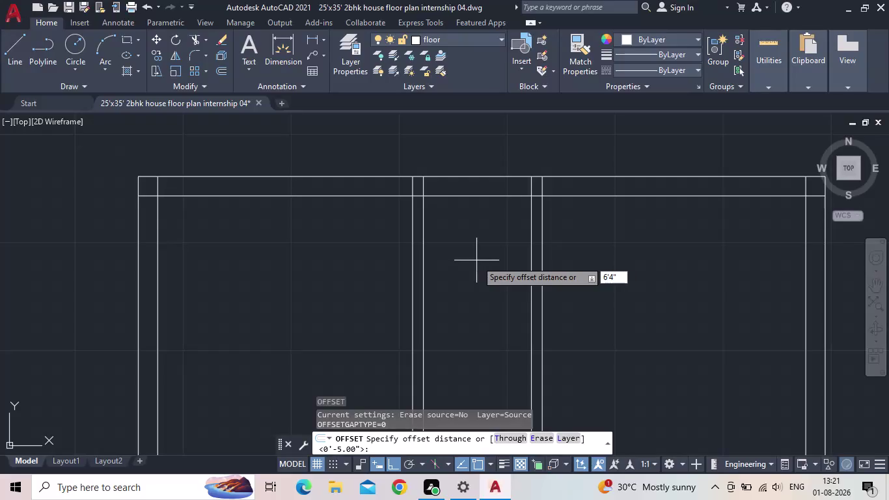
Offset the top wall's inner line 6'4" downward to create the new wall's first face.
key(Return)
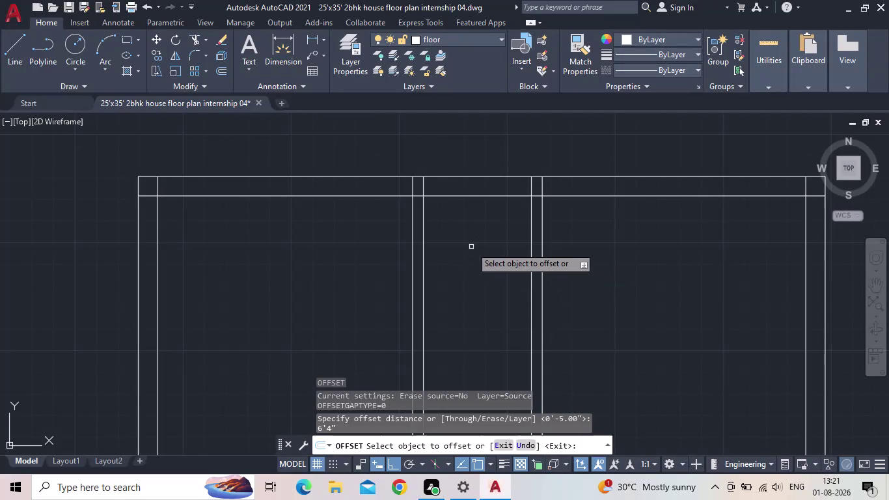
click(475, 196)
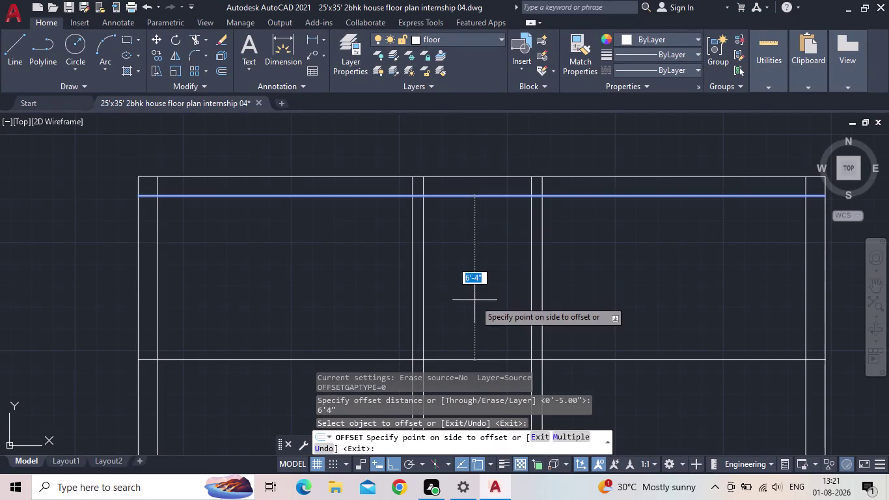
click(474, 300)
key(Escape)
middle_drag(472, 293, 470, 179)
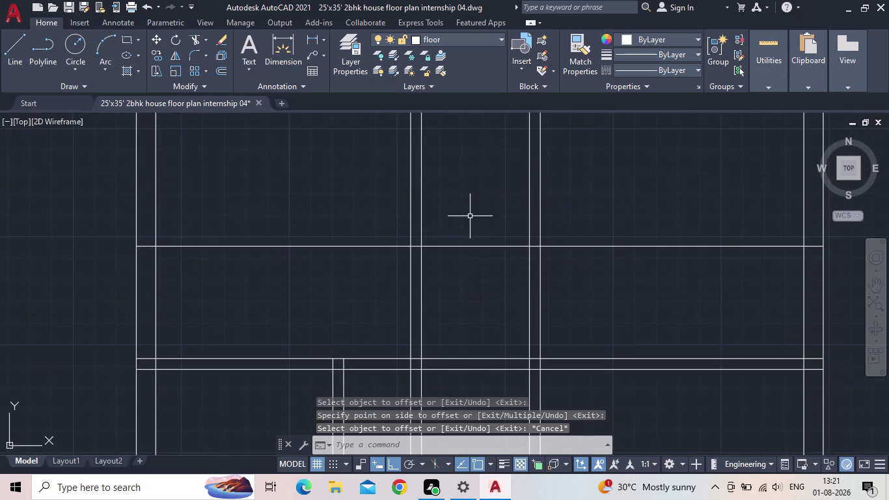
Offset the new line 5" below itself to give the wall its thickness.
key(o)
key(Return)
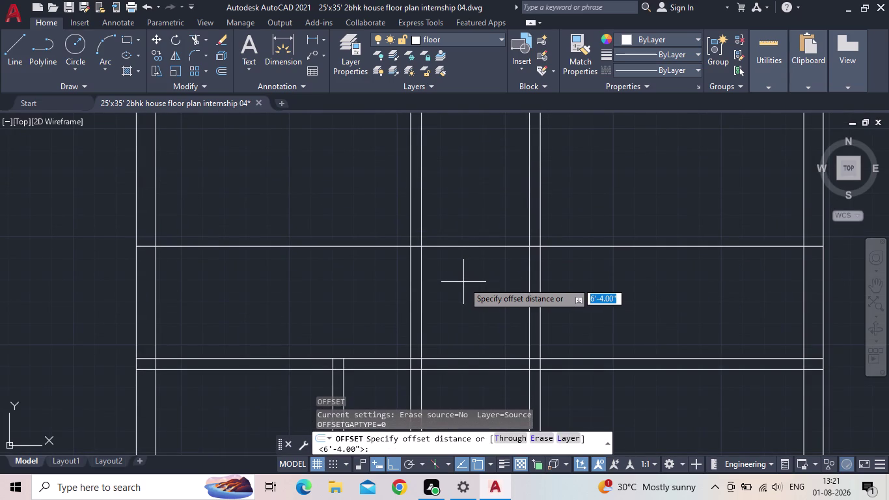
text(5')
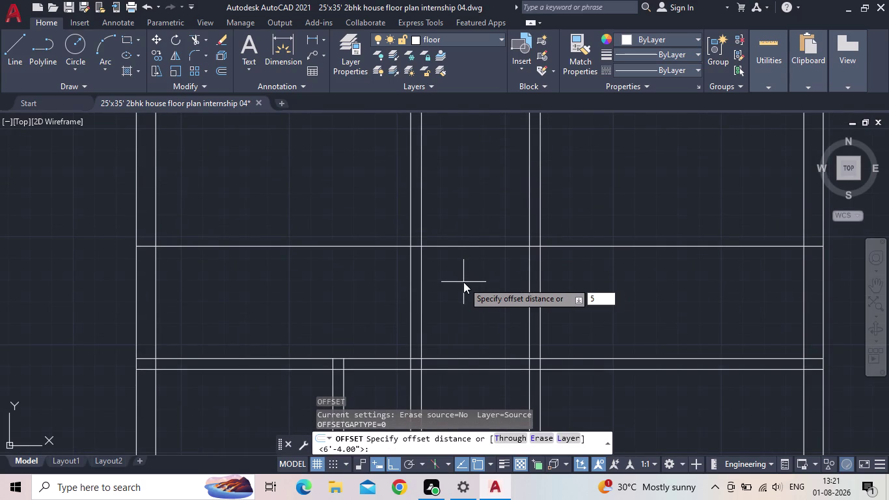
key(BackSpace)
key(shift+quotedbl)
key(Return)
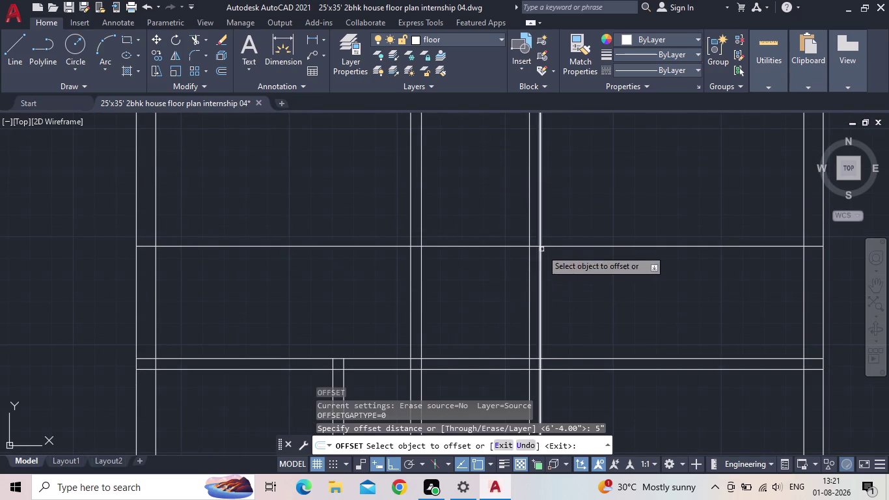
click(486, 245)
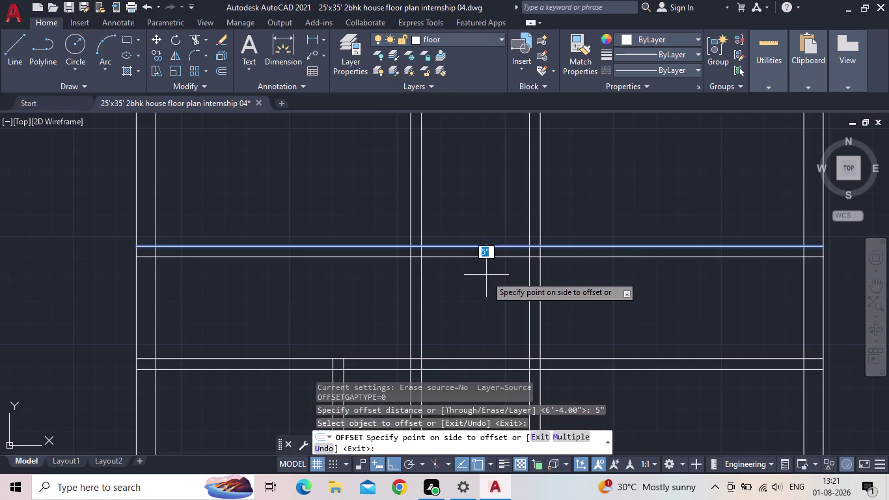
click(486, 275)
key(Escape)
scroll(down, 3)
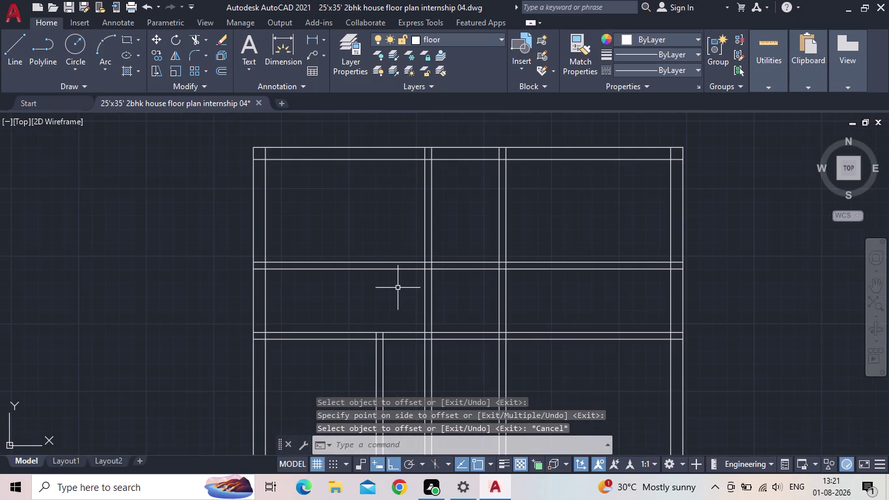
Trim the overlapping wall lines at the new wall's lower and upper right junctions.
text(tr)
key(space)
drag(397, 288, 389, 285)
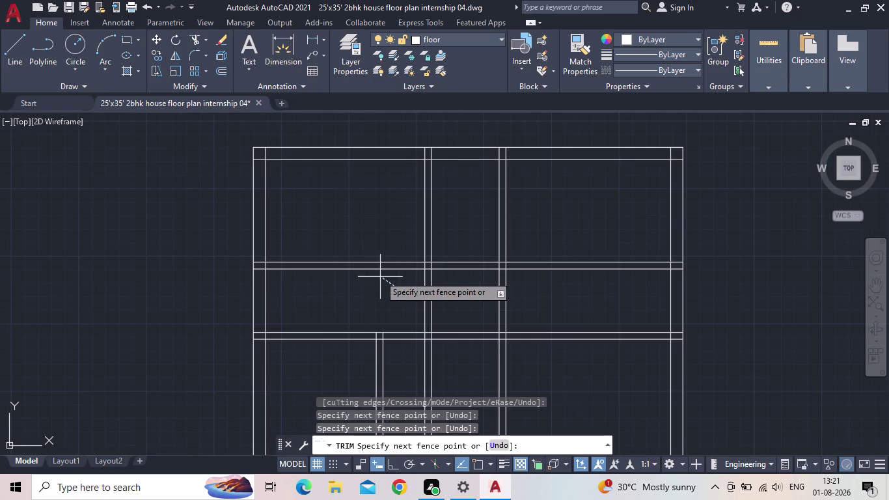
click(357, 256)
middle_drag(366, 268, 372, 202)
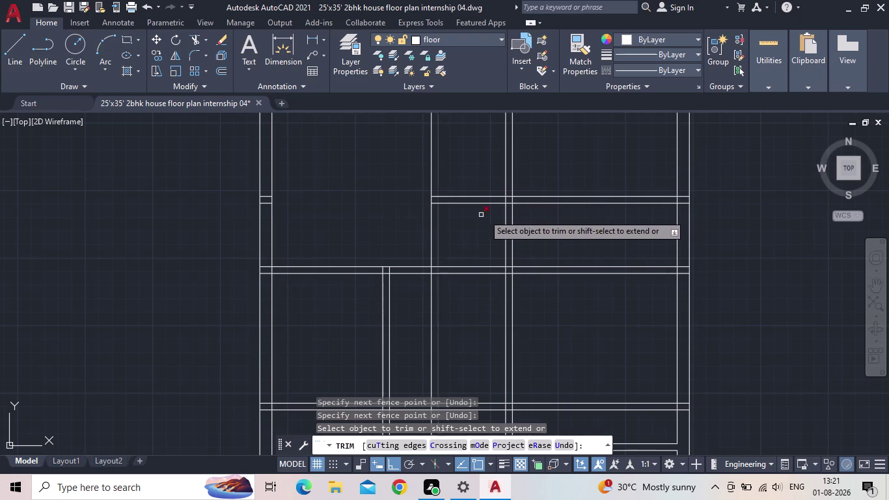
drag(629, 217, 623, 216)
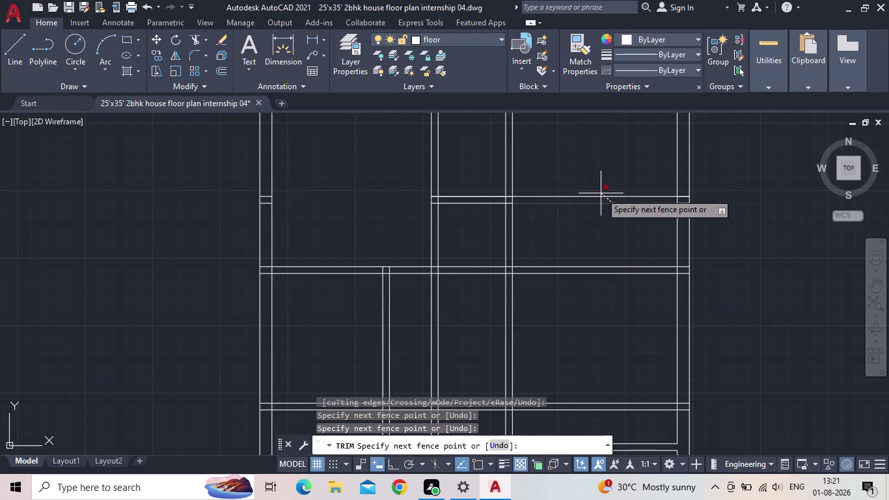
click(597, 186)
scroll(up, 3)
click(699, 207)
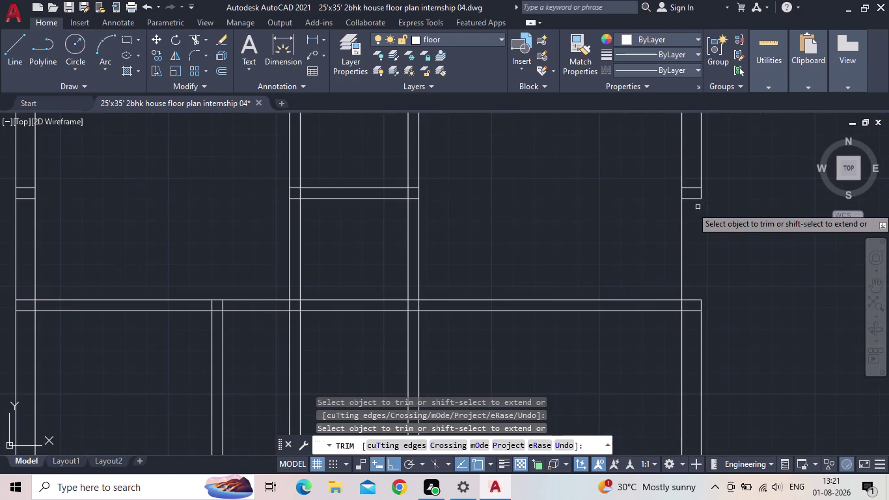
click(146, 3)
middle_drag(625, 293, 625, 262)
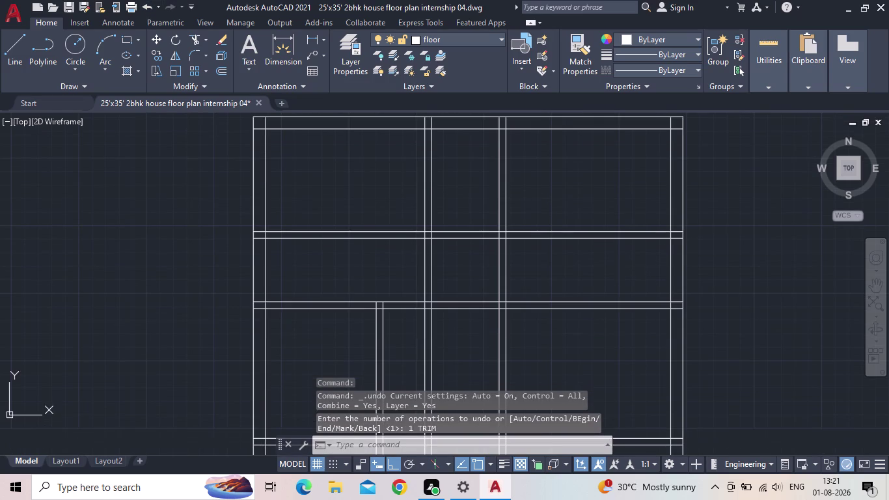
Trim the crossing wall lines at the new wall's left junction.
text(tr)
key(space)
drag(345, 263, 341, 253)
click(319, 212)
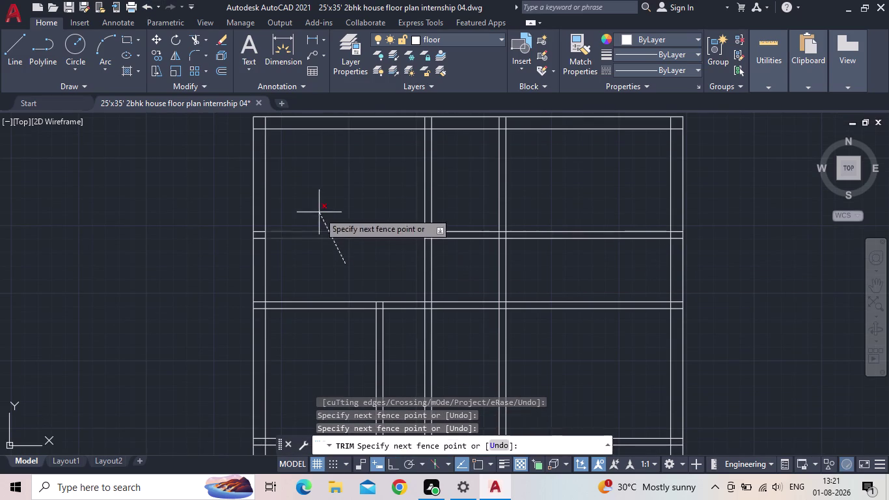
click(593, 249)
click(581, 227)
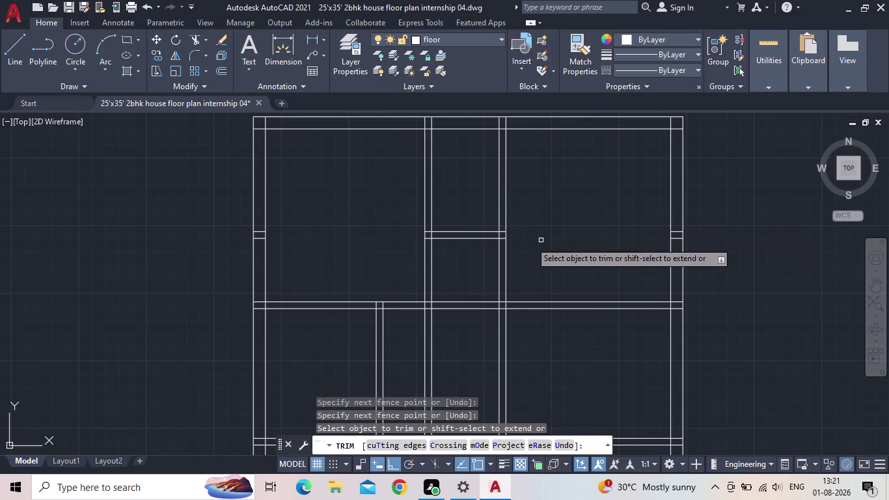
scroll(up, 3)
middle_drag(480, 254, 534, 227)
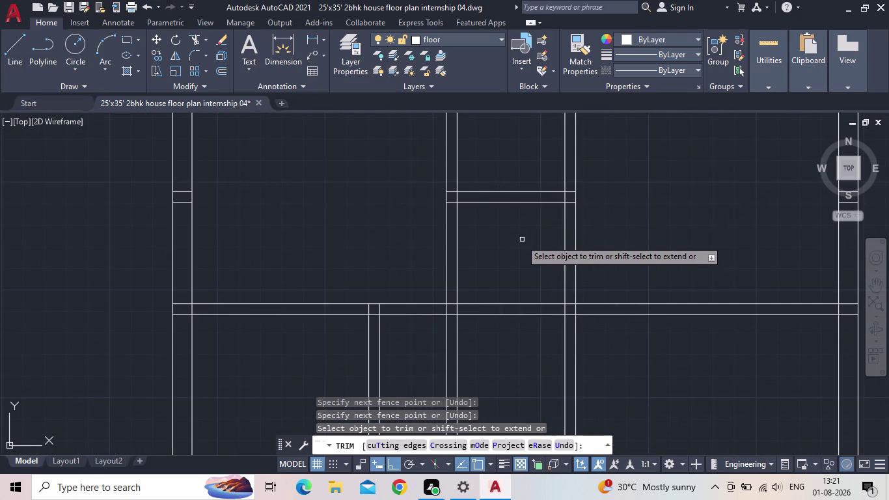
middle_drag(520, 238, 484, 188)
scroll(down, 3)
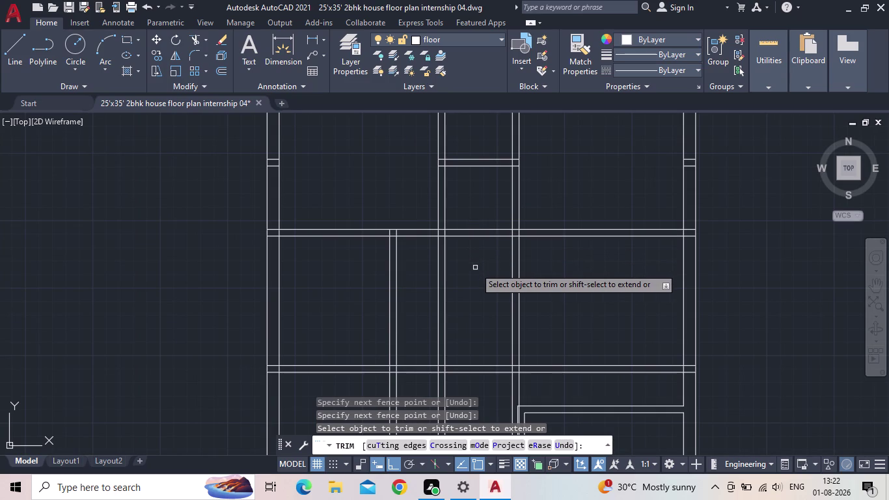
middle_drag(472, 266, 473, 235)
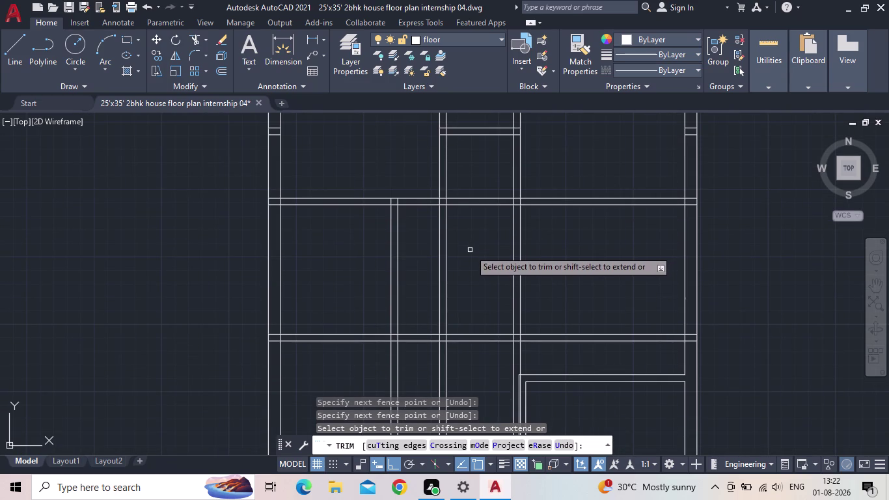
scroll(down, 3)
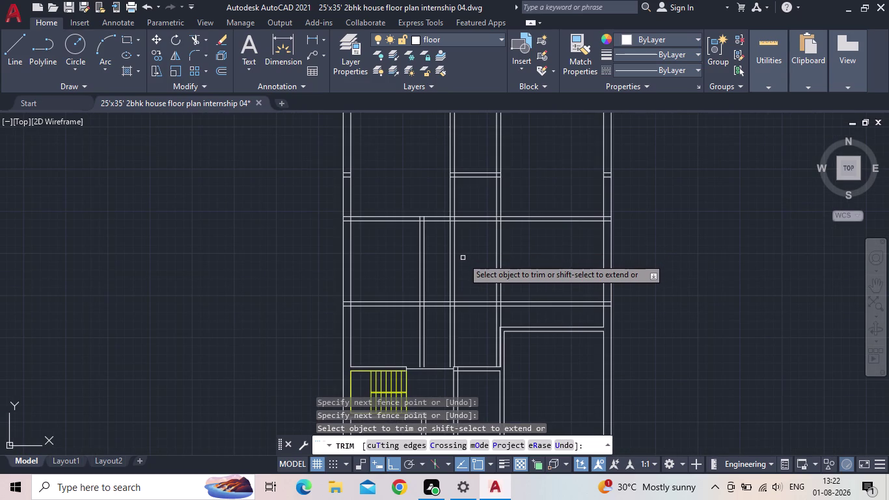
Trim the overlapping wall segments at the middle room junction.
click(467, 260)
click(442, 263)
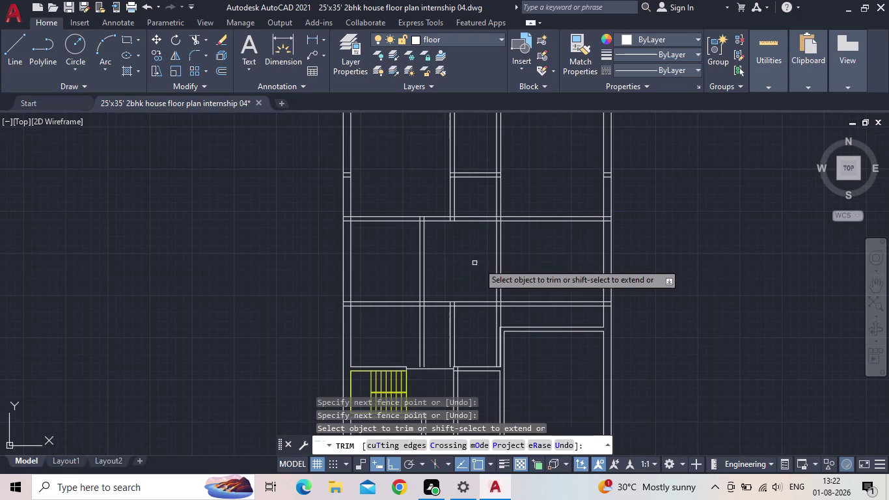
drag(523, 264, 512, 266)
click(492, 268)
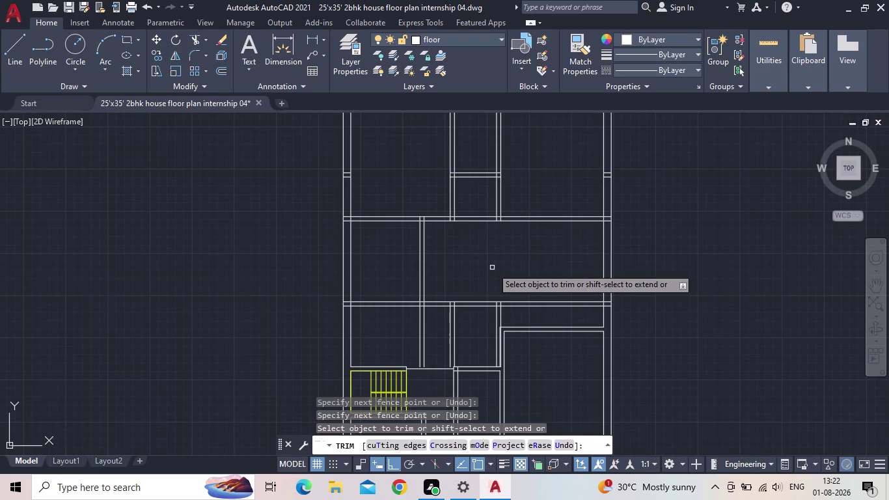
key(Escape)
Erase the four stray leftover vertical wall lines.
scroll(up, 3)
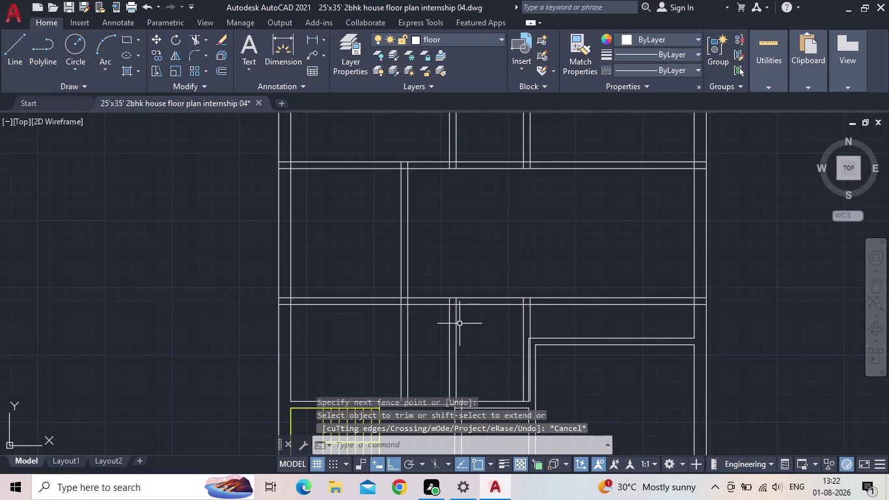
drag(475, 326, 464, 329)
click(440, 331)
click(540, 321)
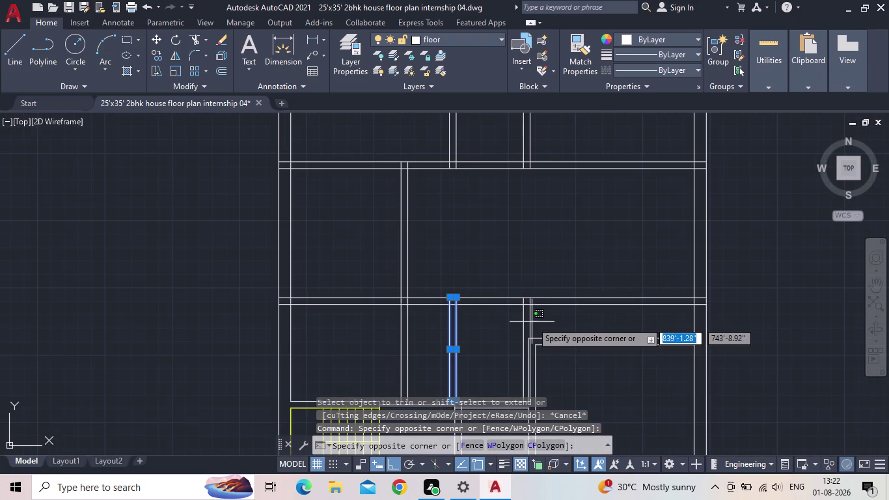
click(509, 322)
key(Delete)
scroll(down, 3)
middle_drag(501, 325, 500, 310)
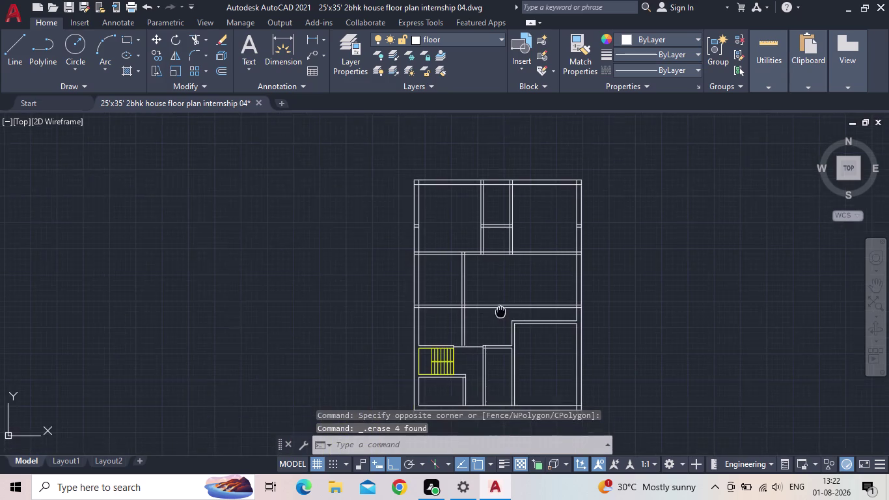
Save the floor plan from the Quick Access Toolbar.
middle_drag(501, 310, 511, 259)
middle_drag(492, 207, 500, 231)
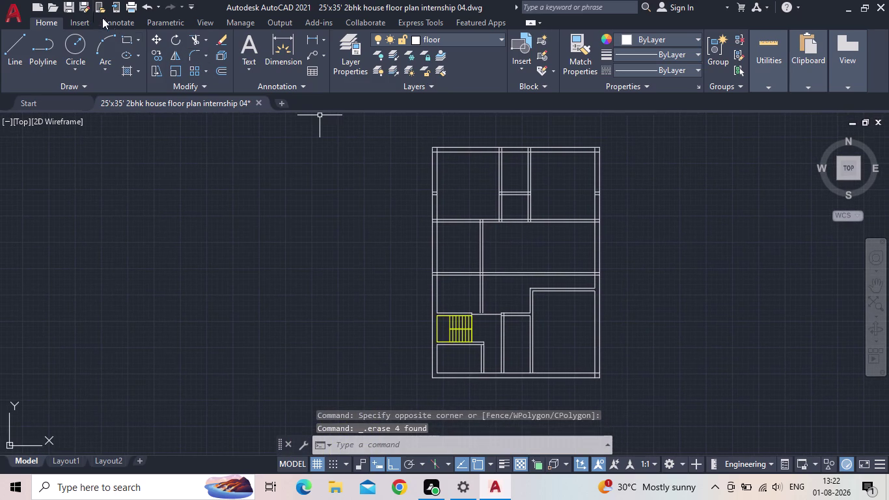
click(67, 8)
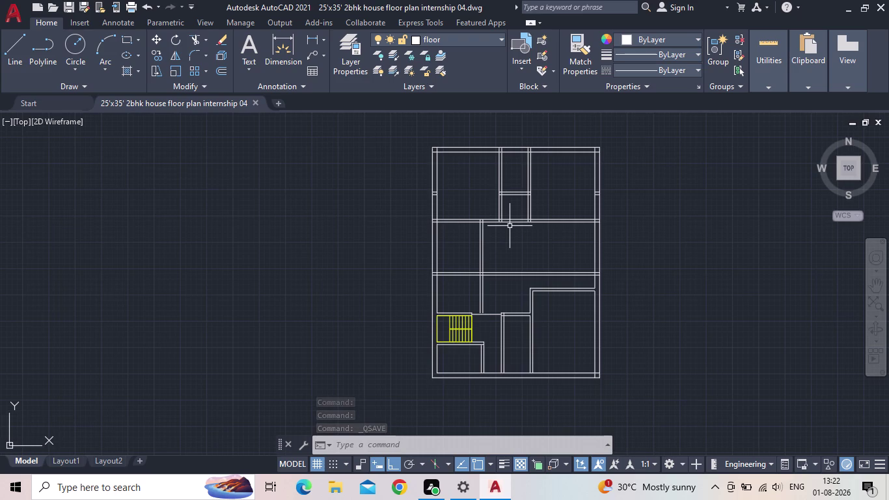
scroll(up, 3)
Begin another round of wall trimming with TR.
middle_drag(522, 234, 512, 276)
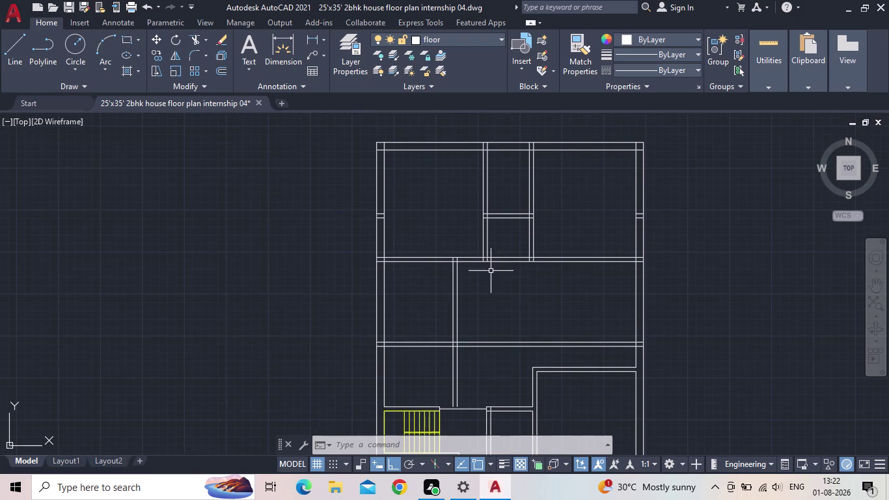
key(t)
key(r)
key(space)
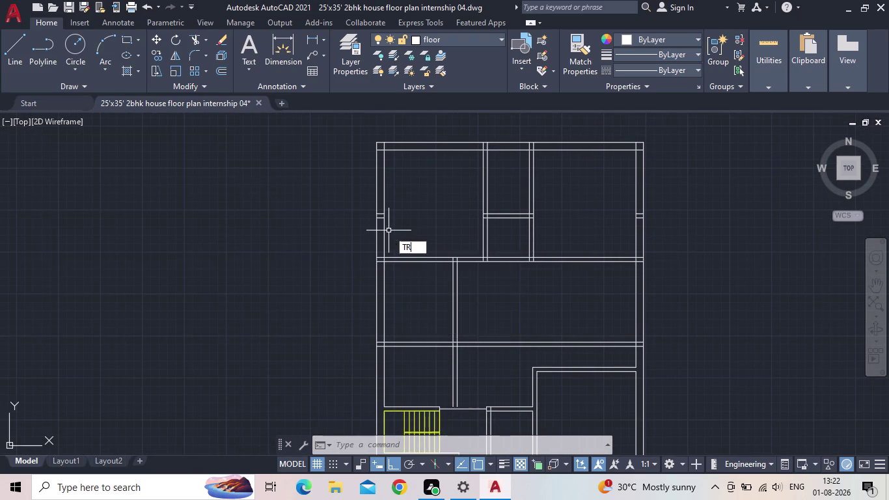
Trim the overlapping wall segments at the left partition junctions.
scroll(up, 3)
click(381, 233)
click(383, 207)
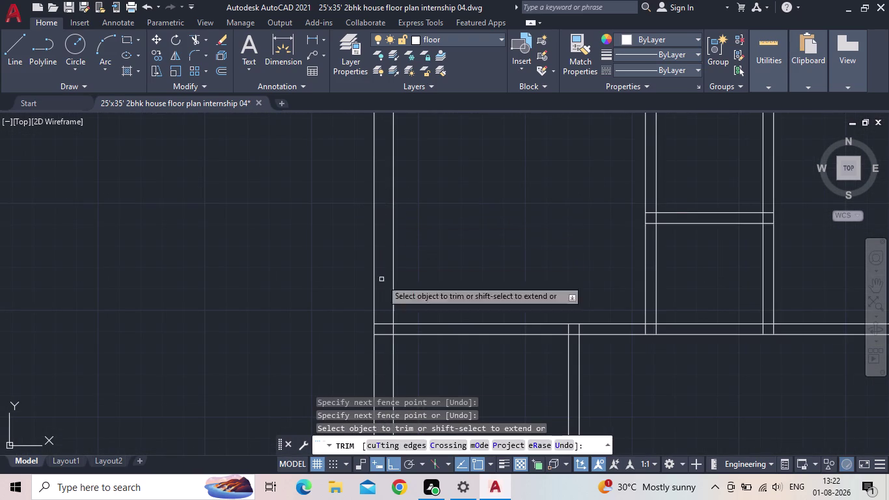
click(384, 337)
click(386, 318)
scroll(up, 3)
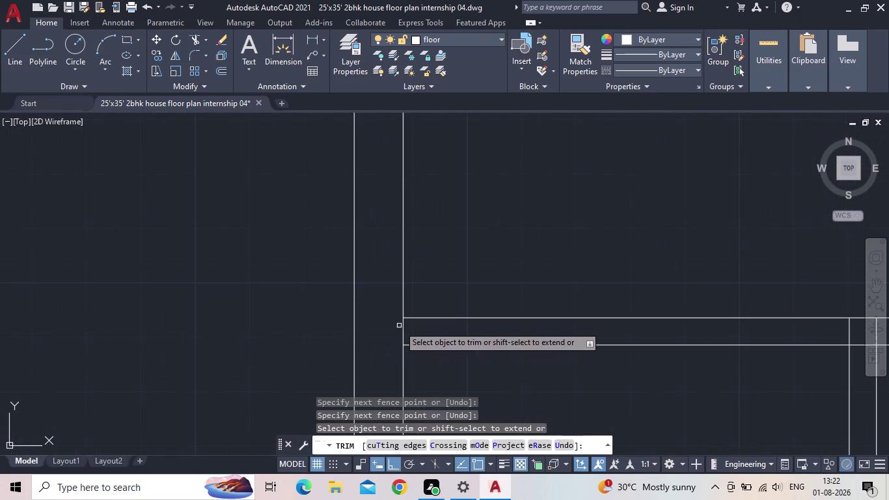
drag(416, 331, 410, 330)
click(399, 331)
scroll(down, 3)
scroll(down, 3)
scroll(down, 3)
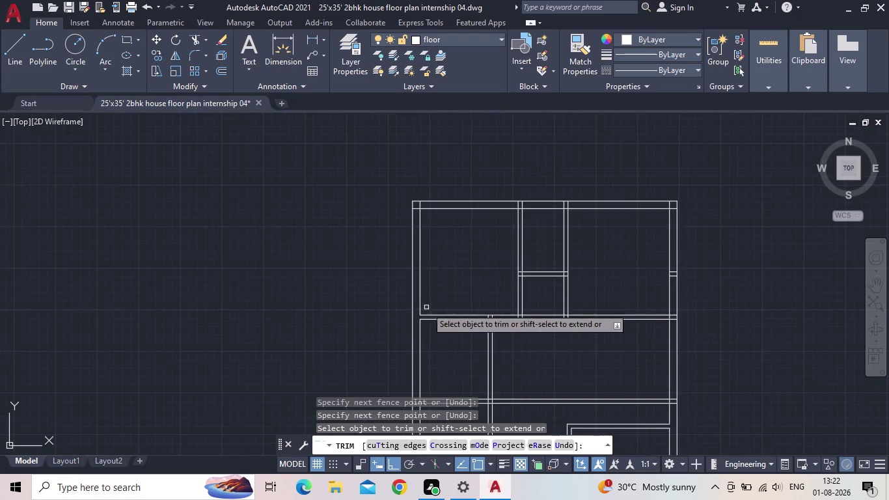
scroll(up, 3)
scroll(down, 3)
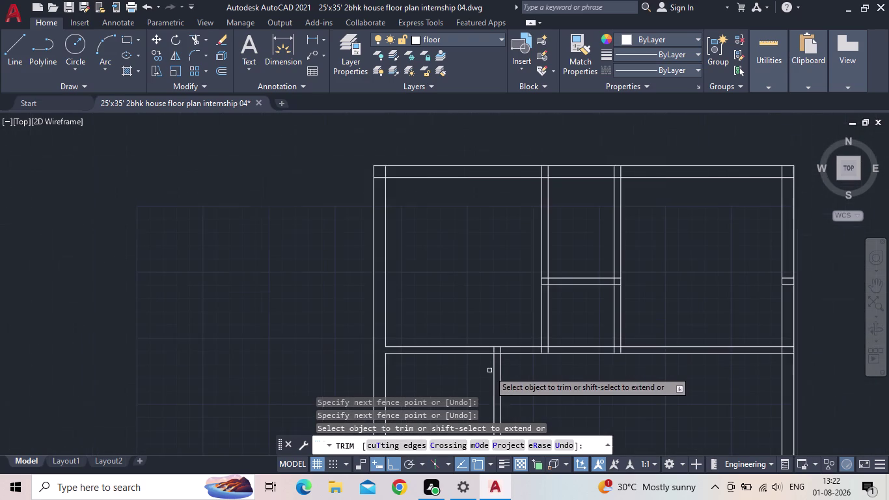
scroll(up, 3)
Fence-trim the crossing wall lines at the next two partition junctions.
click(533, 335)
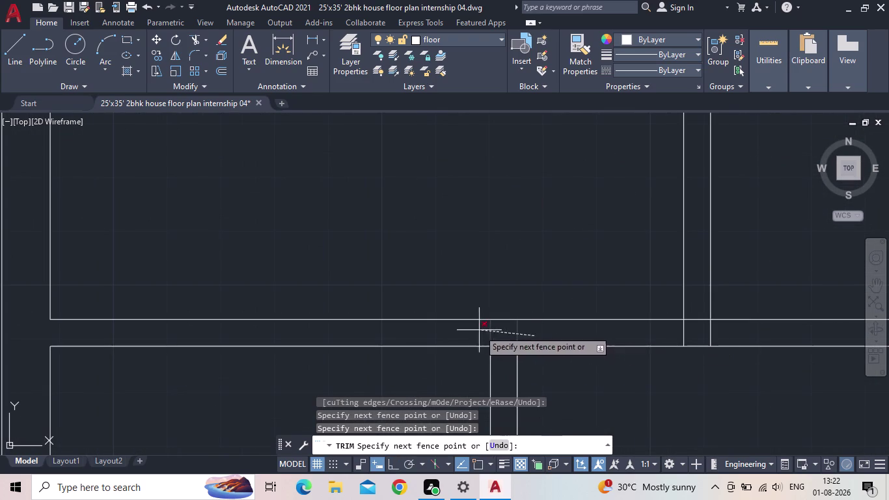
click(476, 330)
scroll(down, 3)
middle_drag(582, 364, 536, 370)
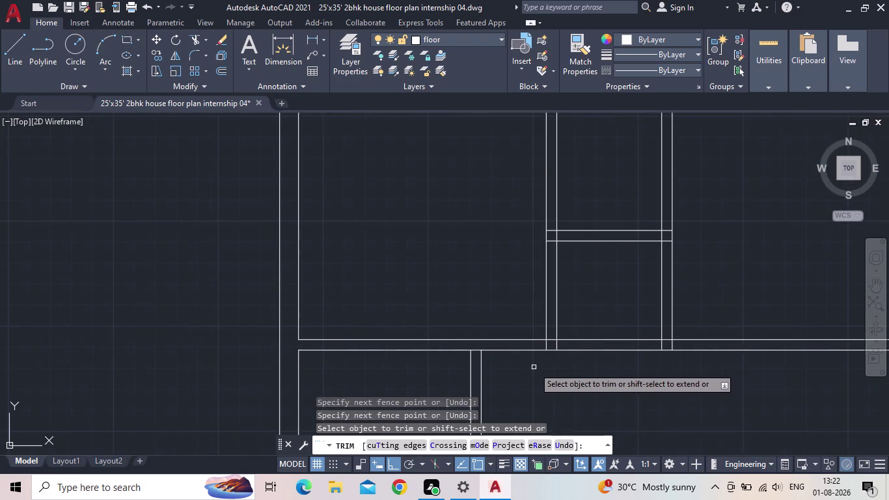
scroll(down, 3)
middle_drag(550, 374, 546, 346)
scroll(up, 3)
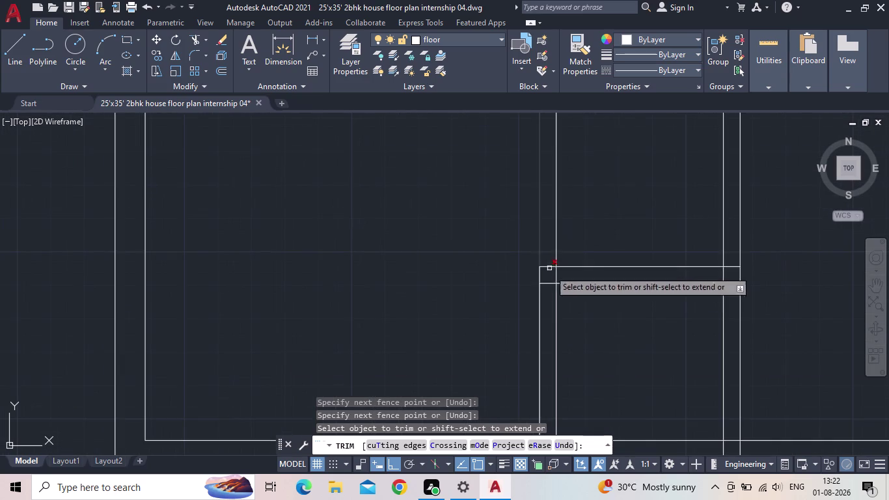
scroll(up, 3)
click(551, 286)
click(549, 245)
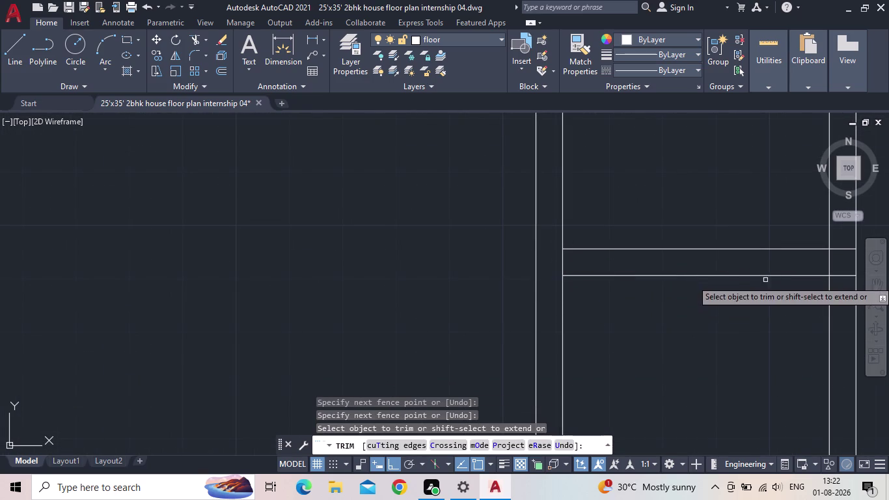
Fence-trim the crossing wall lines at the right-side partition junctions.
middle_drag(739, 279, 536, 313)
click(641, 326)
click(644, 277)
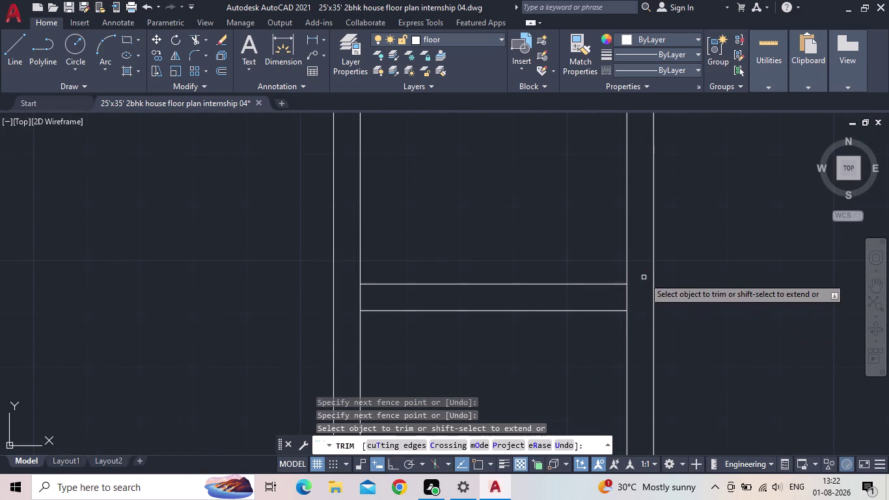
scroll(down, 3)
middle_drag(596, 347, 612, 297)
scroll(up, 3)
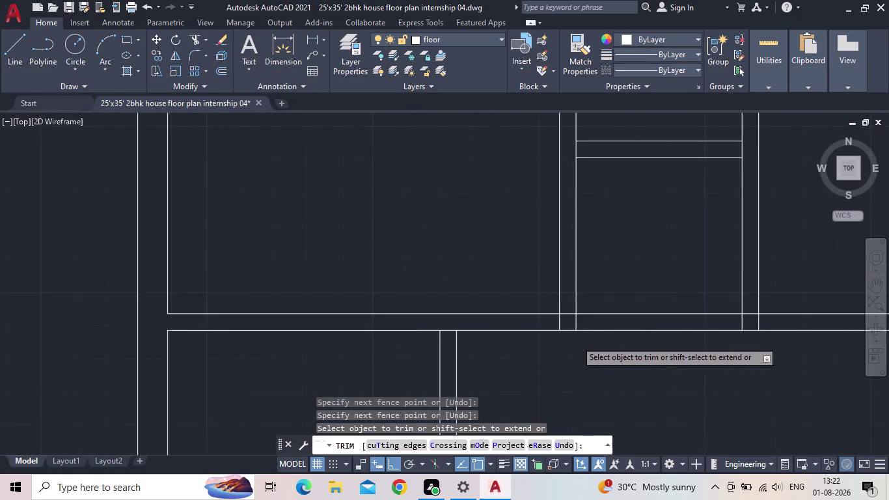
click(592, 317)
click(535, 313)
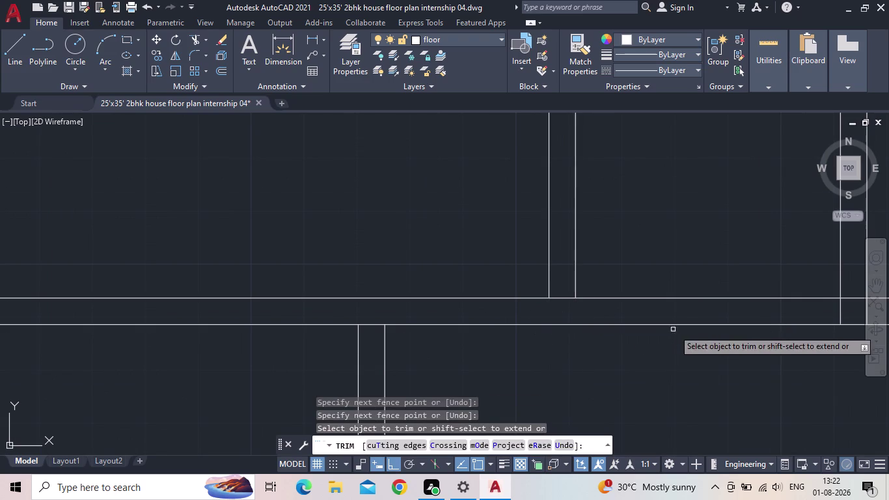
middle_drag(698, 327, 501, 328)
click(687, 314)
click(623, 313)
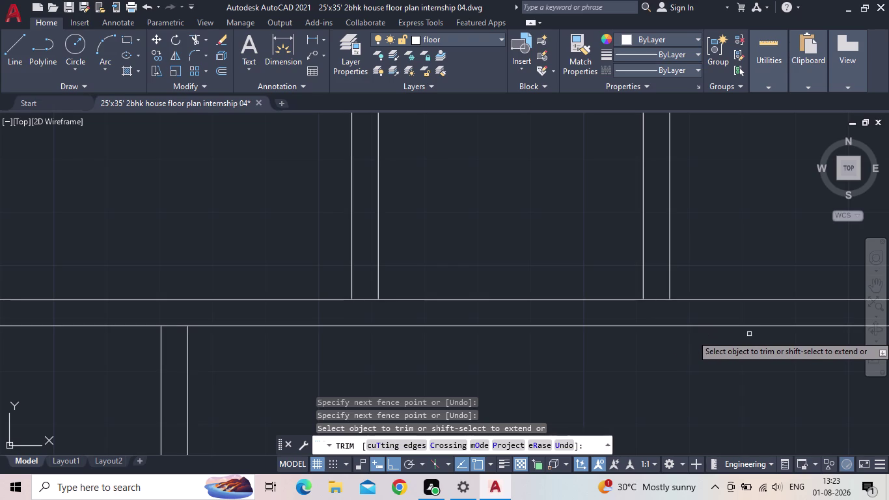
Fence-trim the crossing lines and leftover segments at the top-right outer corner.
scroll(down, 3)
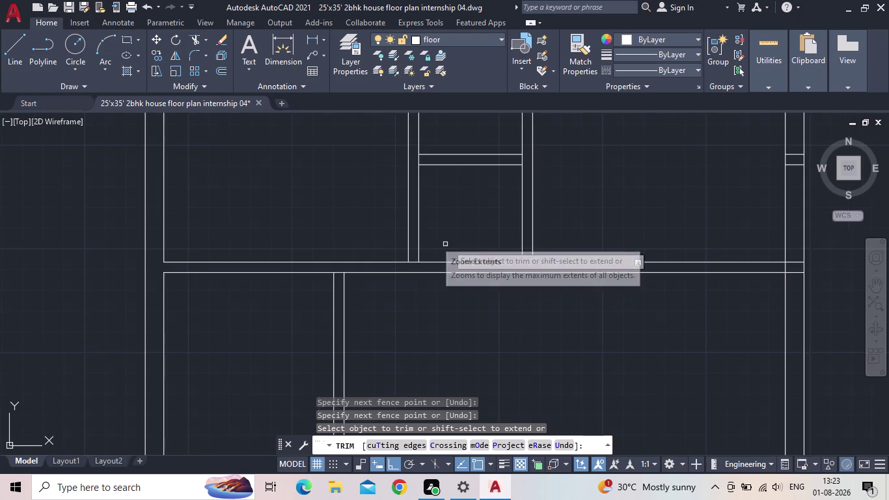
middle_drag(456, 241, 319, 224)
scroll(down, 3)
middle_drag(671, 189, 665, 335)
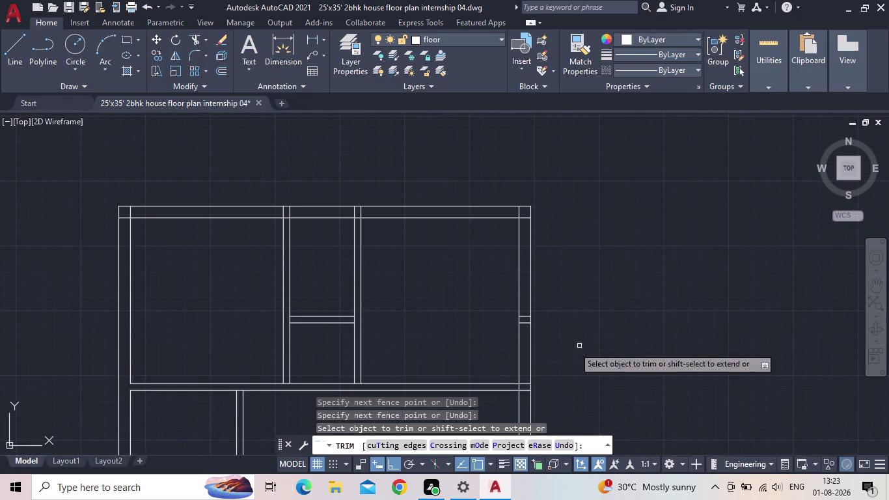
scroll(up, 3)
drag(571, 287, 571, 281)
click(565, 244)
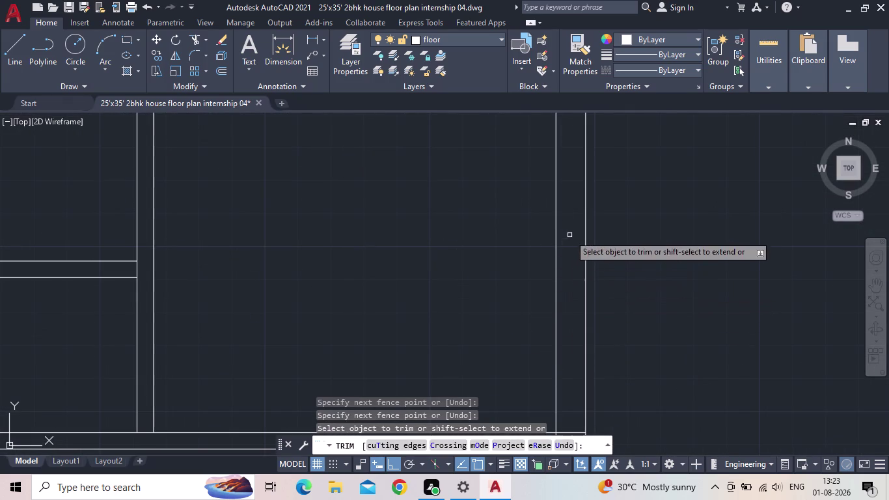
middle_drag(570, 236, 557, 423)
click(557, 194)
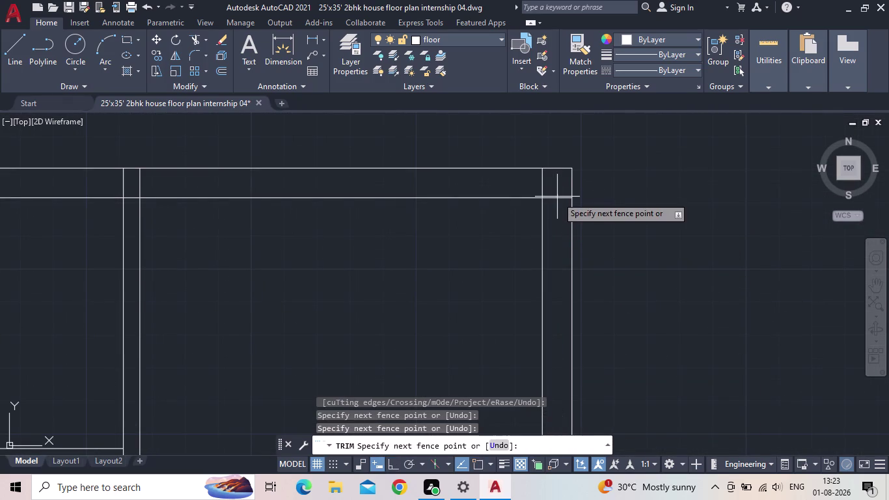
click(557, 201)
drag(546, 186, 537, 185)
click(522, 185)
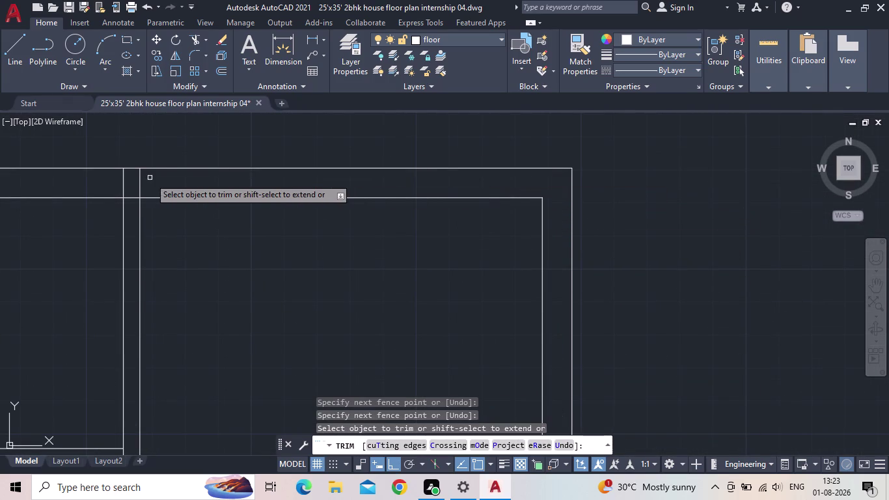
click(149, 180)
click(115, 182)
Trim the stray wall line segments on the left side of the plan.
scroll(down, 3)
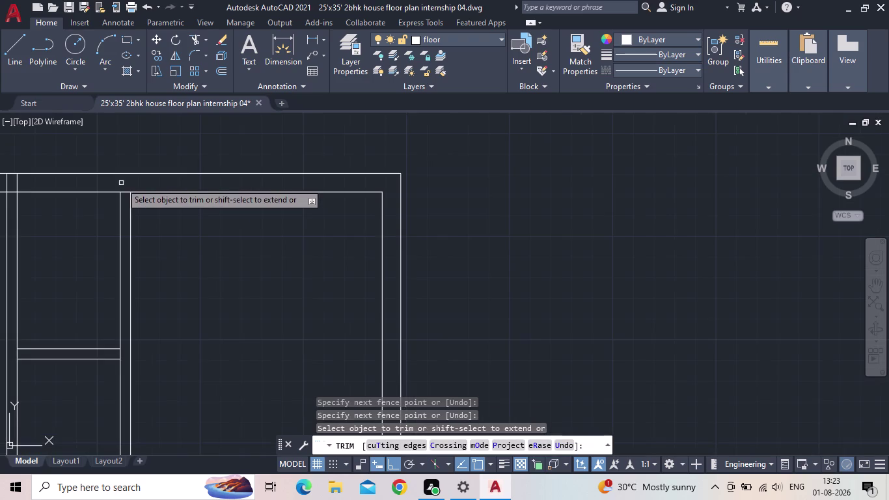
middle_drag(76, 219, 264, 256)
scroll(up, 3)
drag(213, 222, 207, 223)
click(180, 220)
scroll(down, 3)
scroll(down, 3)
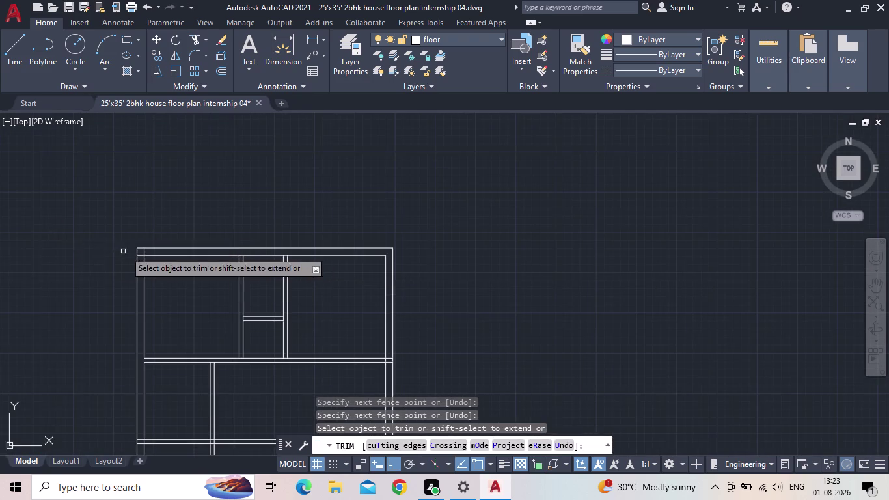
scroll(up, 3)
click(170, 248)
click(137, 248)
drag(119, 272, 121, 283)
click(124, 295)
Trim the crossing wall segments at the junction near the staircase.
scroll(down, 3)
middle_drag(224, 350, 388, 177)
scroll(down, 3)
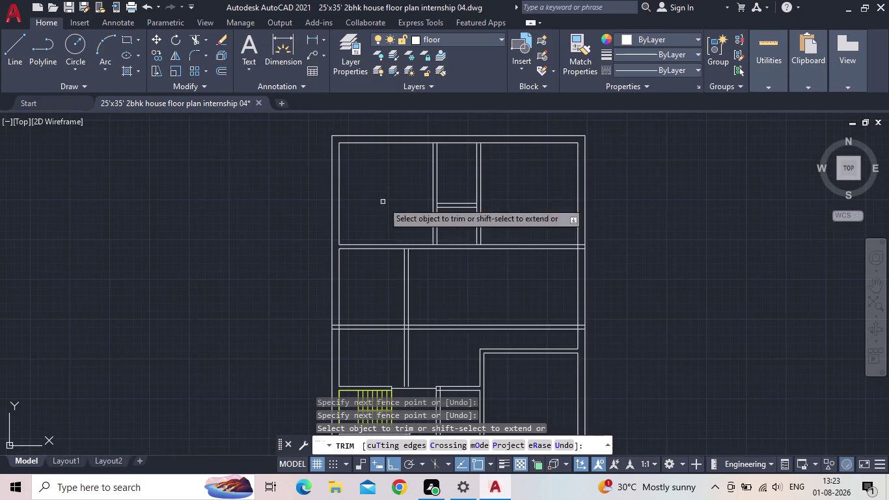
middle_drag(384, 344, 497, 265)
scroll(up, 3)
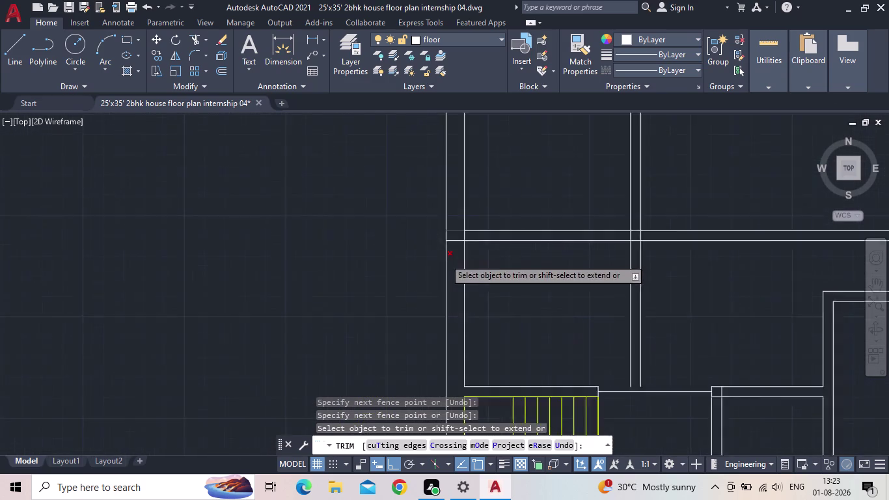
click(460, 237)
click(463, 205)
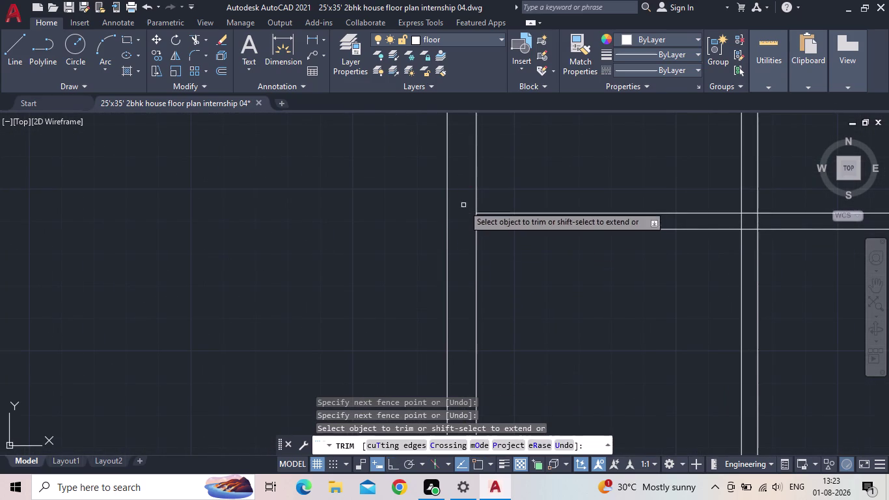
scroll(up, 3)
drag(492, 220, 486, 222)
click(472, 220)
scroll(down, 3)
scroll(down, 3)
Fence-trim the crossing lines of the middle partition walls.
middle_drag(546, 257, 313, 273)
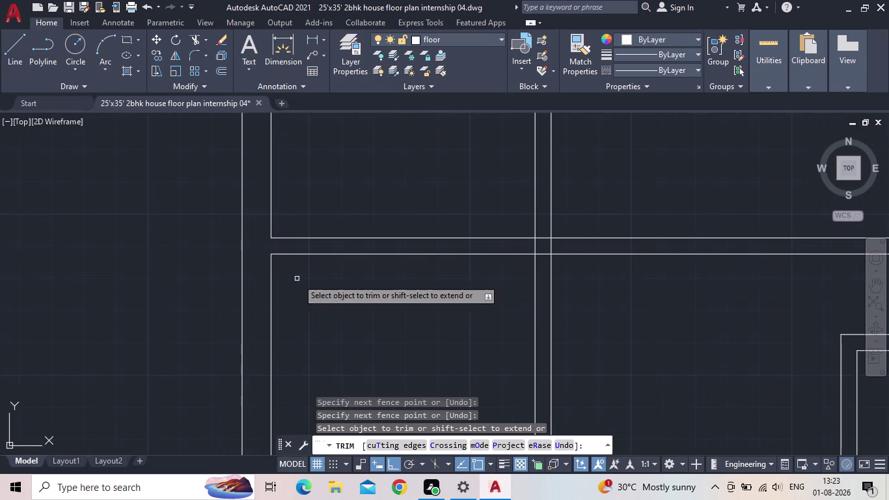
scroll(down, 3)
middle_drag(521, 292, 533, 276)
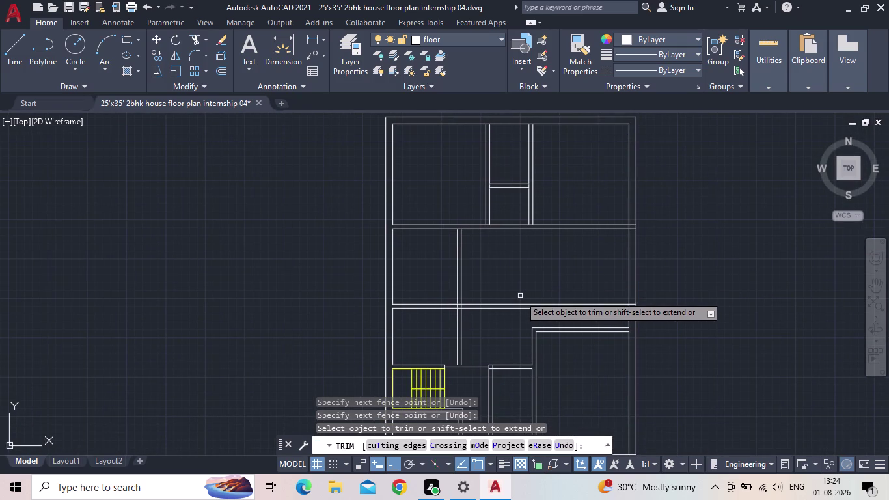
middle_drag(498, 326, 559, 276)
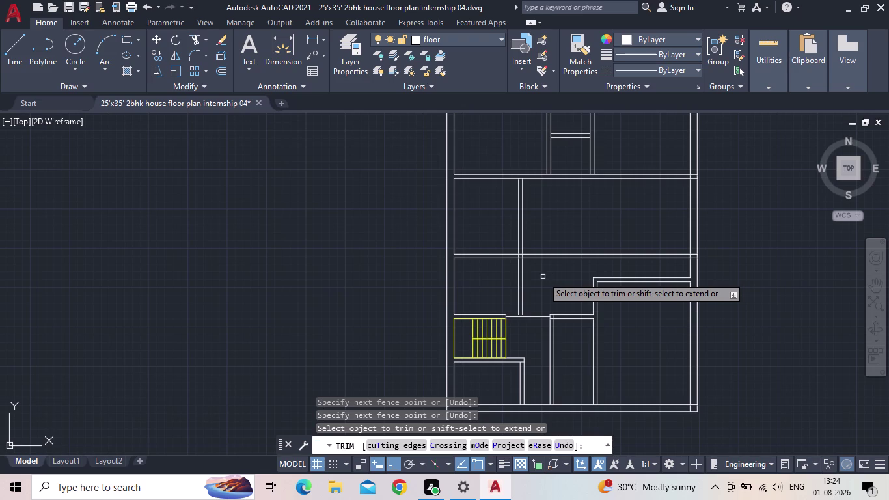
scroll(up, 3)
middle_drag(541, 277, 380, 281)
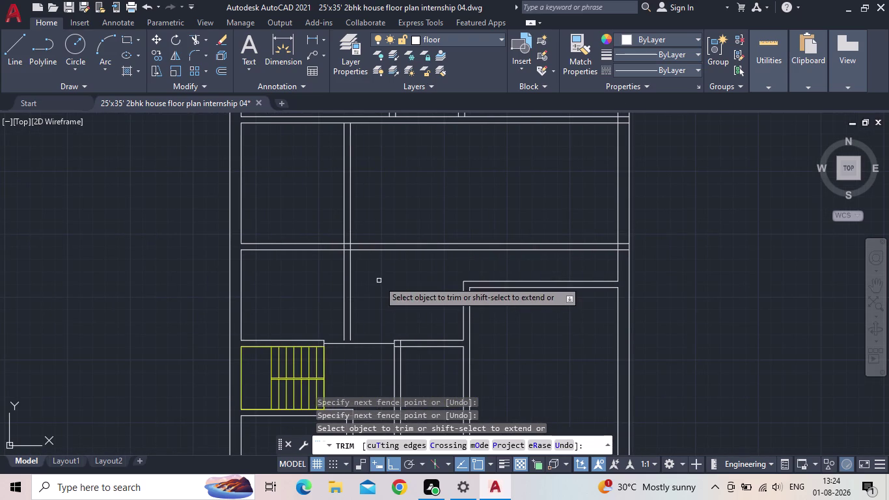
click(443, 264)
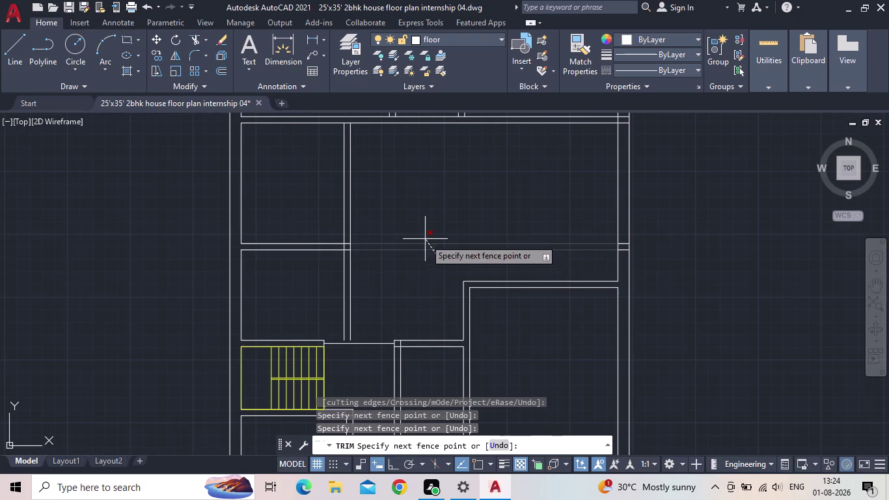
click(422, 233)
scroll(up, 3)
drag(588, 244, 589, 238)
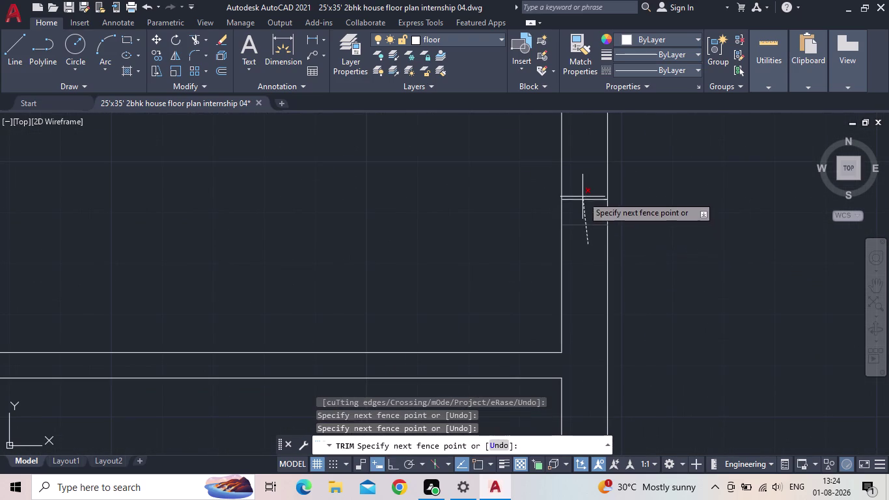
click(583, 195)
scroll(down, 3)
scroll(down, 3)
middle_drag(365, 230, 531, 265)
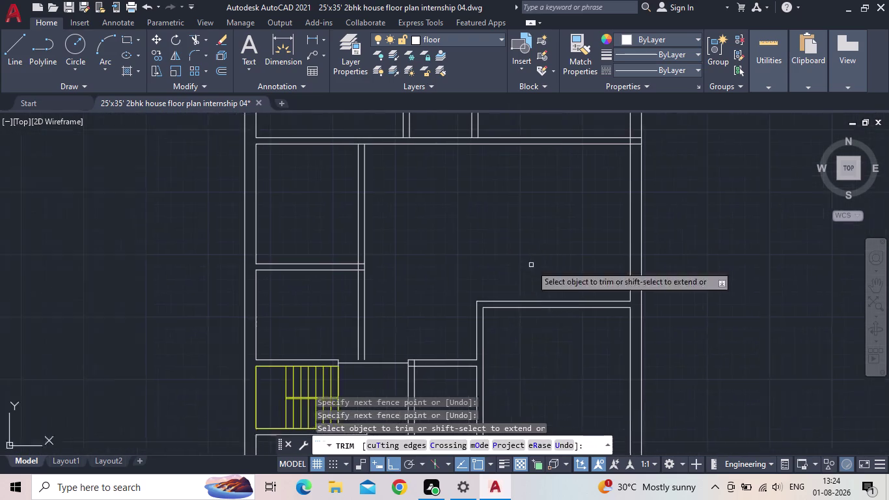
scroll(down, 3)
middle_drag(518, 257, 521, 293)
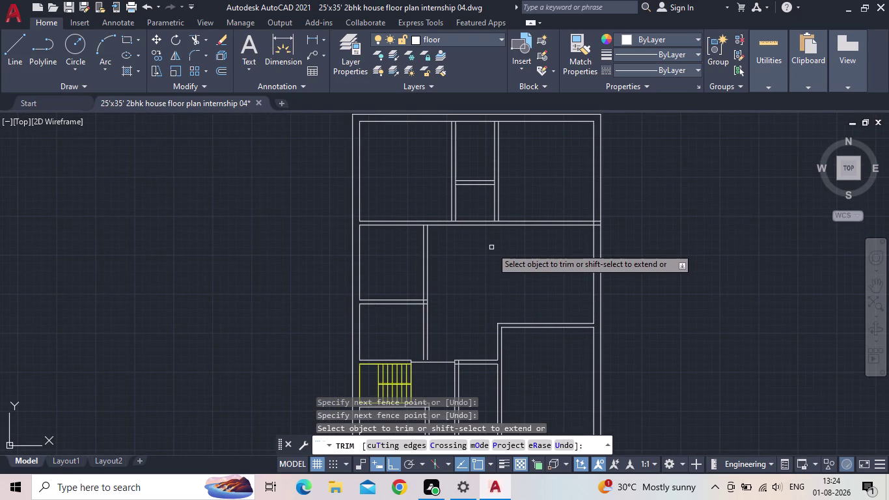
Cancel the trim command.
text(ex)
key(space)
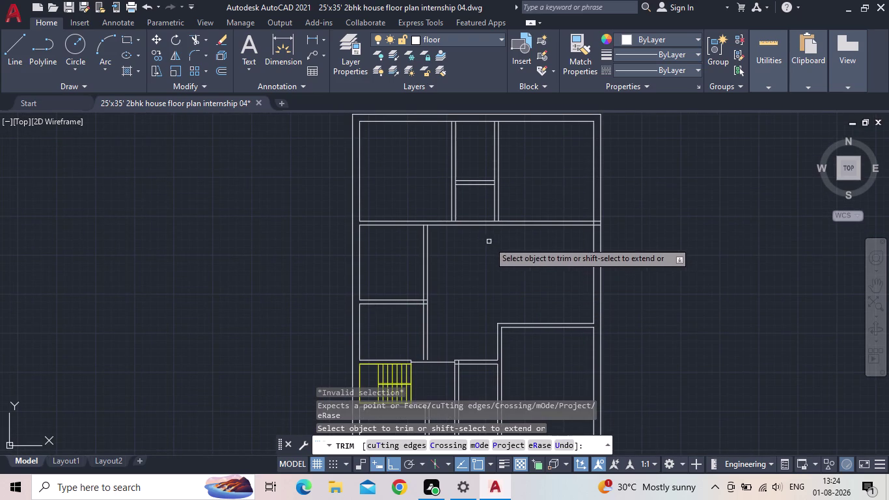
key(Escape)
key(Escape)
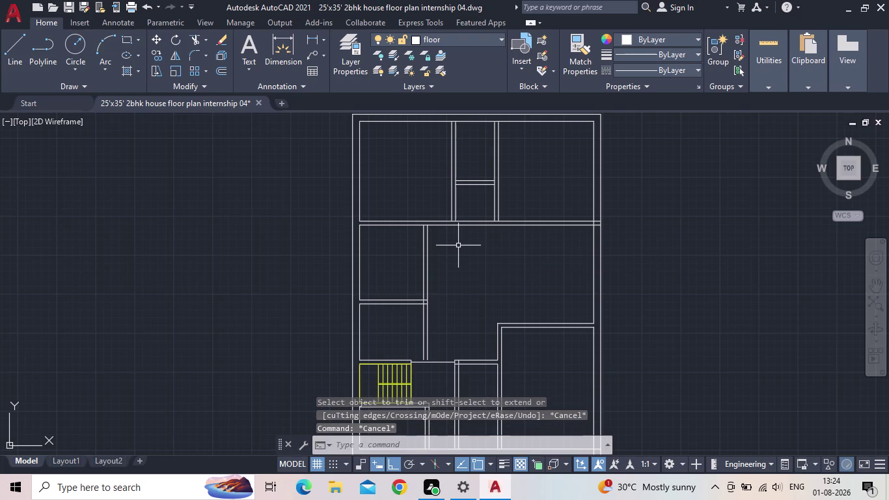
Extend the two partition lines to meet the wall using EX.
key(e)
key(x)
key(space)
scroll(up, 3)
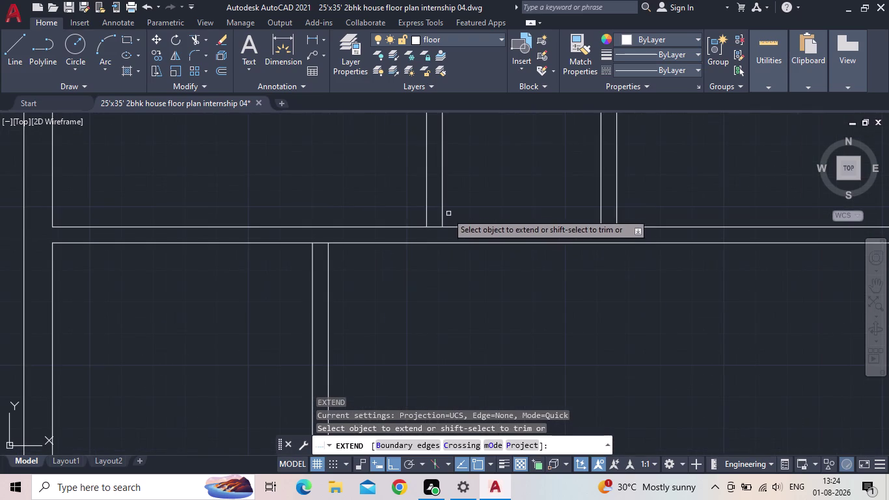
click(428, 216)
click(441, 214)
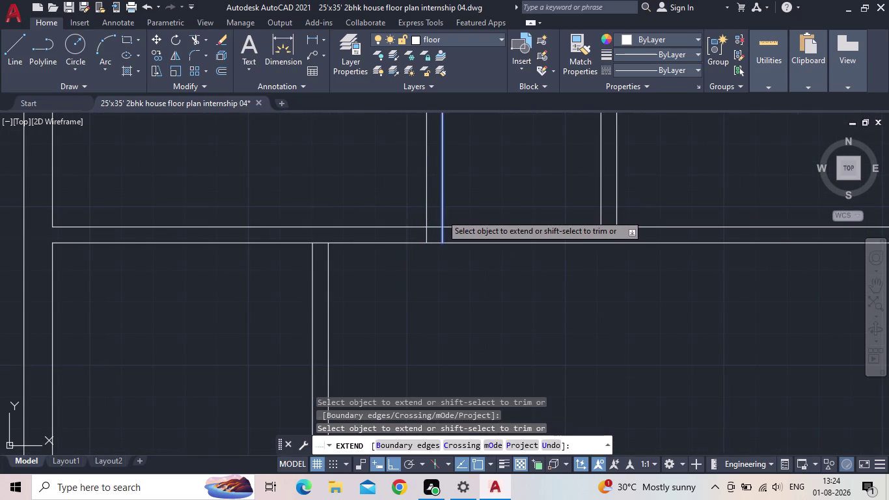
click(599, 209)
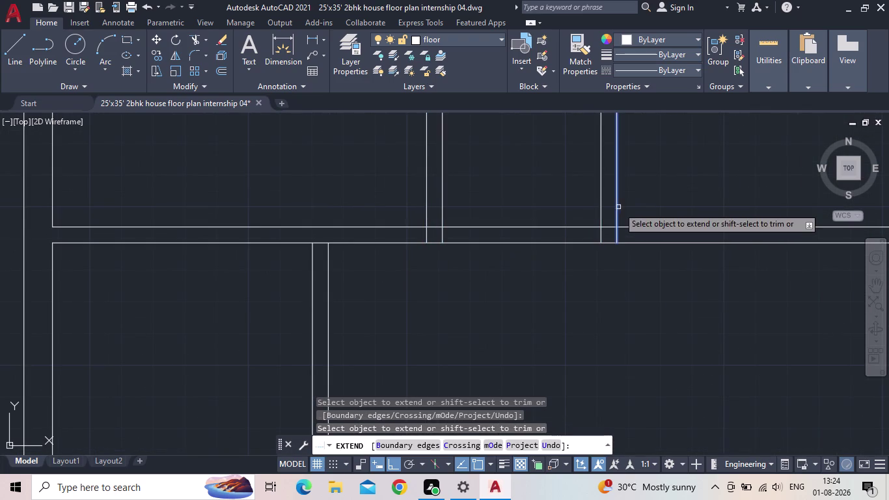
Save the drawing.
click(618, 207)
key(Escape)
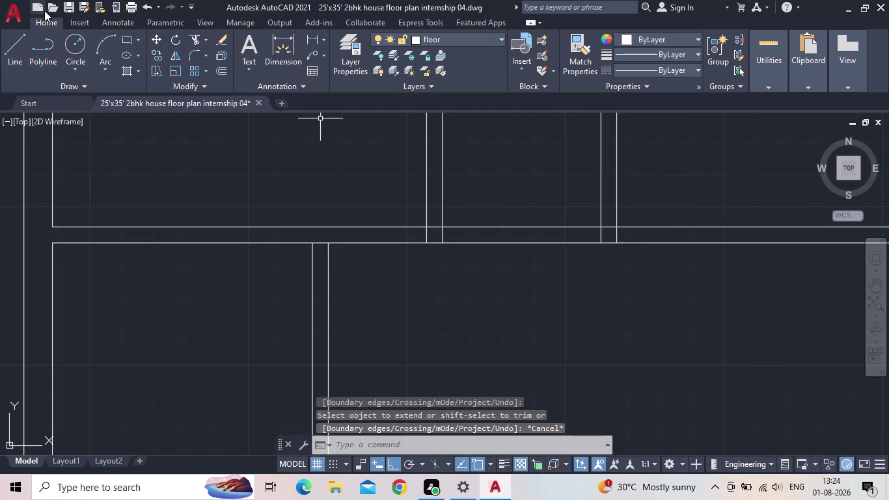
click(67, 4)
scroll(down, 3)
scroll(down, 3)
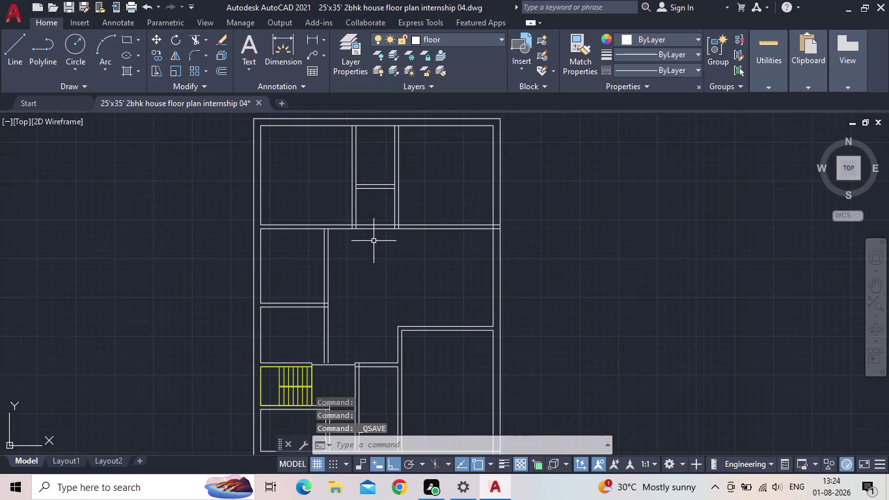
middle_drag(374, 242, 377, 251)
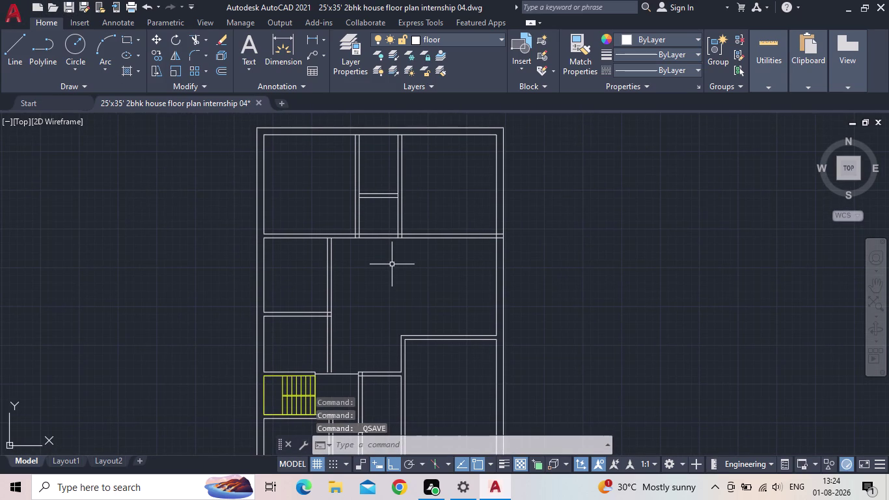
Fence-trim the wall below the small top-centre room to open it into the hall.
text(tr)
key(space)
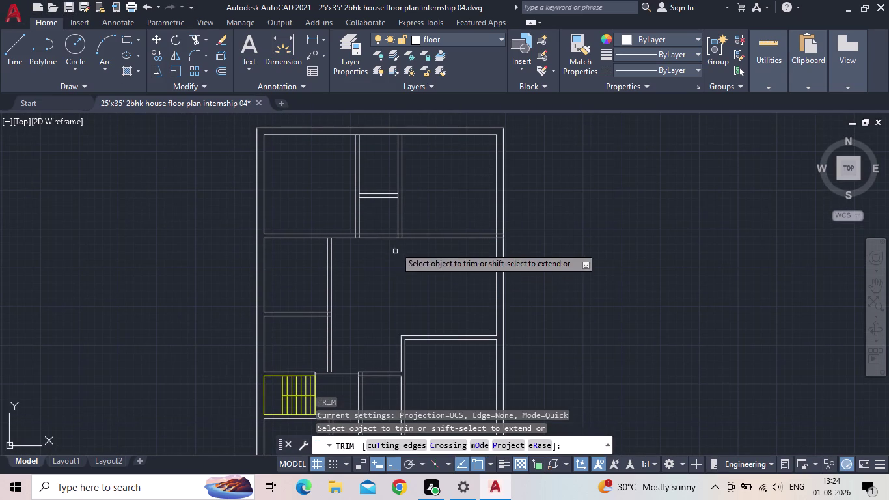
click(381, 249)
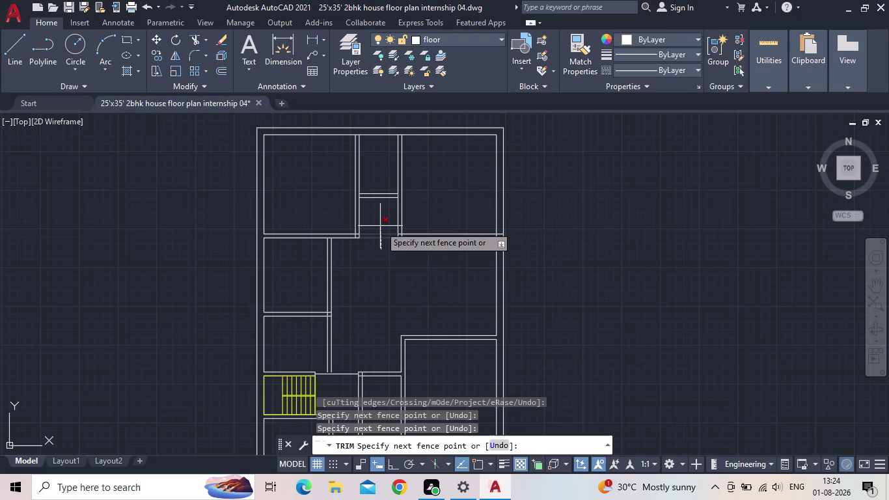
click(380, 225)
scroll(down, 3)
scroll(up, 3)
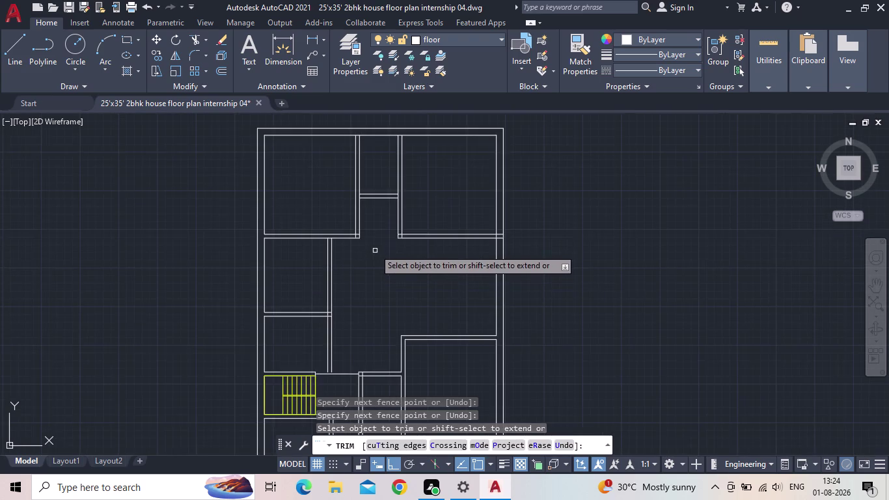
scroll(up, 3)
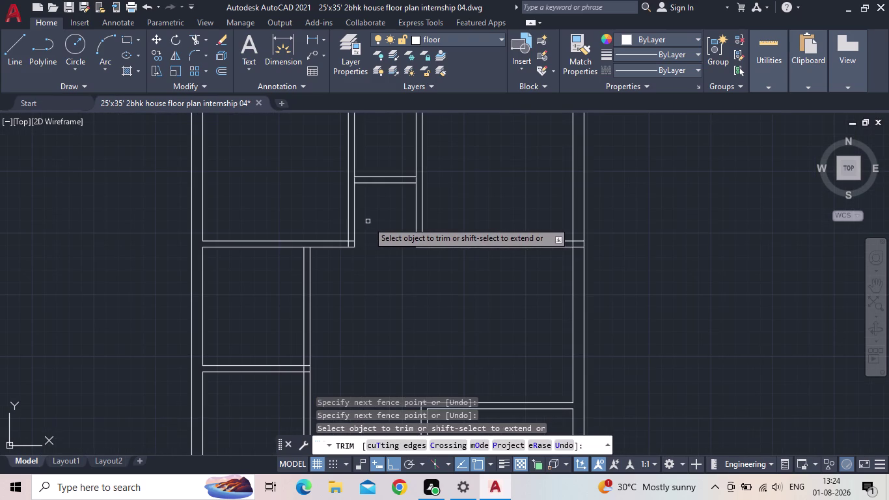
middle_drag(385, 253, 382, 286)
scroll(down, 3)
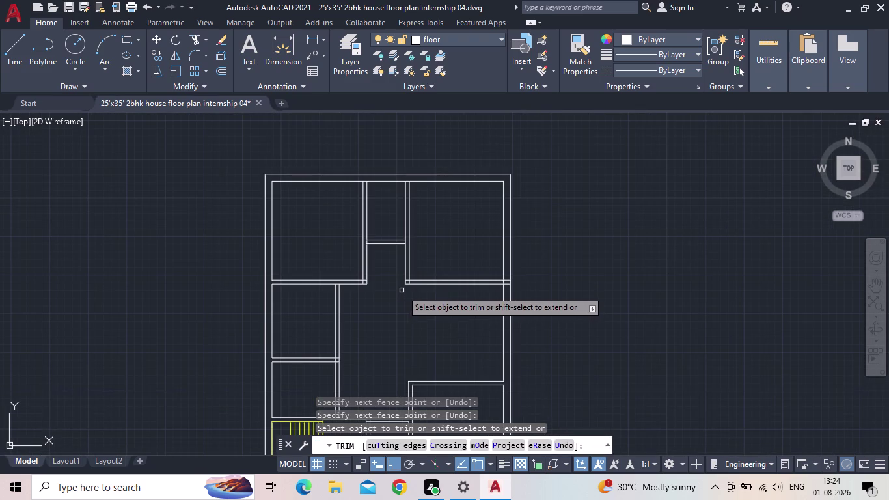
middle_drag(399, 295, 385, 289)
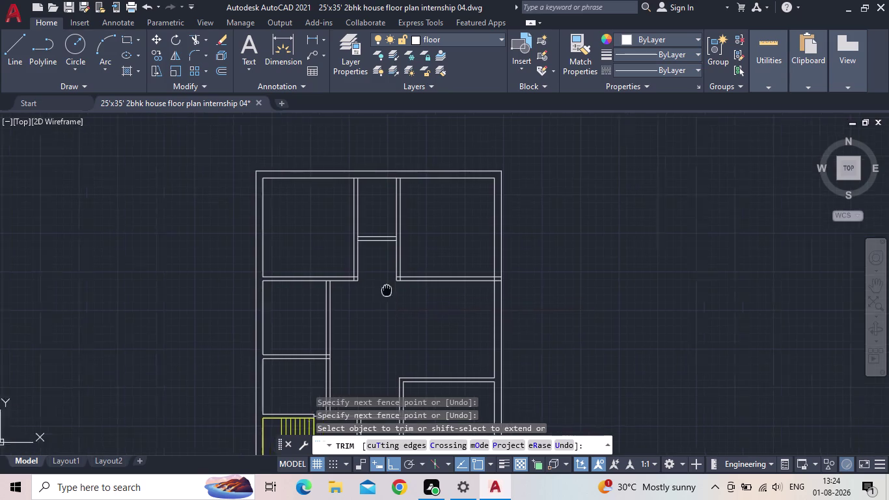
middle_drag(384, 289, 360, 238)
scroll(down, 3)
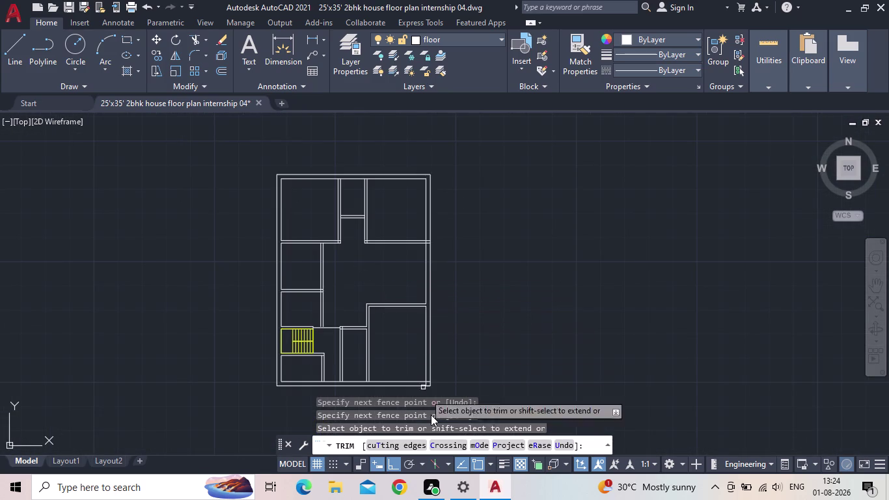
scroll(up, 3)
scroll(up, 3)
Trim the bottom-right wall lines, then end the trim command.
middle_drag(486, 365, 500, 292)
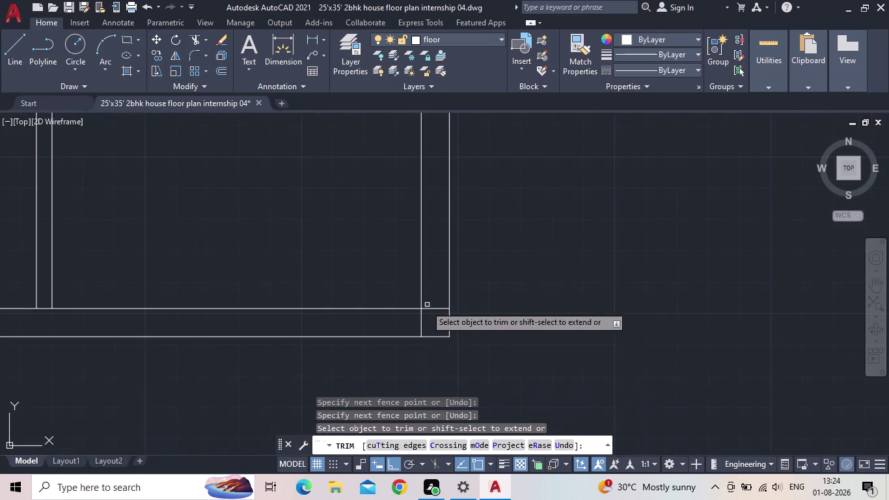
scroll(up, 3)
click(446, 313)
click(441, 294)
click(421, 344)
click(392, 346)
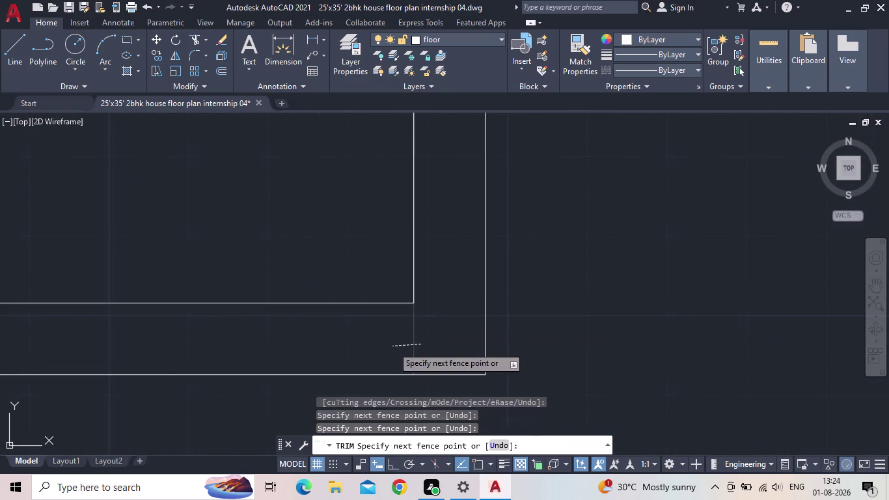
scroll(down, 3)
scroll(down, 3)
scroll(down, 3)
middle_drag(479, 278, 498, 316)
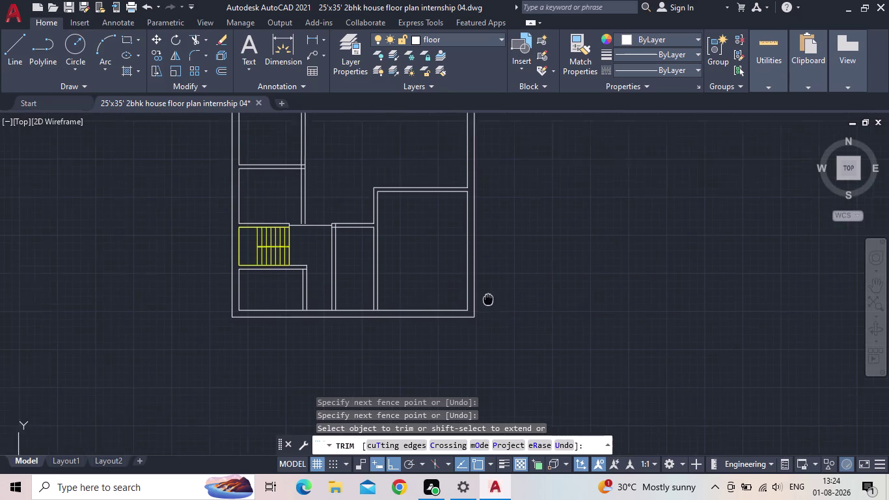
middle_drag(498, 316, 525, 342)
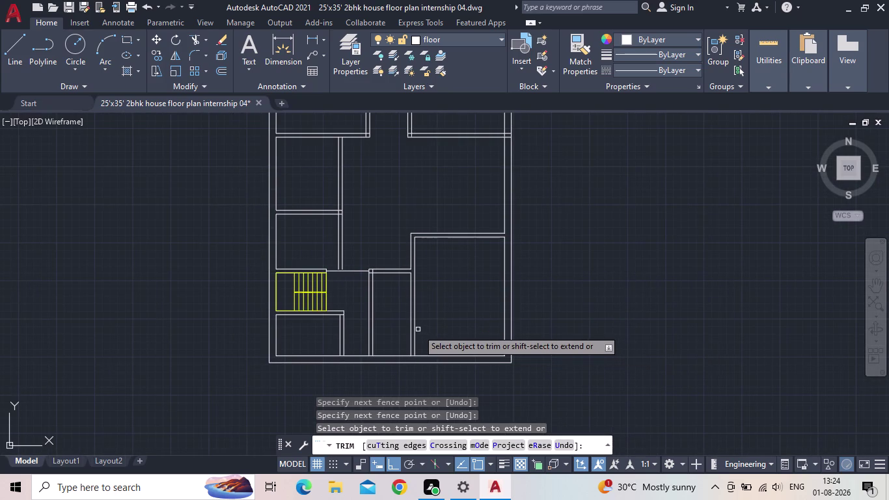
key(Escape)
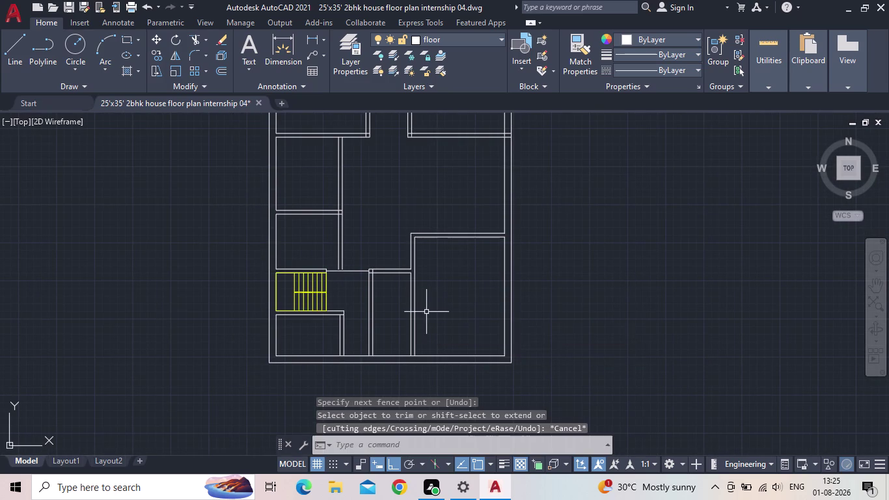
Extend a wall line to meet the adjoining wall.
text(ex)
key(space)
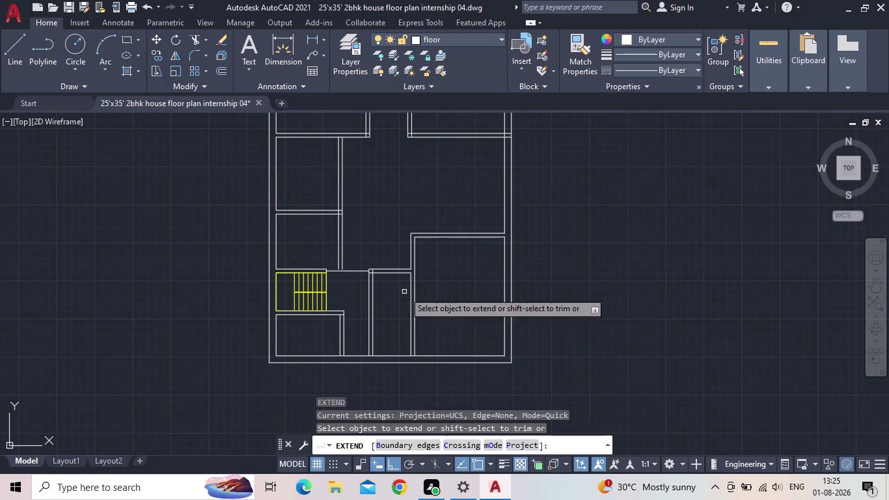
scroll(up, 3)
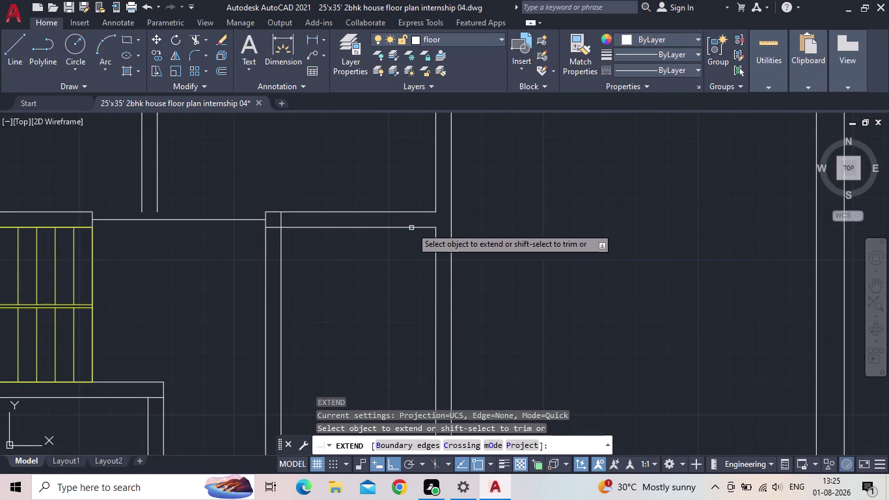
click(412, 225)
click(416, 211)
key(Escape)
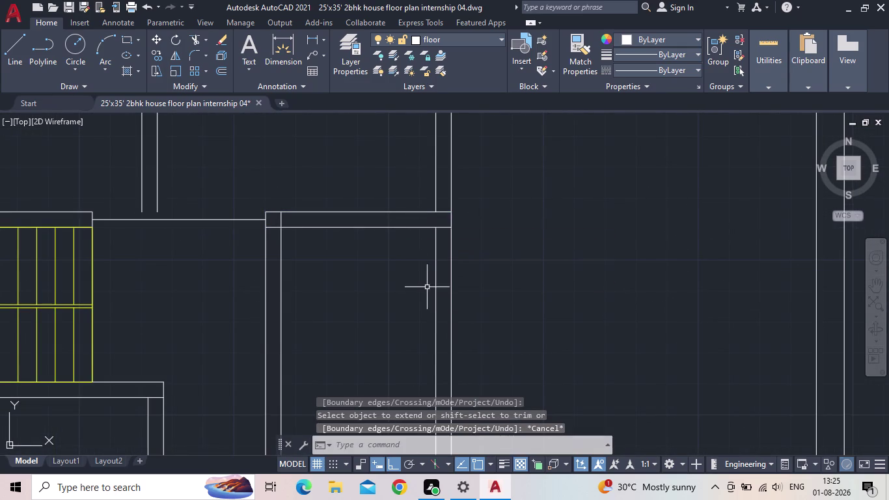
Erase the stray vertical line in the lower-right room and save the drawing.
scroll(down, 3)
scroll(up, 3)
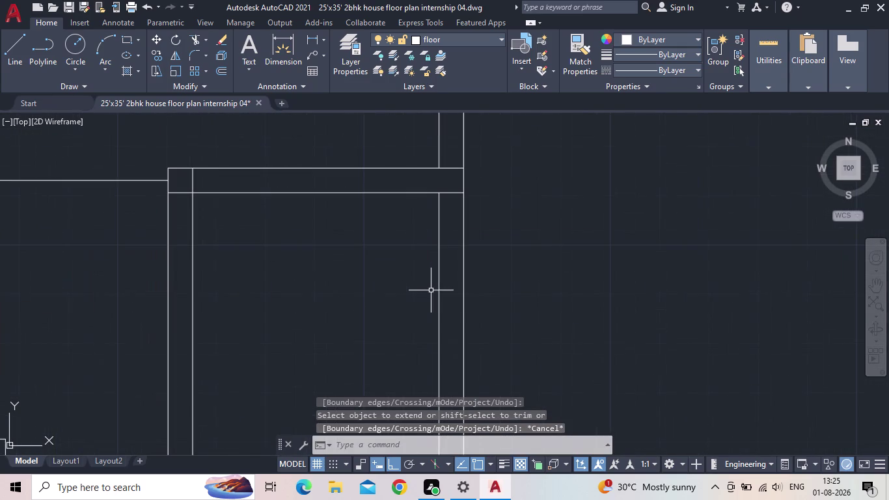
click(438, 291)
scroll(down, 3)
middle_drag(388, 324, 370, 190)
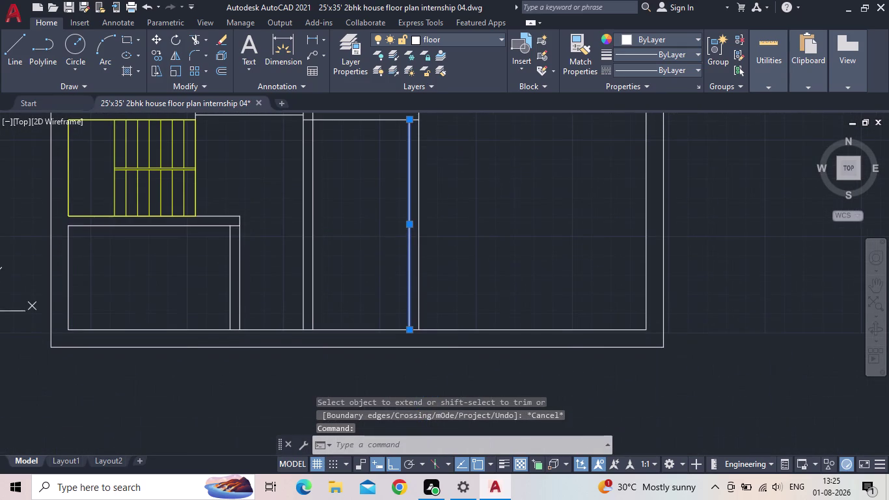
key(Delete)
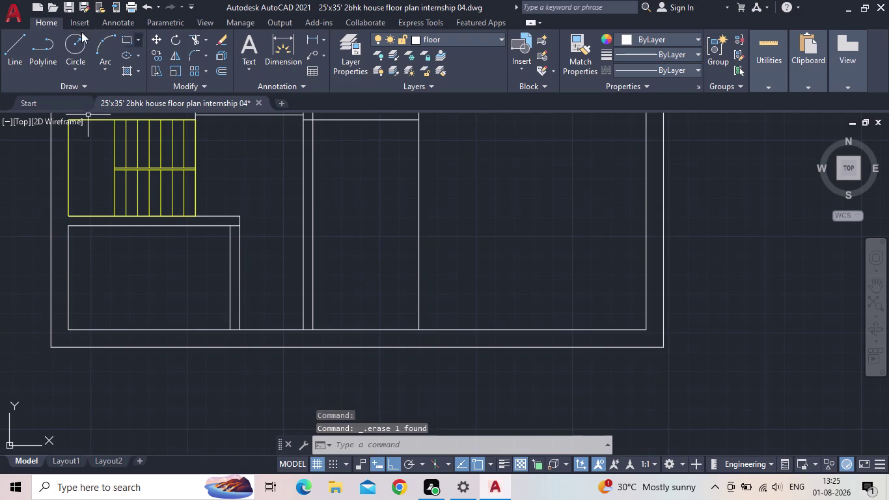
click(68, 6)
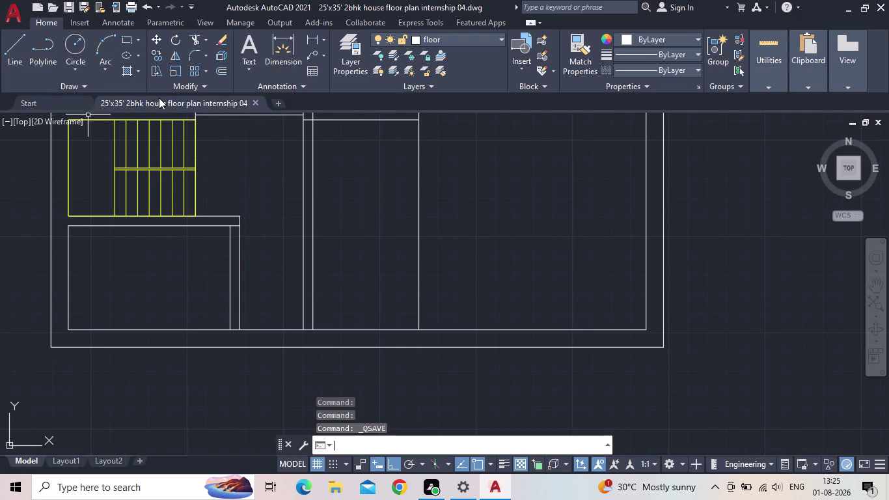
middle_drag(479, 245, 481, 293)
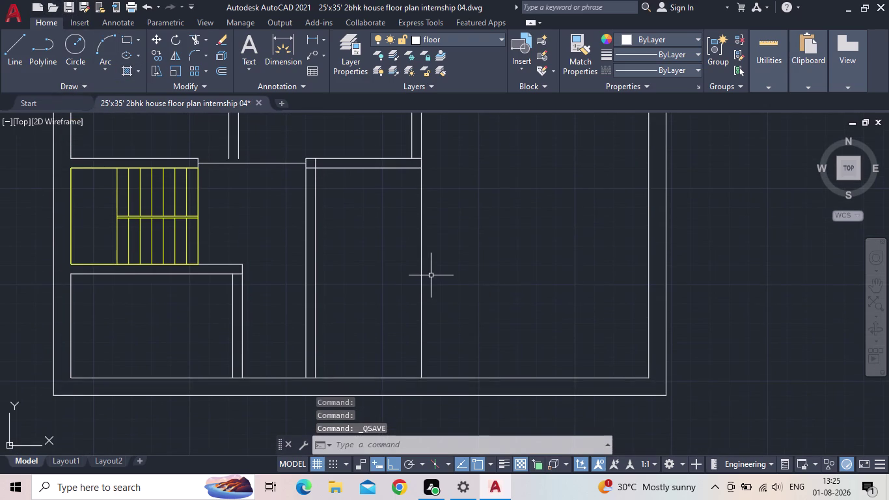
Shorten the right room's vertical wall line so it stops at the lower wall.
click(421, 276)
scroll(down, 3)
scroll(up, 3)
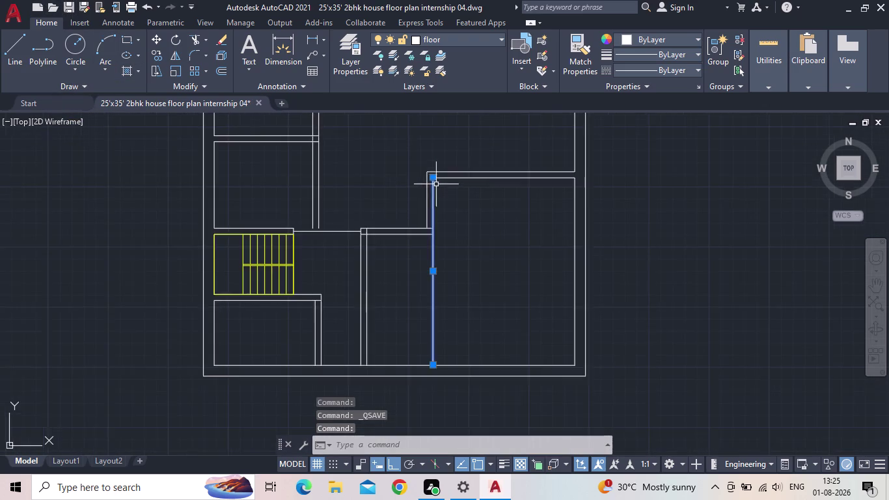
scroll(up, 3)
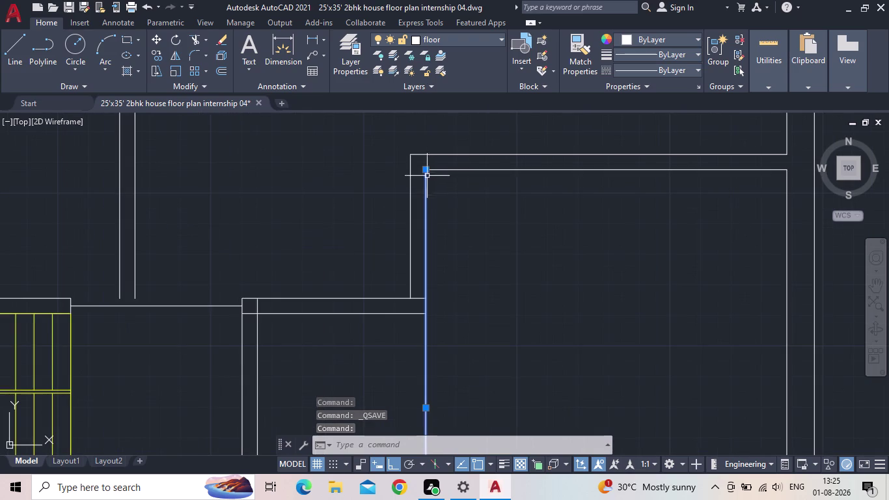
scroll(up, 3)
middle_drag(443, 190, 463, 106)
scroll(down, 3)
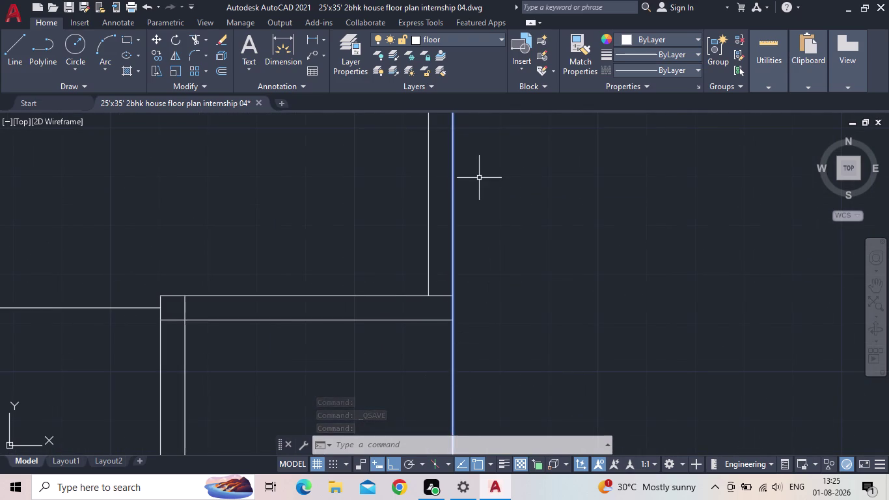
scroll(down, 3)
scroll(down, 3)
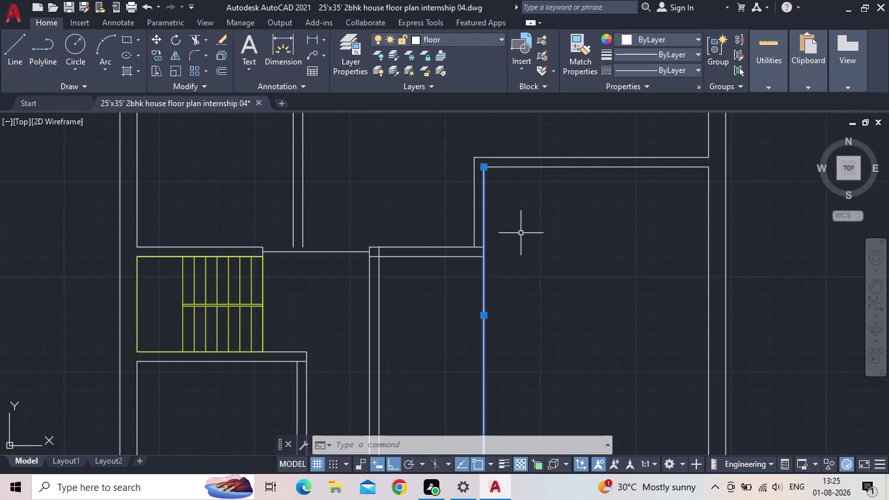
middle_drag(521, 232, 505, 281)
click(467, 214)
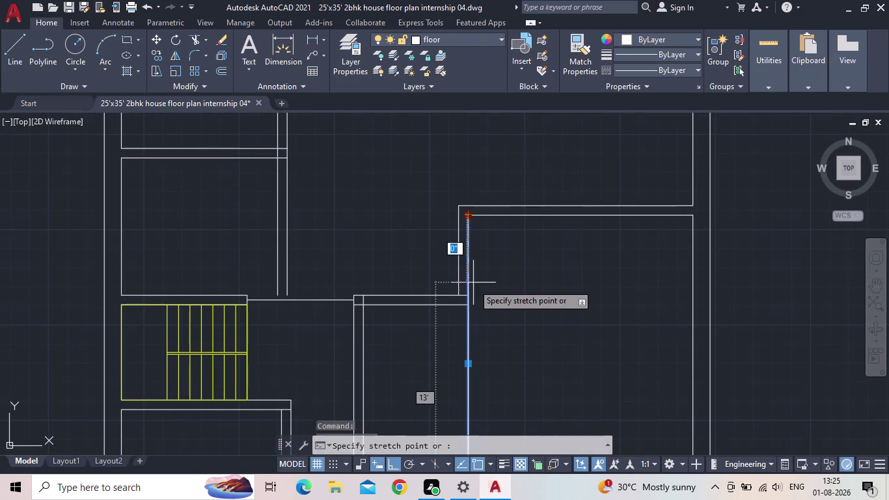
click(468, 304)
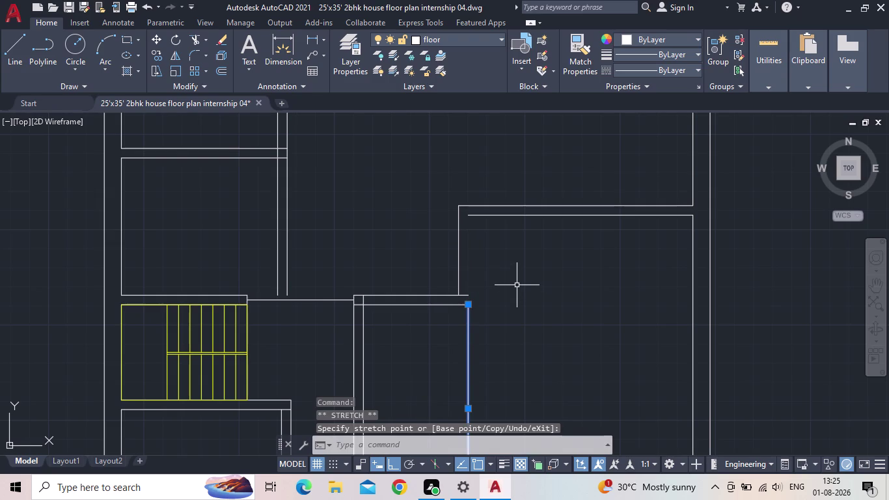
key(Escape)
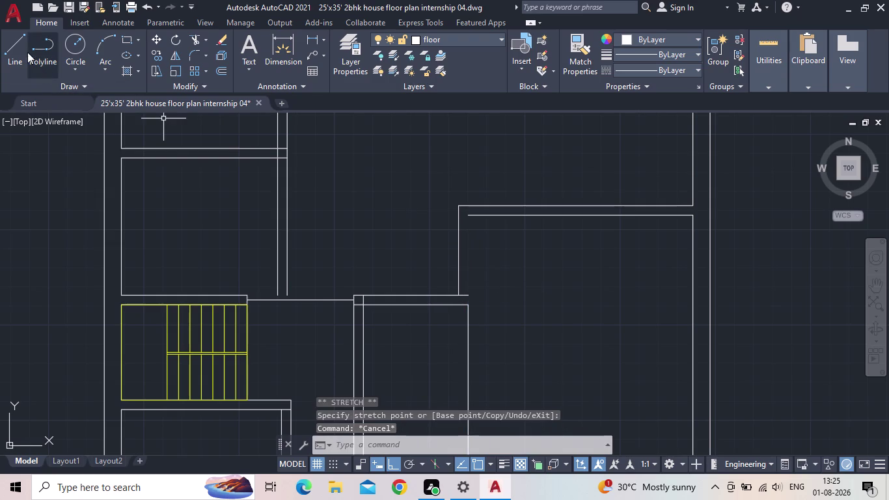
Draw a new vertical line starting at the wall corner in the lower-right room.
click(22, 51)
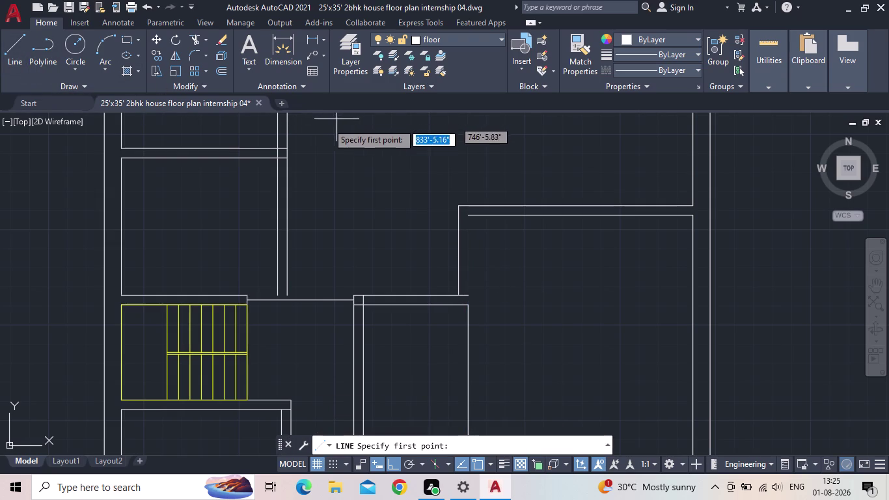
scroll(up, 3)
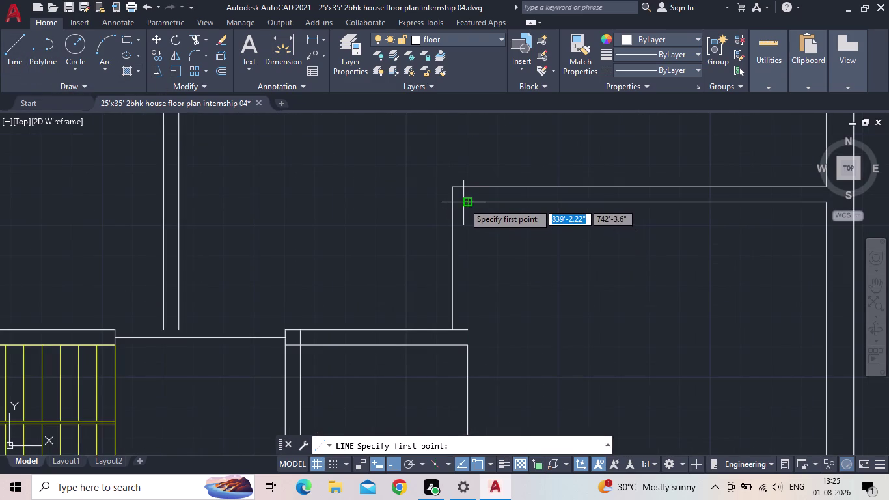
drag(466, 202, 469, 214)
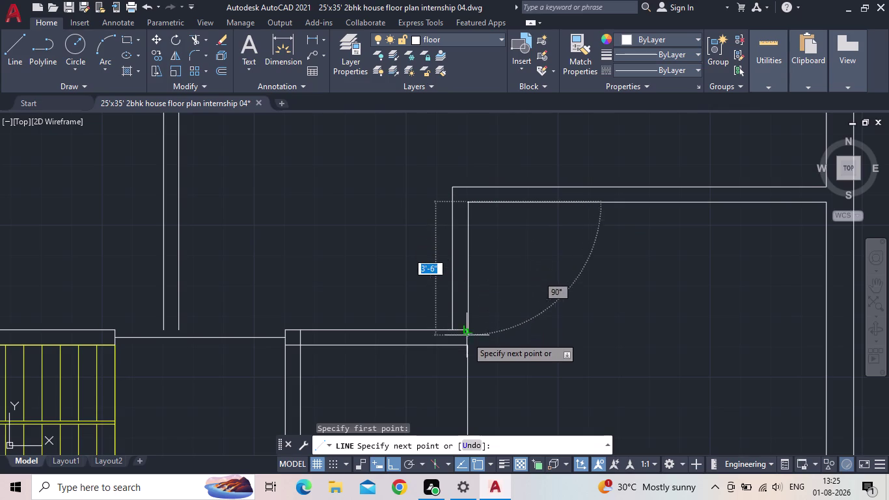
click(466, 344)
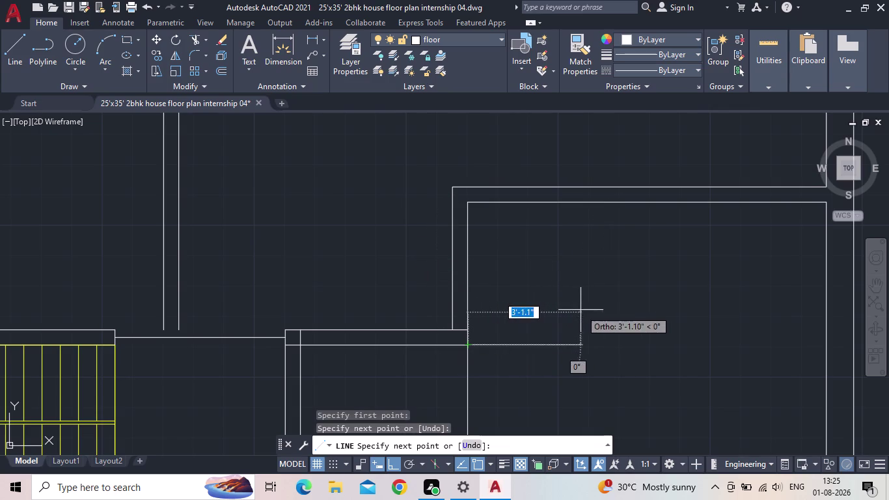
key(Escape)
middle_drag(553, 312, 566, 209)
scroll(down, 3)
scroll(down, 3)
middle_drag(581, 278, 515, 249)
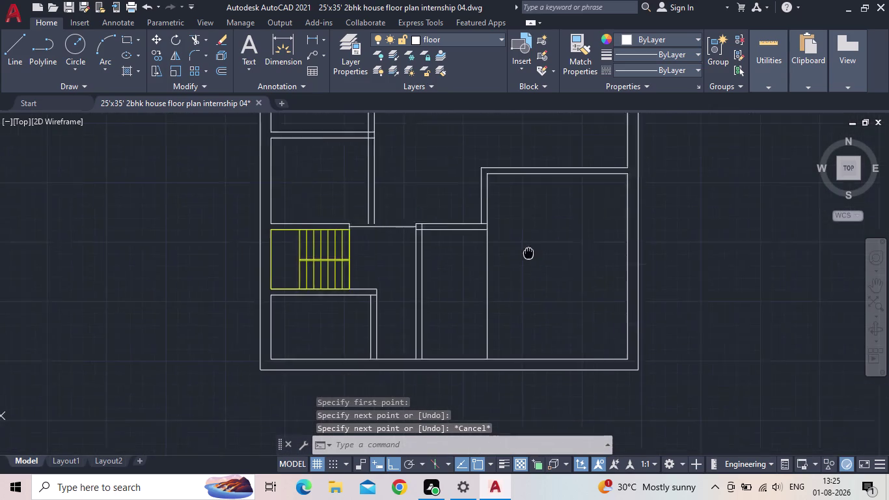
middle_drag(516, 248, 434, 240)
Select the vertical line in the central hall and open the Linetype Manager.
click(387, 298)
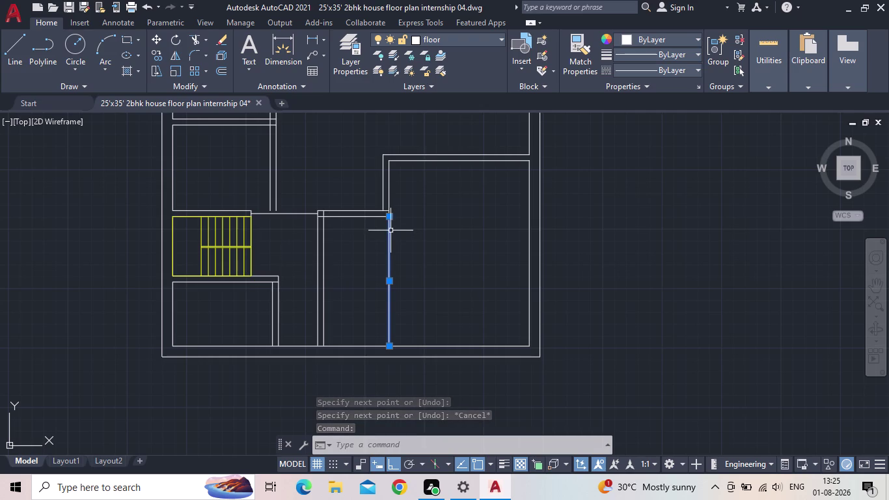
click(677, 73)
click(650, 134)
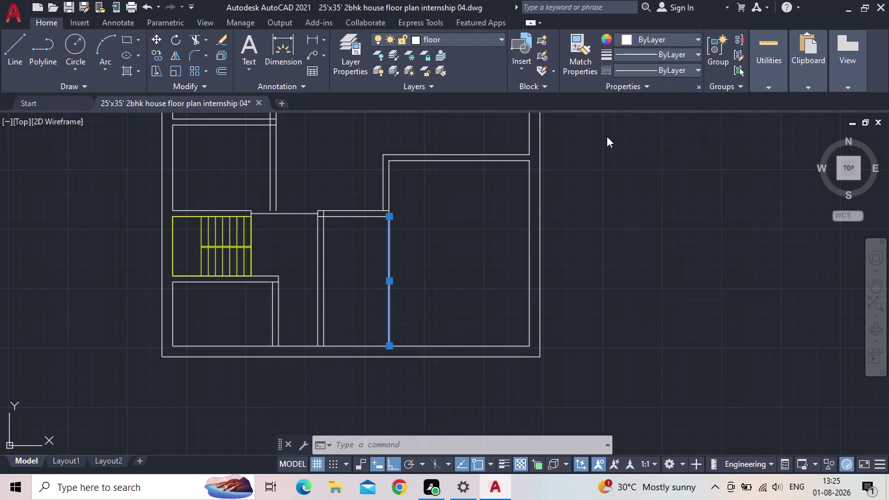
click(540, 124)
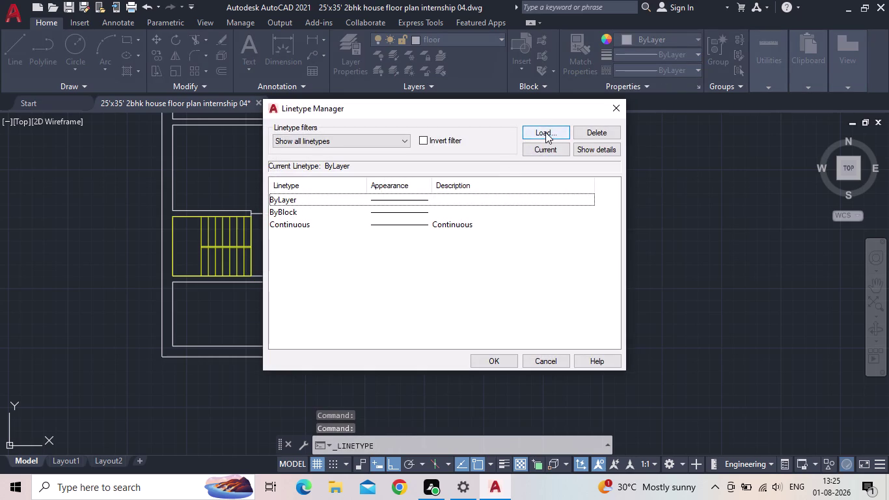
Load the ACAD_ISO02W100 dashed linetype, then pick the vertical partition line again.
click(545, 132)
click(477, 220)
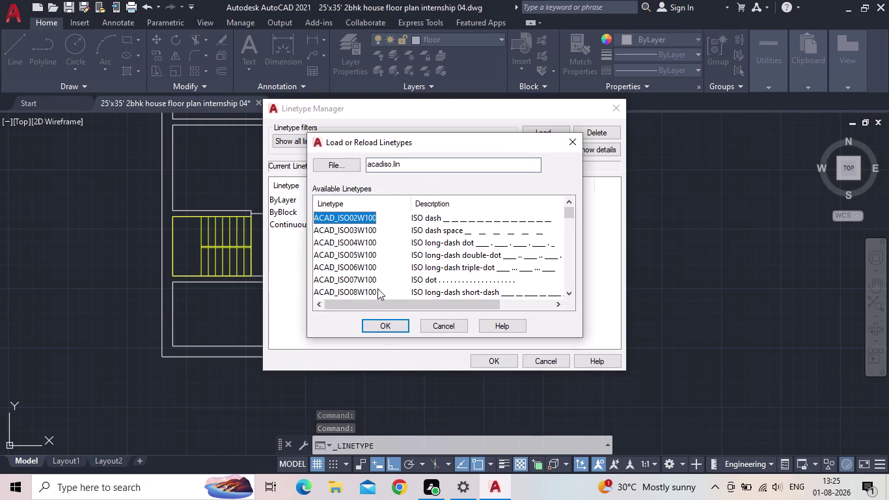
click(386, 328)
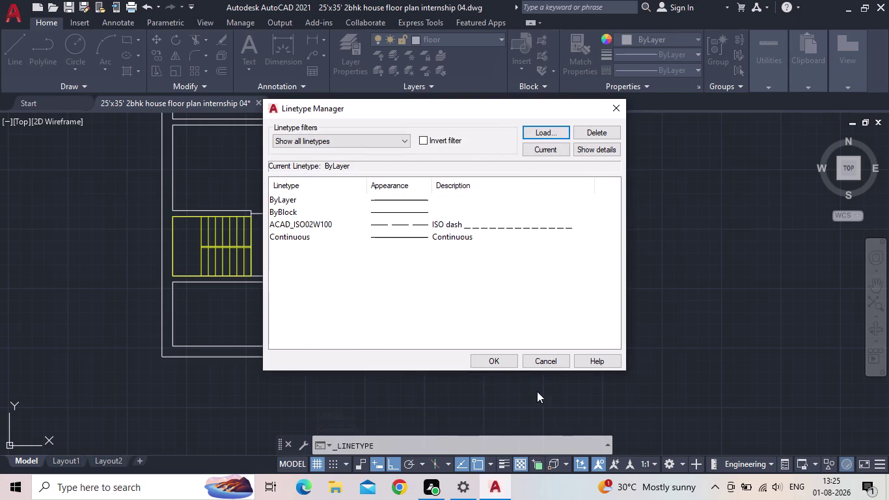
click(492, 362)
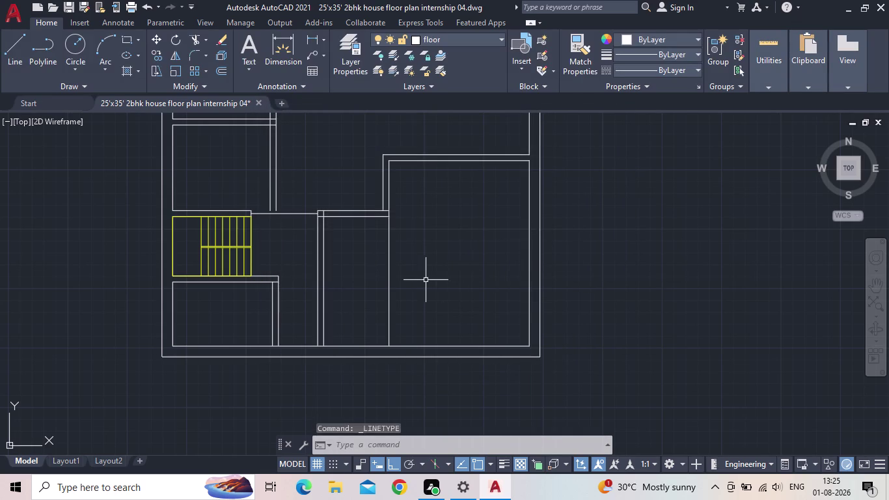
drag(413, 281, 406, 281)
click(374, 281)
Change the vertical partition line's linetype to ACAD_ISO02W100 through the PR Properties palette.
key(p)
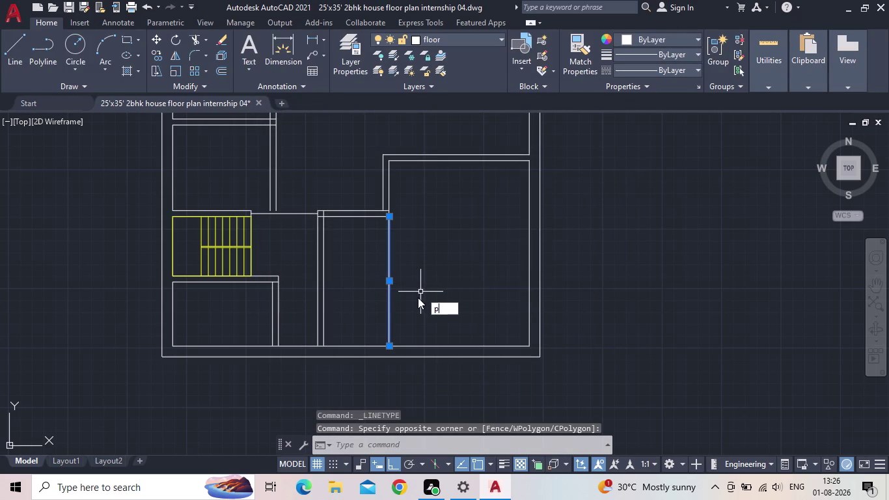
key(r)
key(Return)
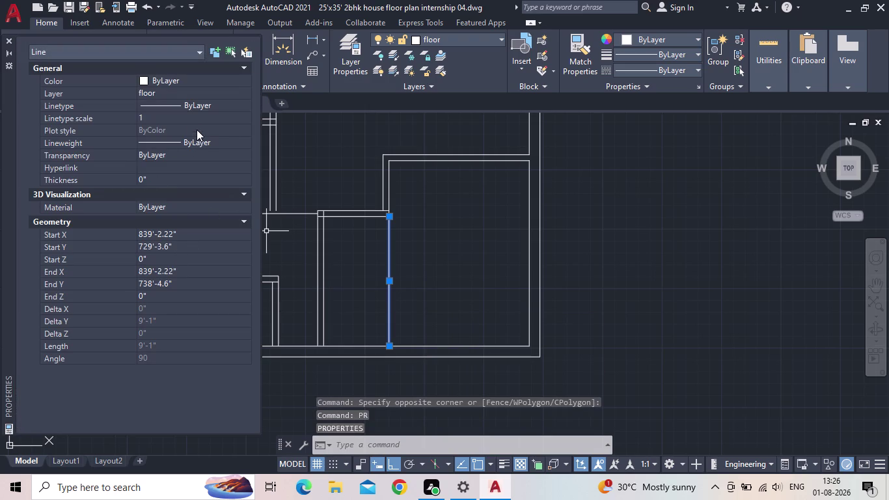
click(187, 104)
click(211, 105)
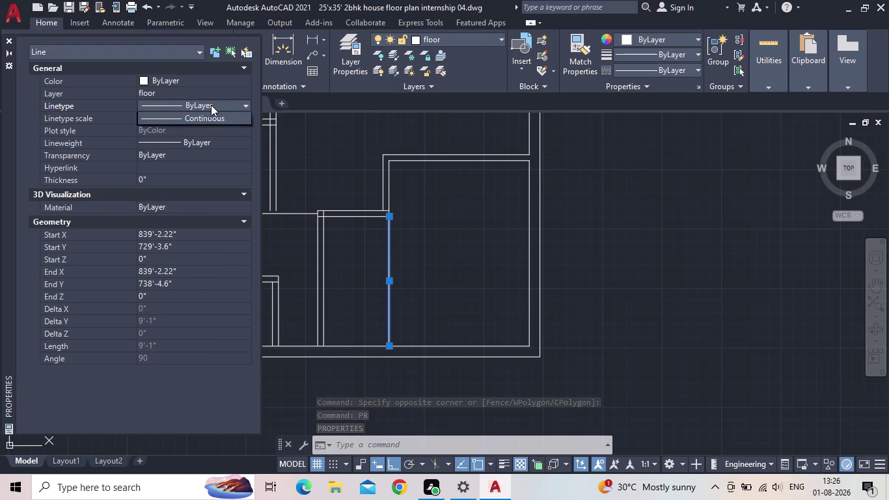
click(194, 139)
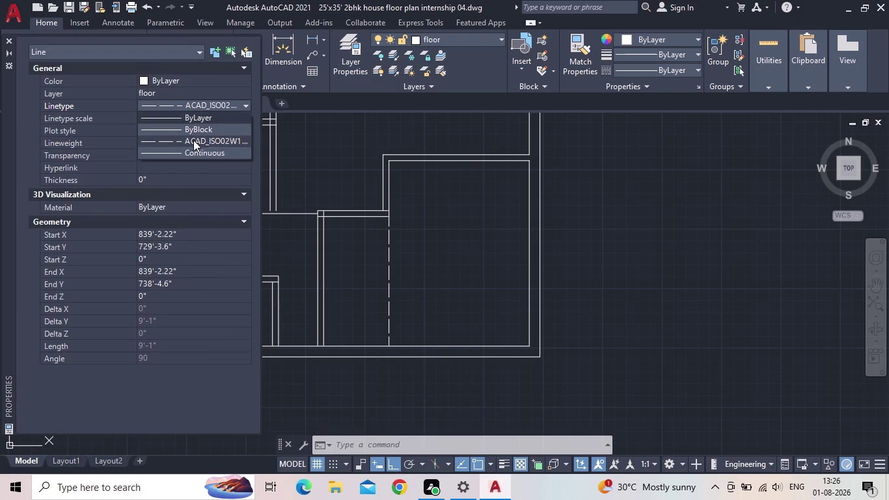
click(7, 43)
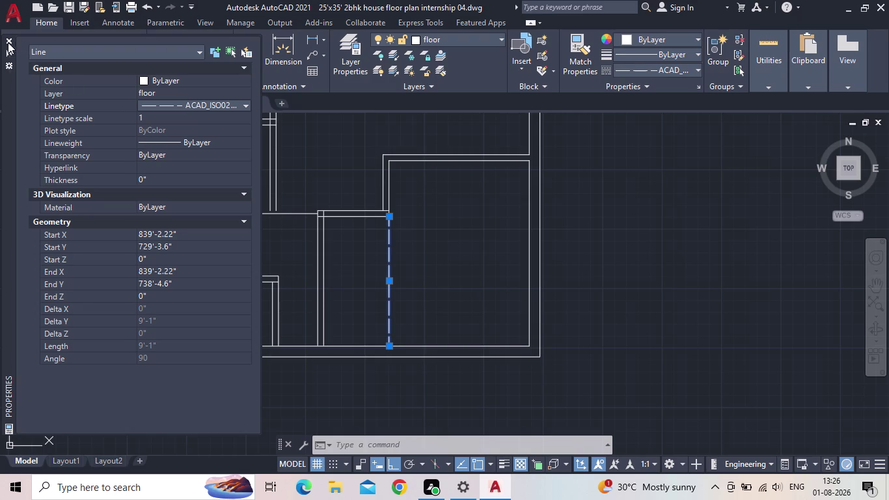
key(Escape)
scroll(down, 3)
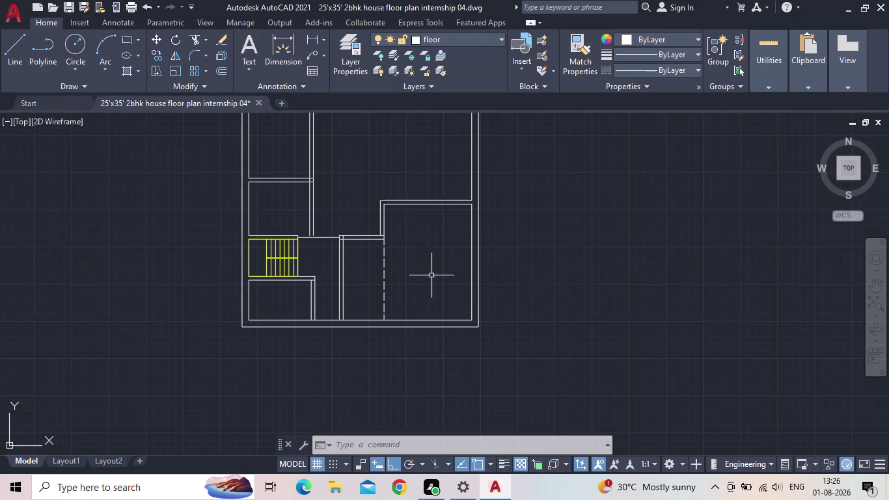
middle_click(432, 275)
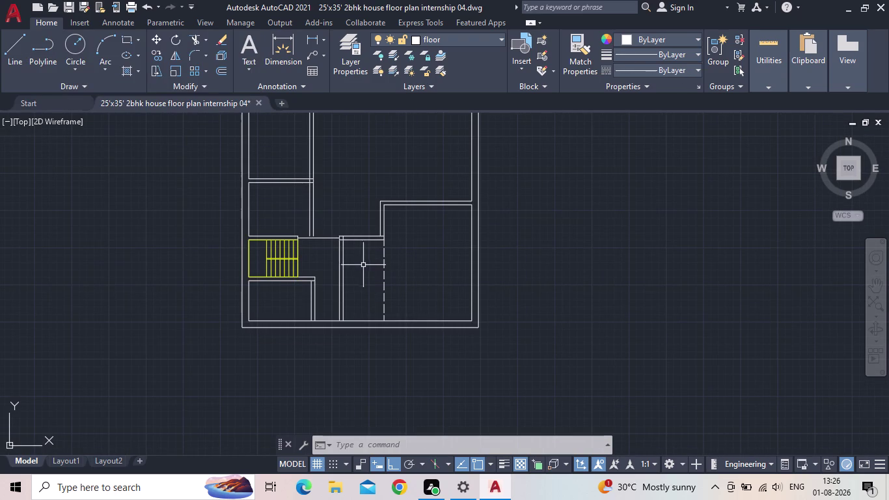
scroll(up, 3)
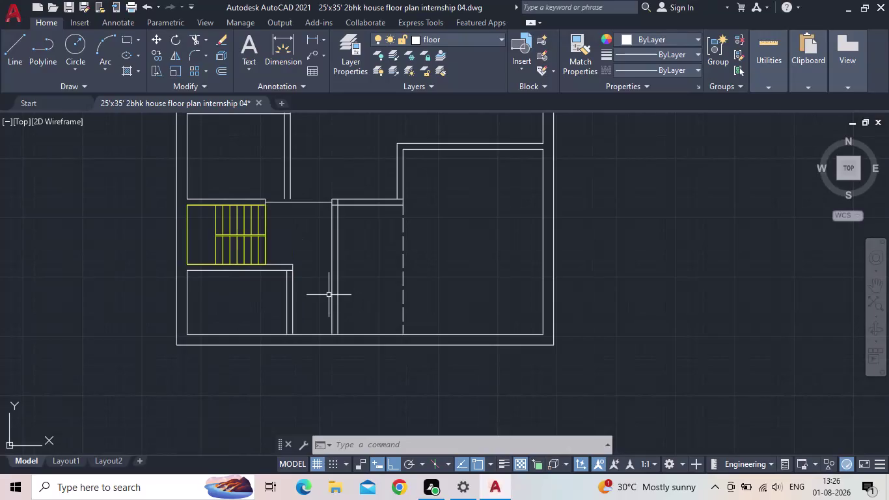
scroll(up, 3)
scroll(up, 3)
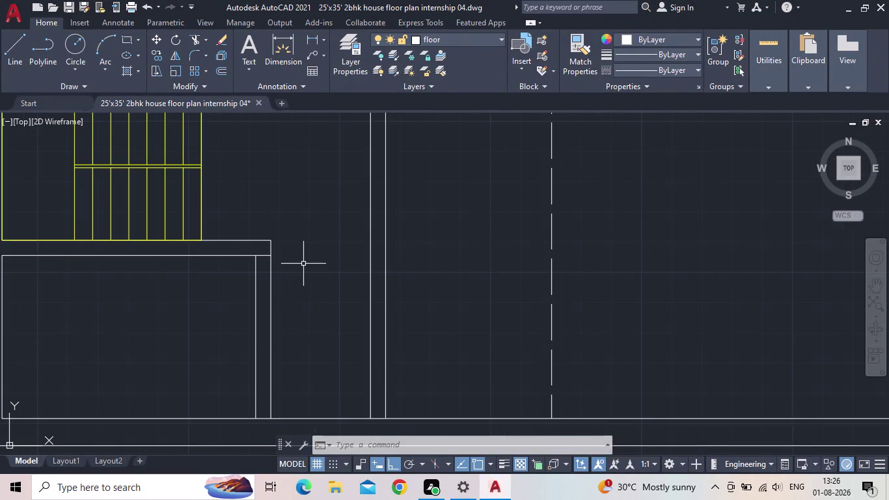
scroll(up, 3)
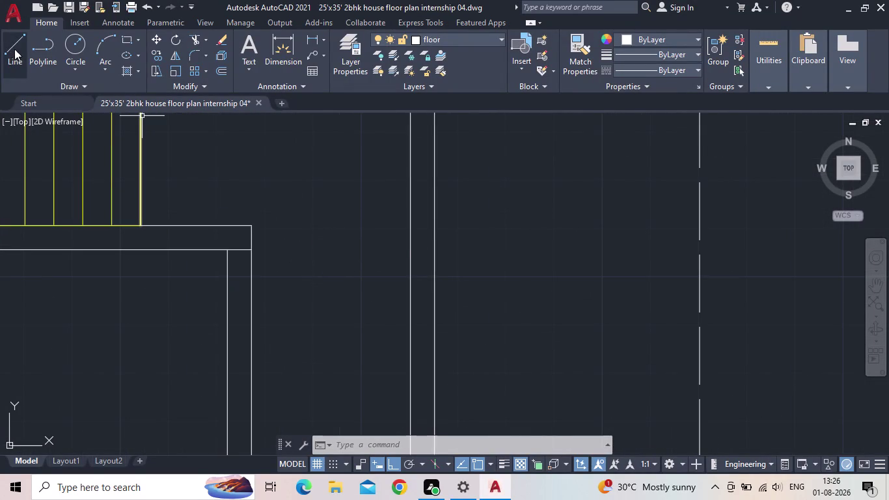
Draw two short closing lines across the wall end beside the dashed partition.
click(15, 49)
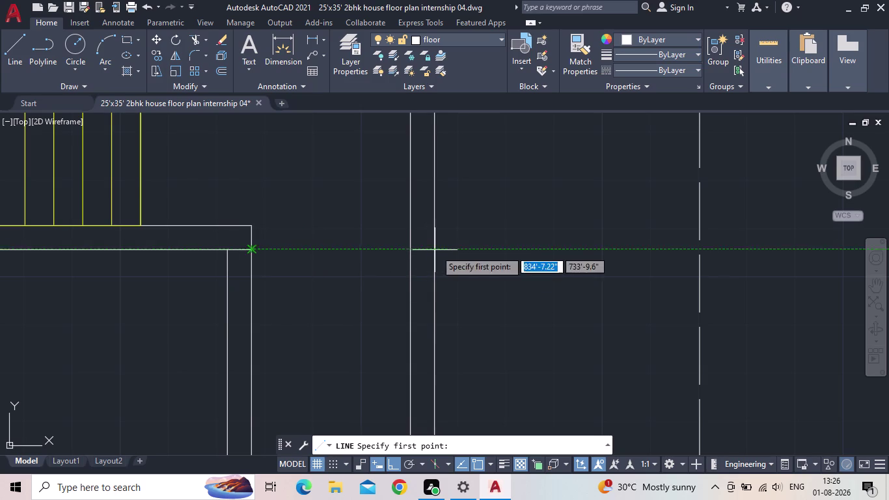
click(407, 252)
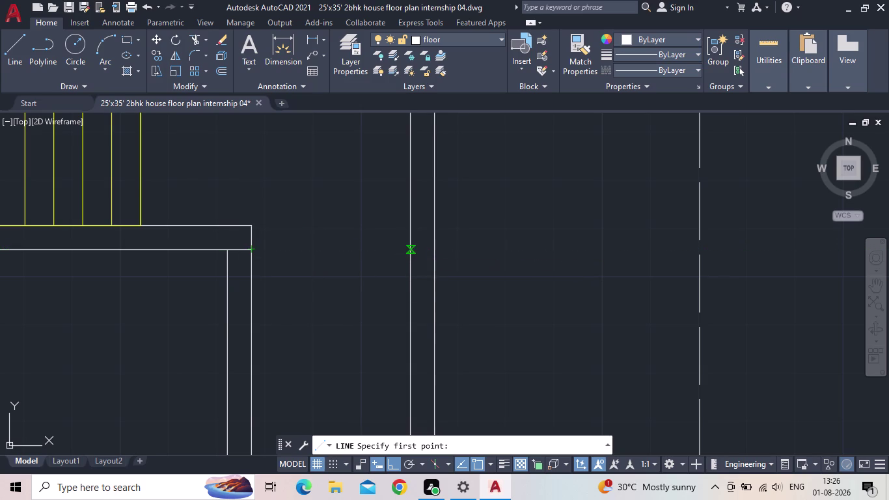
click(431, 249)
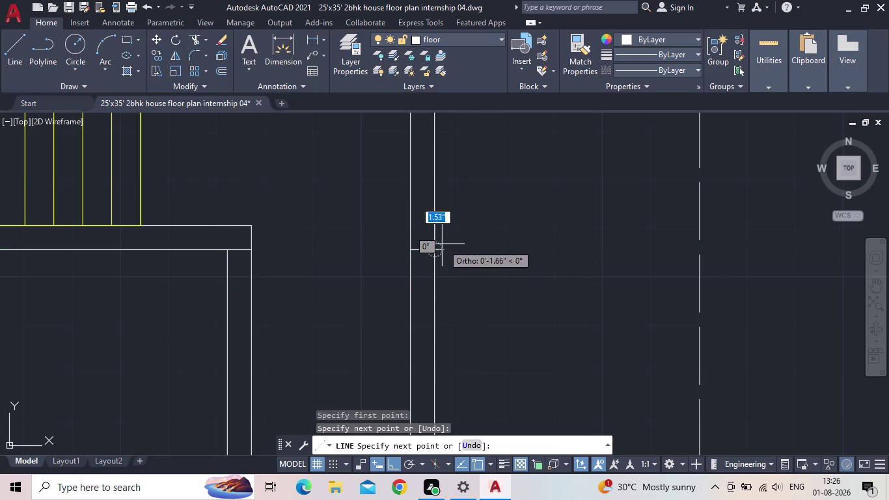
key(Escape)
key(space)
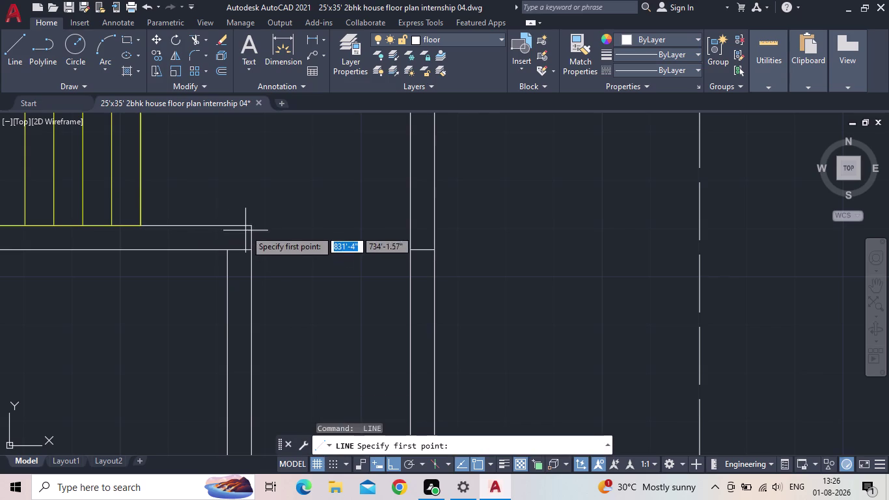
click(410, 228)
click(432, 227)
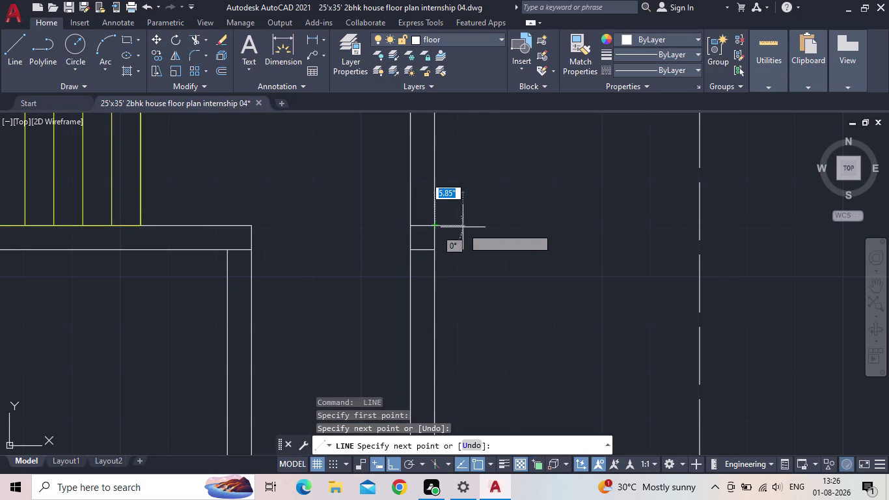
key(Escape)
Pan and zoom to check the capped wall end and show the lower floor plan.
scroll(up, 3)
scroll(down, 3)
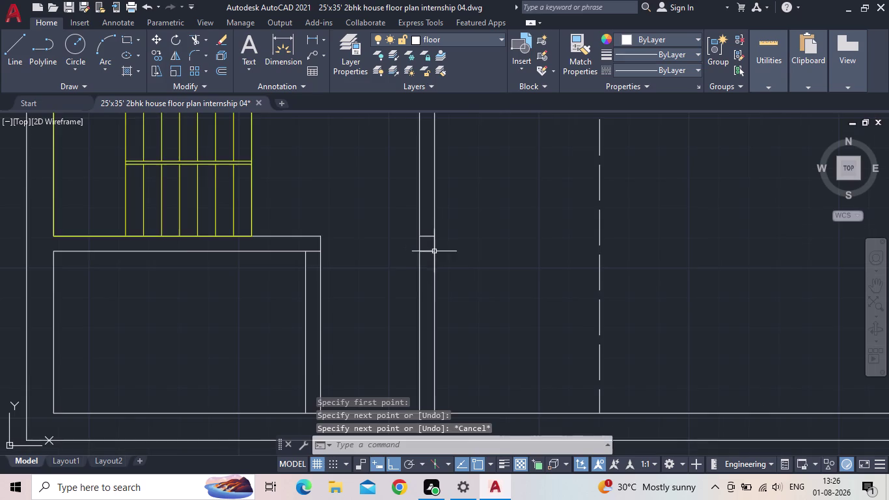
scroll(down, 3)
middle_drag(471, 265, 452, 246)
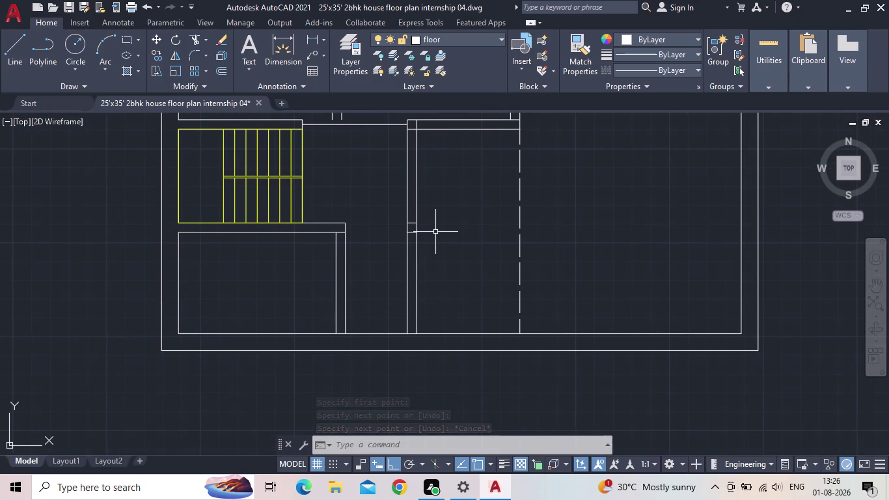
middle_drag(431, 239, 401, 218)
scroll(down, 3)
middle_drag(409, 220, 295, 306)
scroll(down, 3)
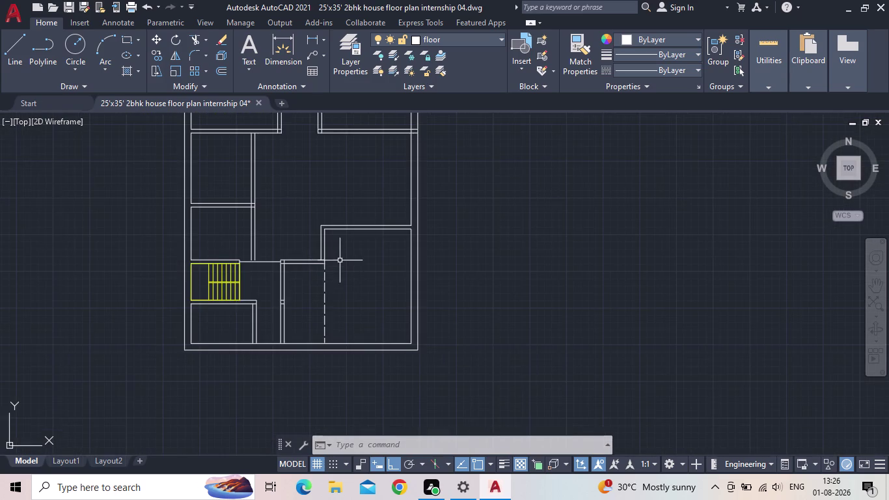
middle_drag(341, 262, 460, 291)
Save the drawing again and pan and zoom to center the whole room layout.
click(65, 5)
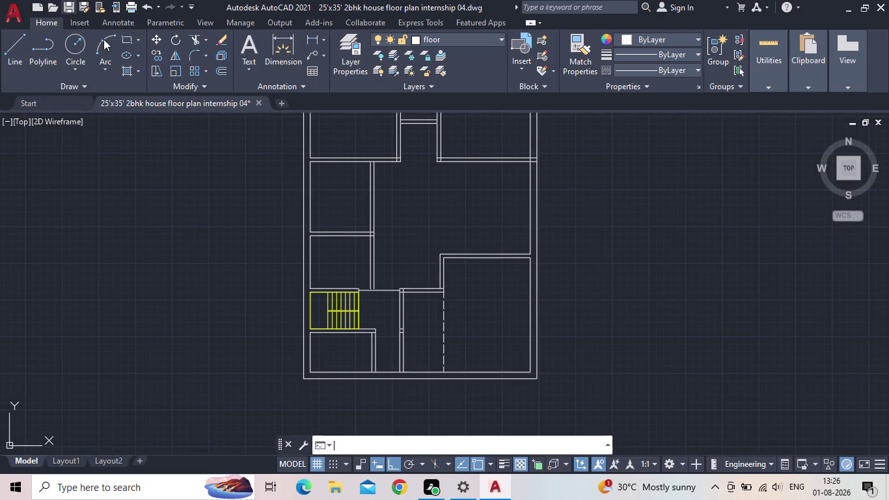
middle_drag(399, 214, 309, 225)
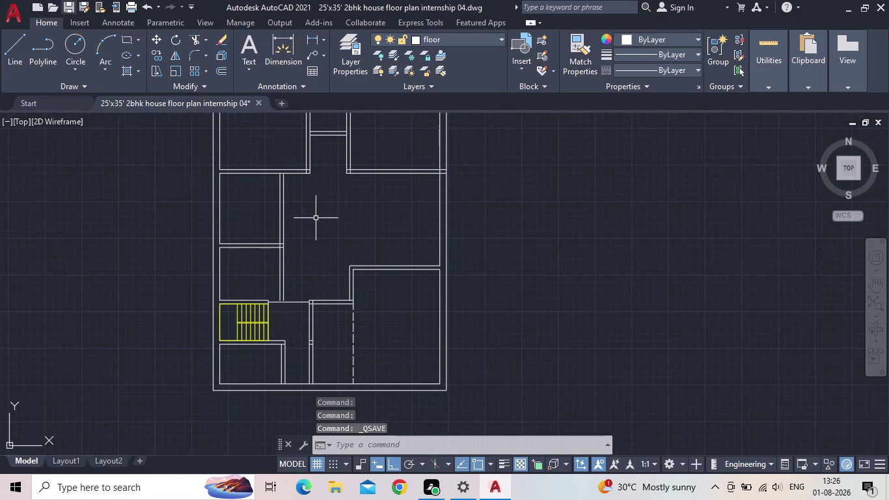
middle_drag(317, 243, 315, 272)
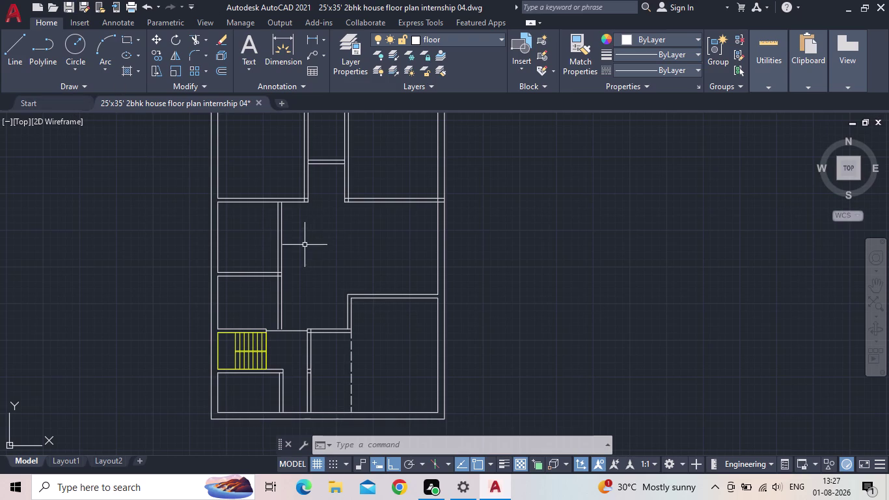
middle_drag(237, 224, 239, 285)
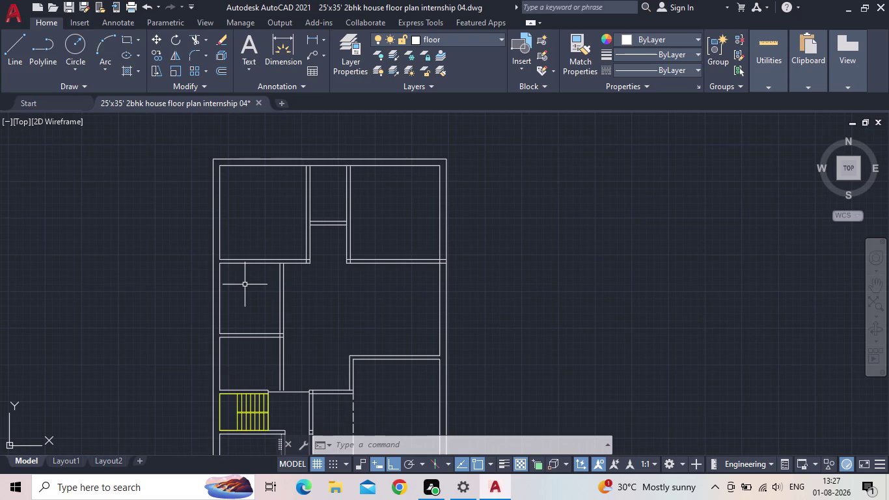
scroll(up, 3)
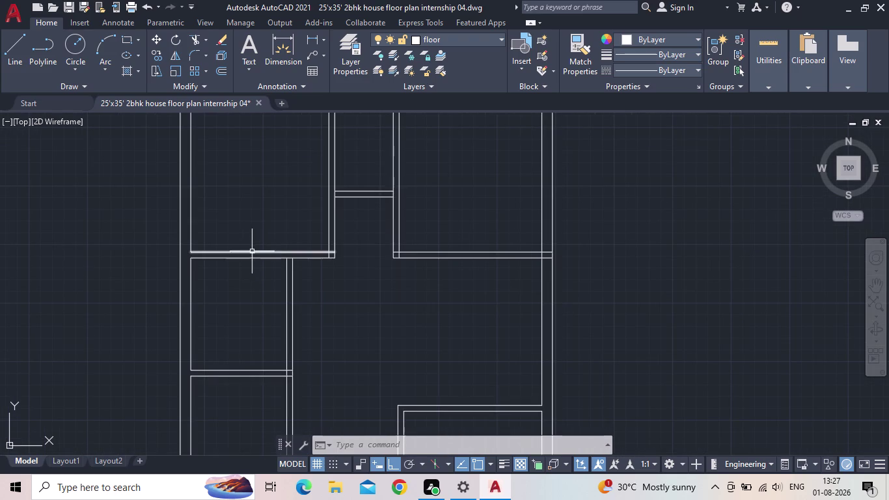
scroll(up, 3)
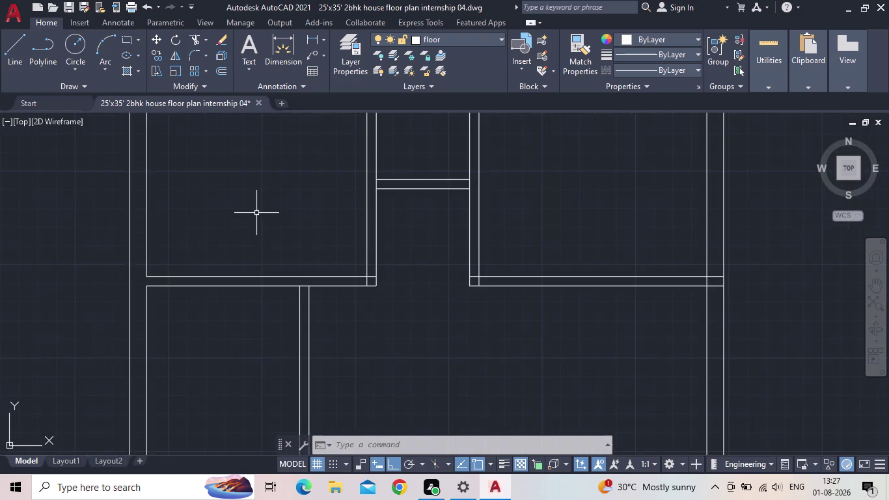
middle_drag(255, 216, 257, 283)
scroll(down, 3)
scroll(up, 3)
middle_drag(259, 289, 267, 242)
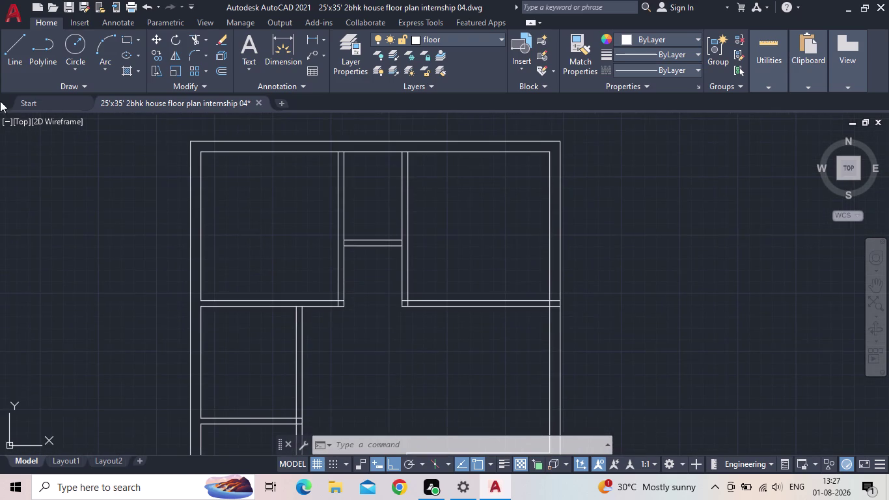
click(125, 41)
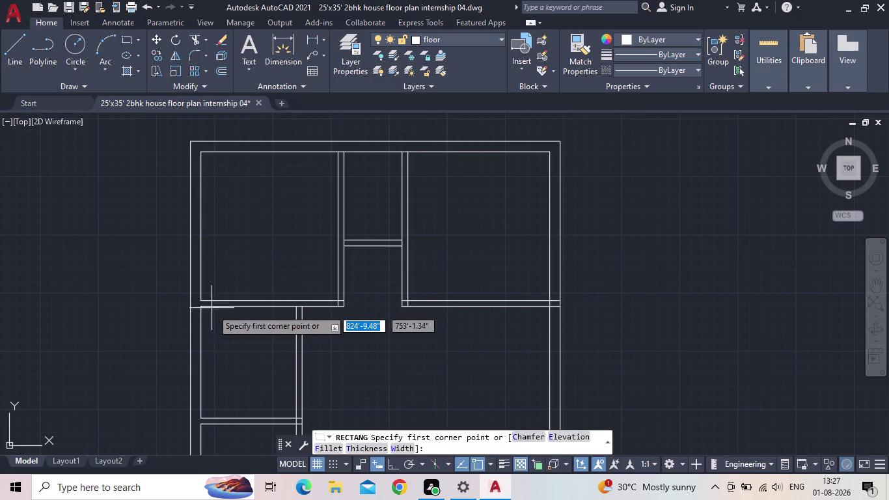
Draw a long rectangle from the wall endpoint along the lower wall of the upper-left room.
scroll(up, 3)
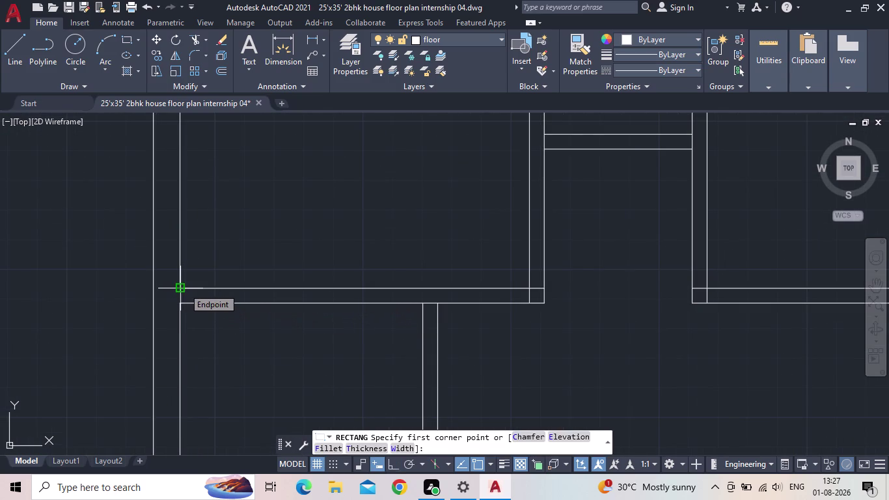
click(180, 285)
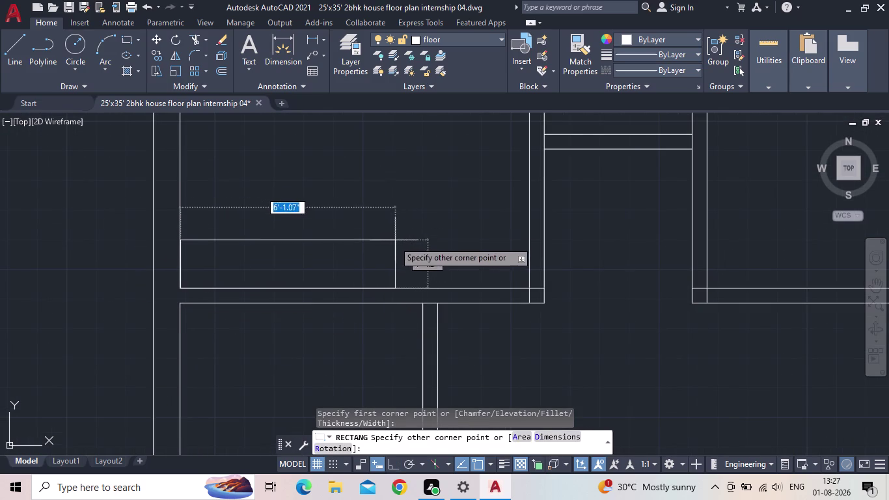
scroll(down, 3)
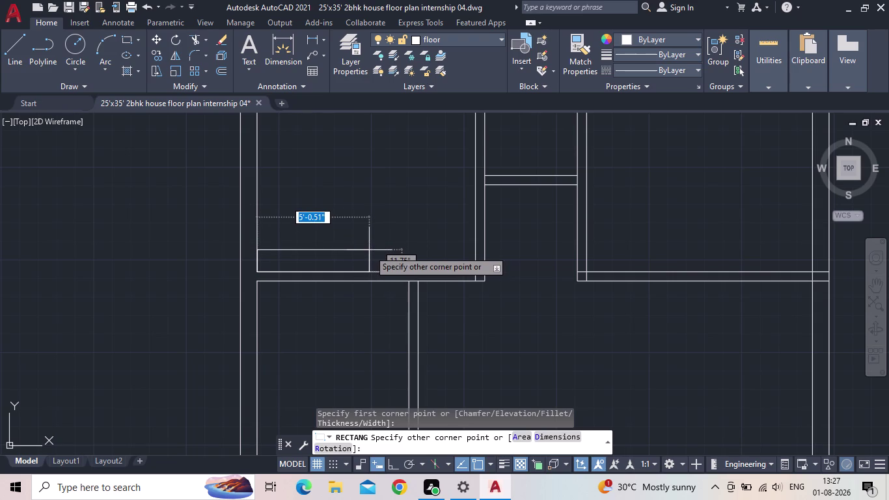
click(369, 250)
scroll(up, 3)
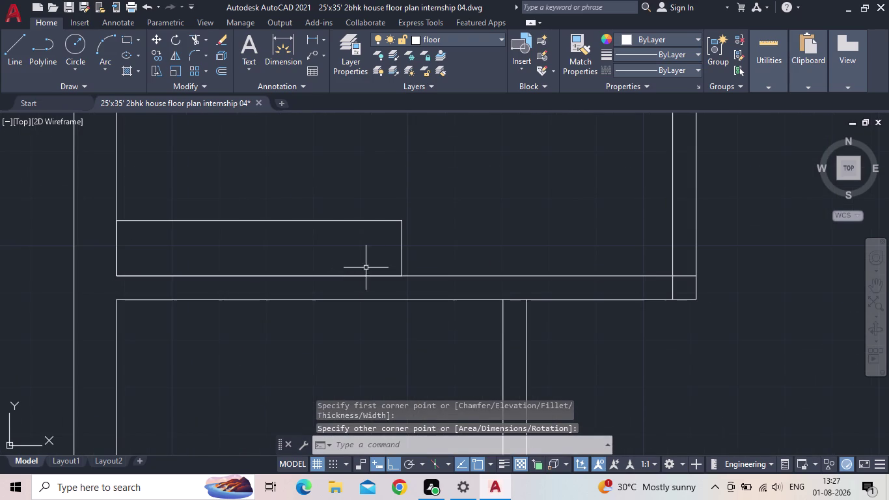
click(400, 254)
key(Escape)
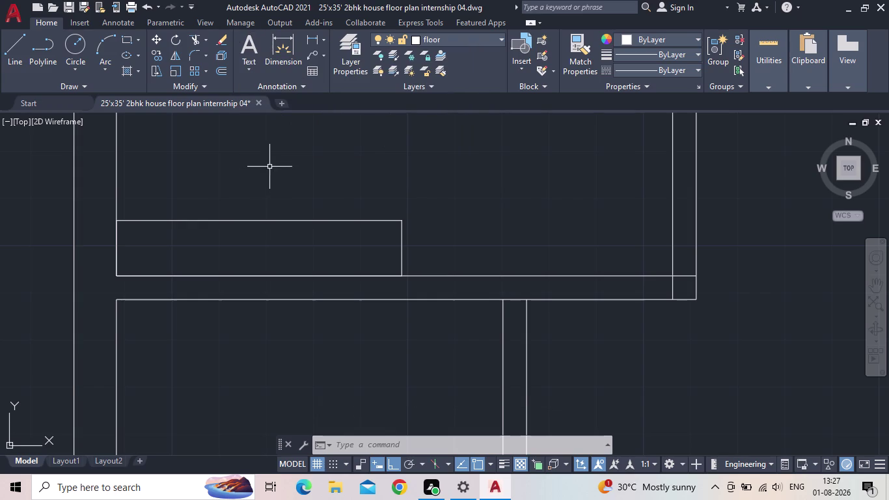
click(16, 51)
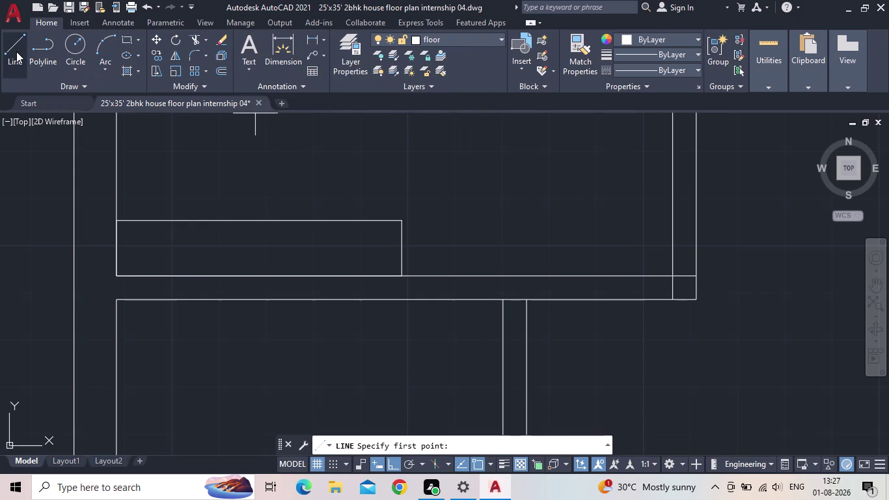
Draw a horizontal line from the rectangle's left edge to its right edge.
click(118, 252)
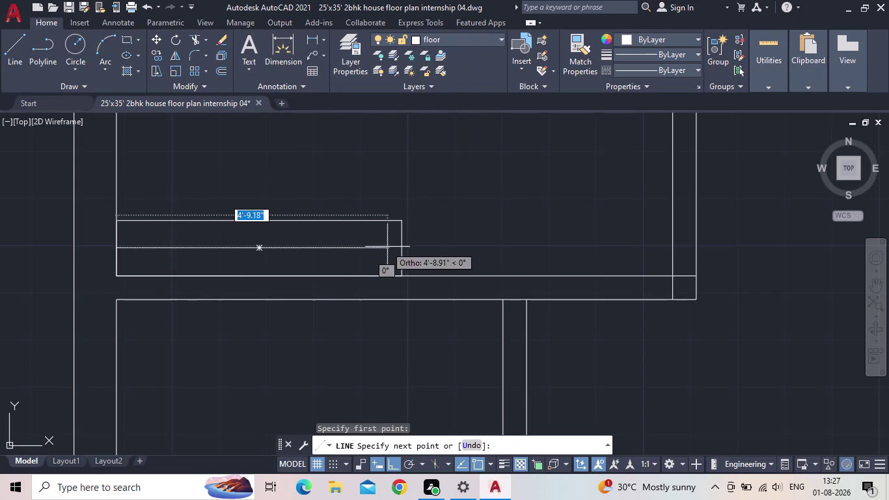
click(399, 250)
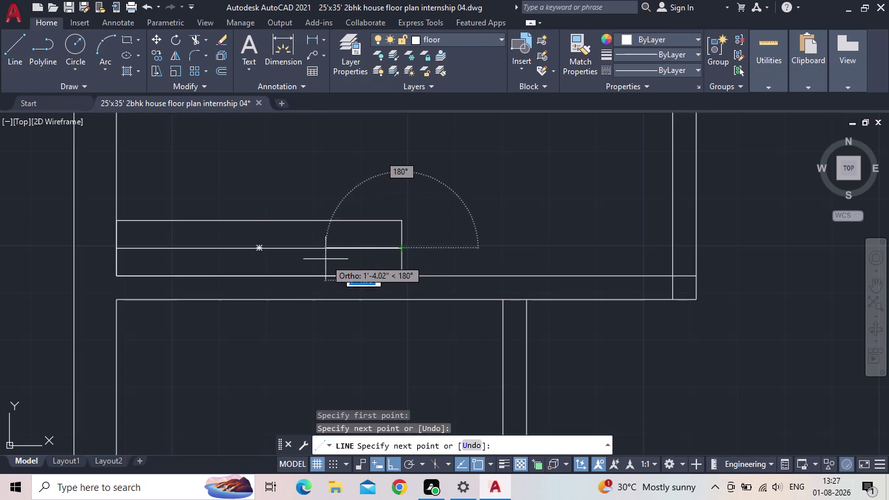
key(Escape)
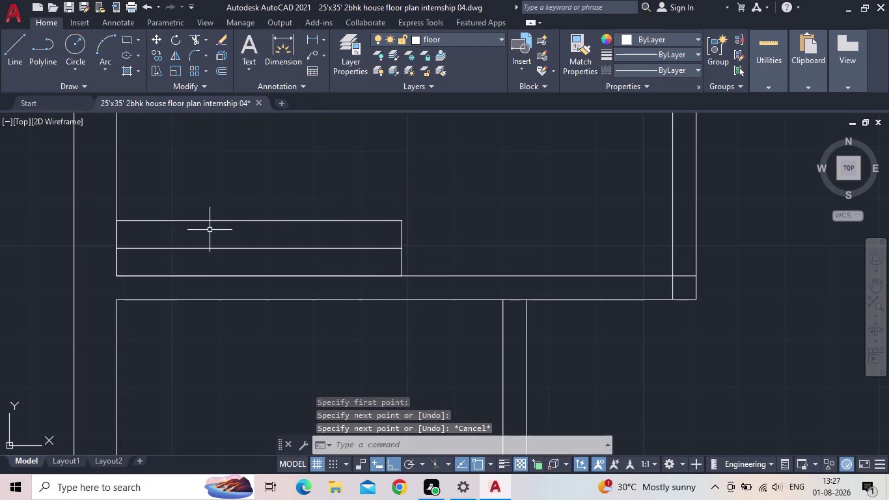
Start another line near the rectangle's left end, then abandon it.
middle_drag(186, 186, 259, 136)
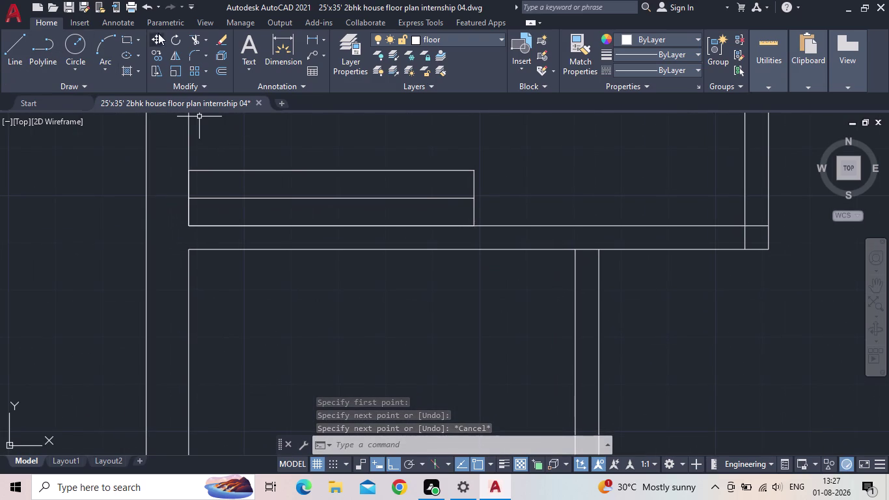
click(19, 52)
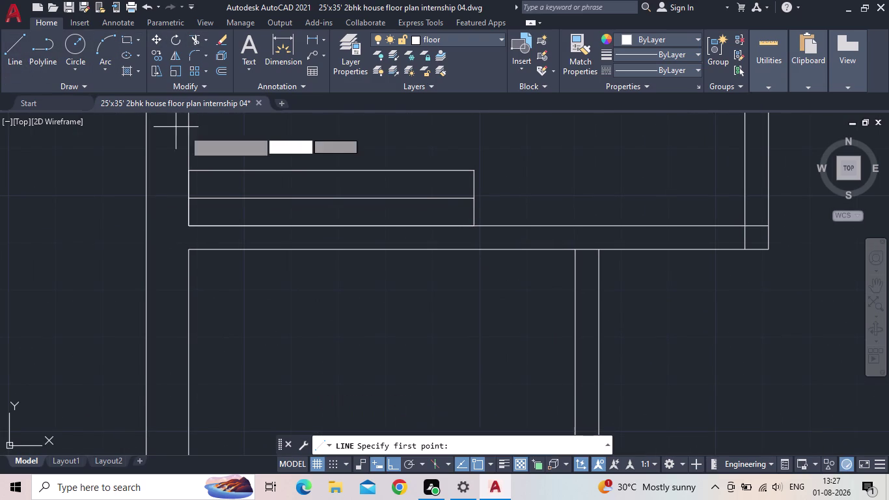
drag(131, 41, 130, 47)
scroll(up, 3)
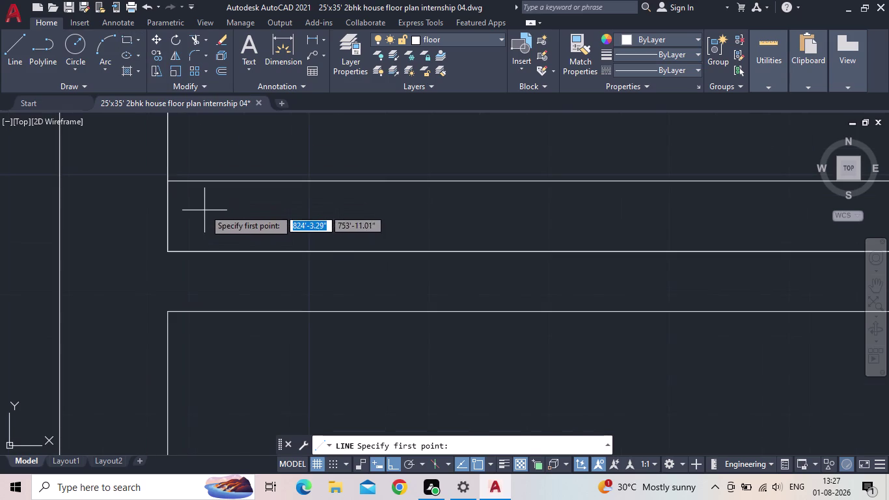
drag(206, 213, 203, 206)
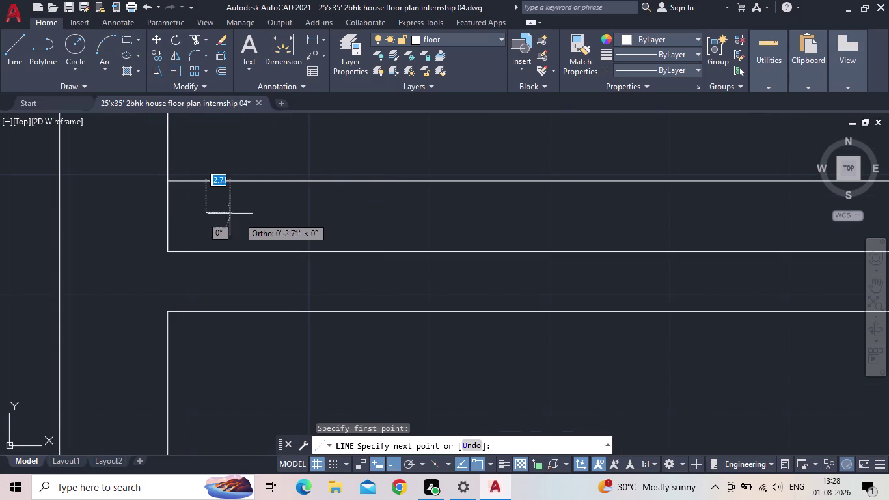
key(Escape)
scroll(down, 3)
Start a rectangle on the strip, then cancel it.
scroll(down, 3)
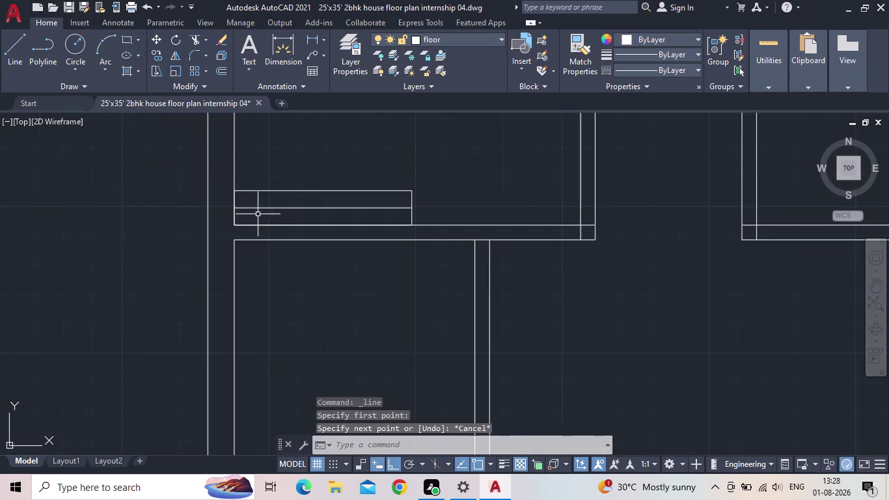
click(125, 45)
scroll(up, 3)
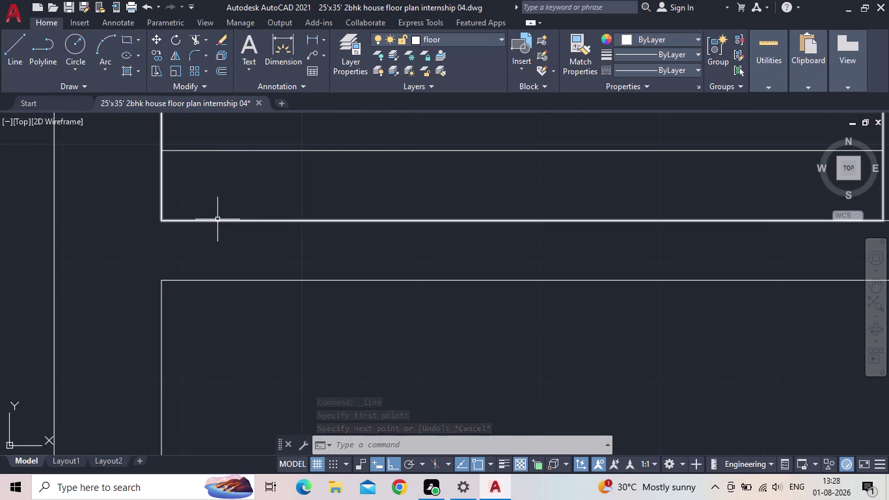
click(217, 219)
key(Escape)
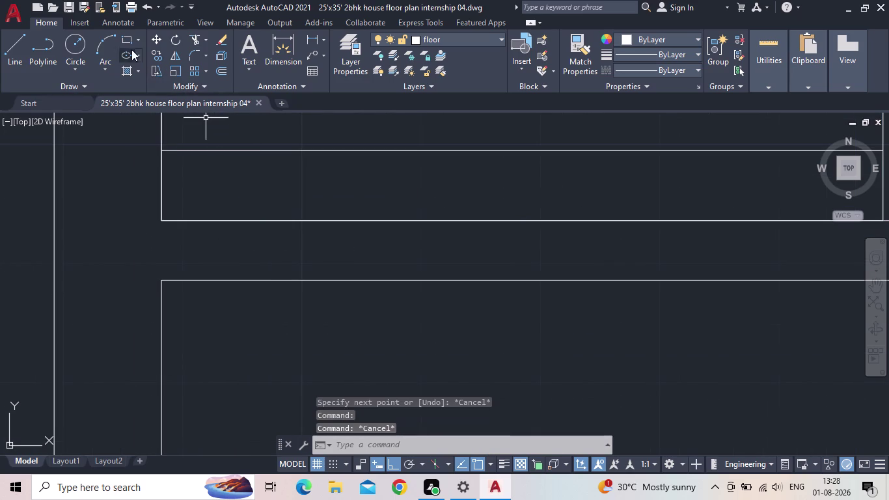
Draw a narrow upright rectangle from the strip line down across both strips, and select it.
click(127, 39)
click(219, 218)
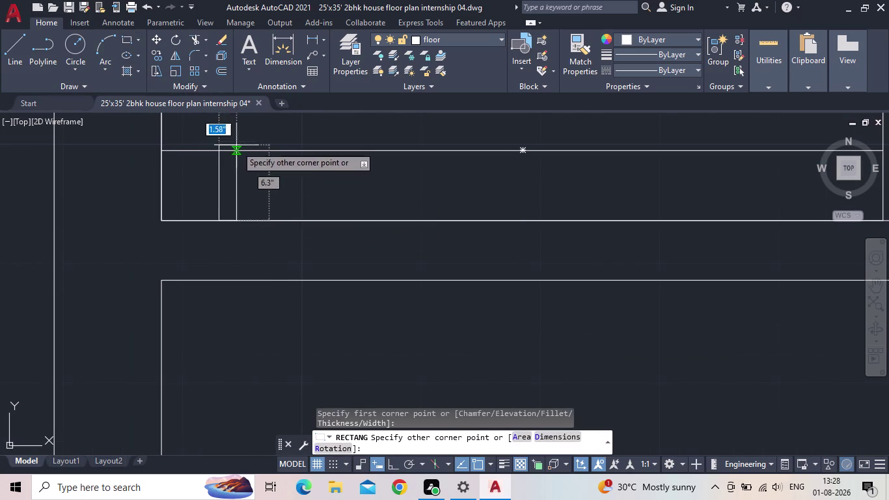
middle_drag(236, 156, 335, 228)
scroll(down, 3)
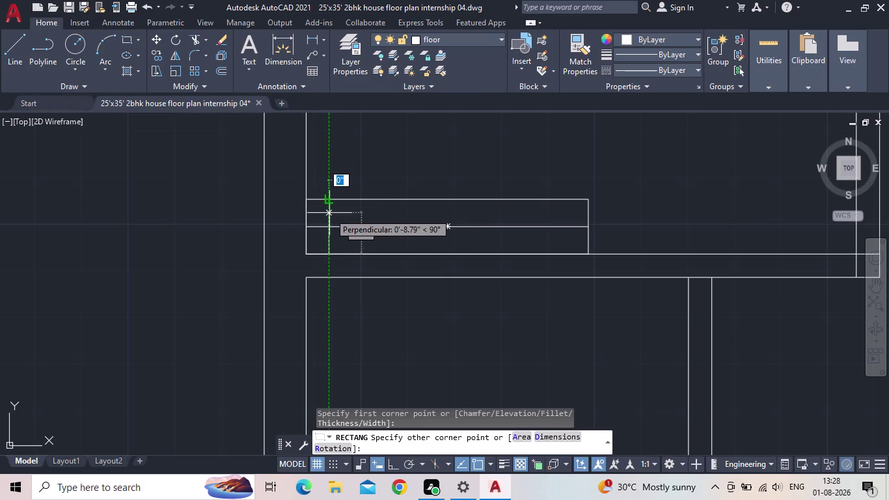
scroll(up, 3)
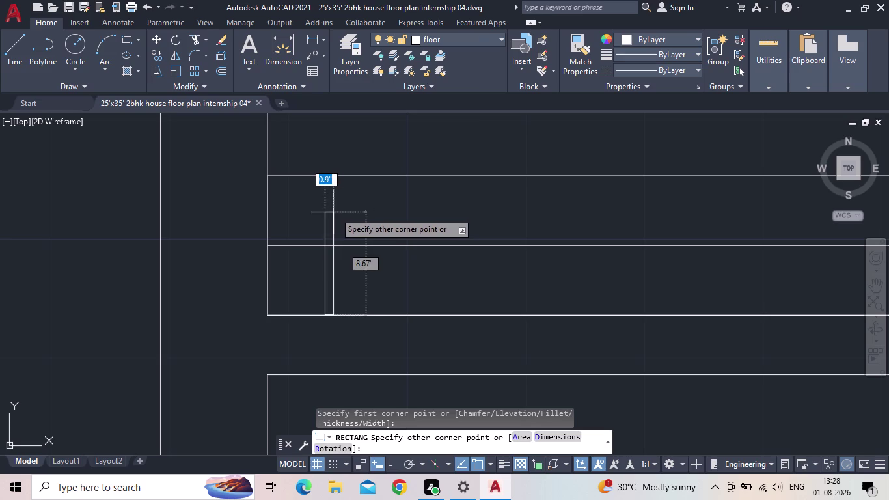
click(330, 197)
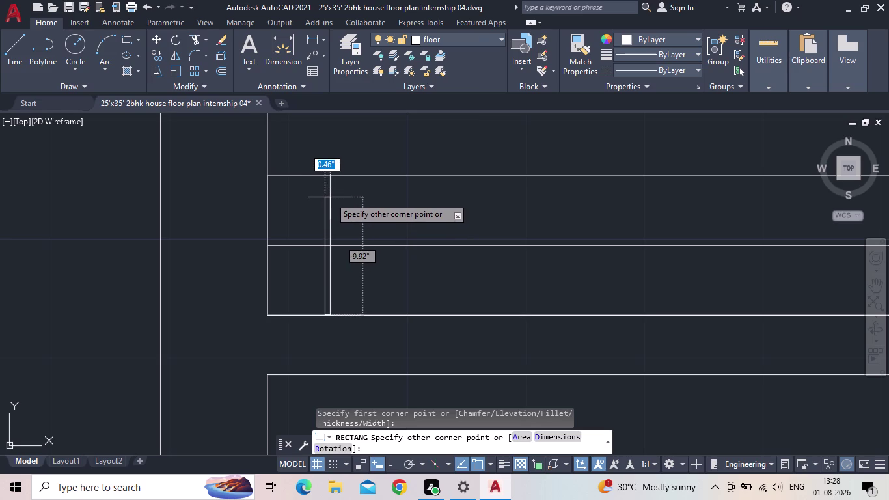
key(Escape)
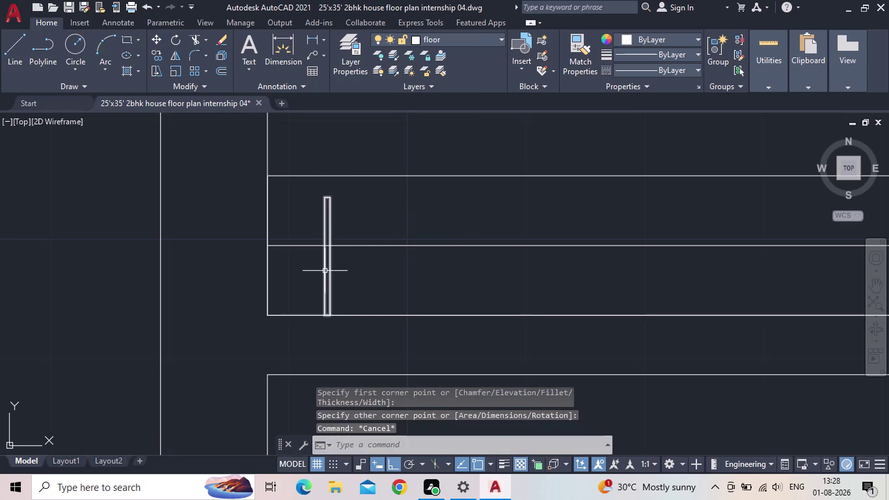
click(325, 271)
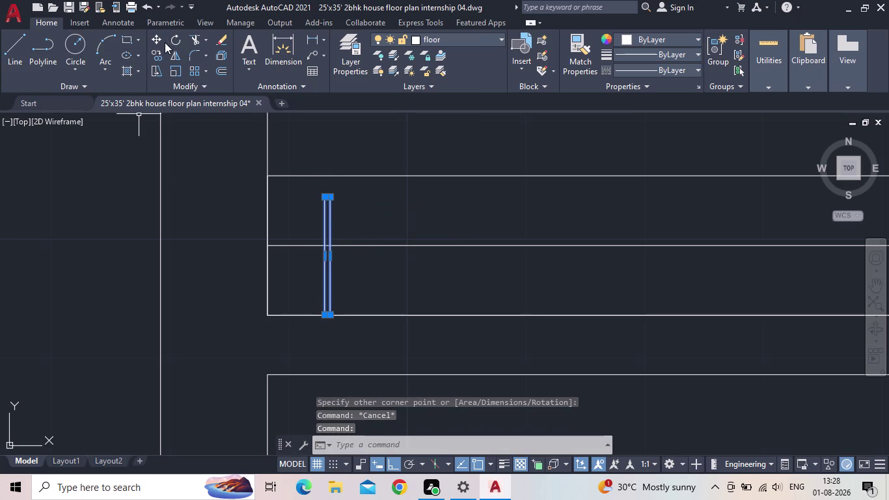
Move the thin rectangle slightly upward from a base point on the strip line.
click(157, 40)
scroll(up, 3)
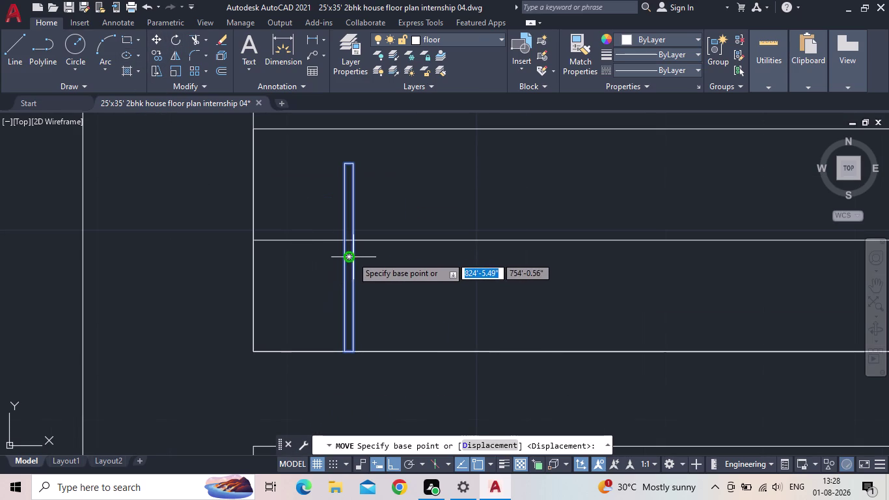
click(341, 259)
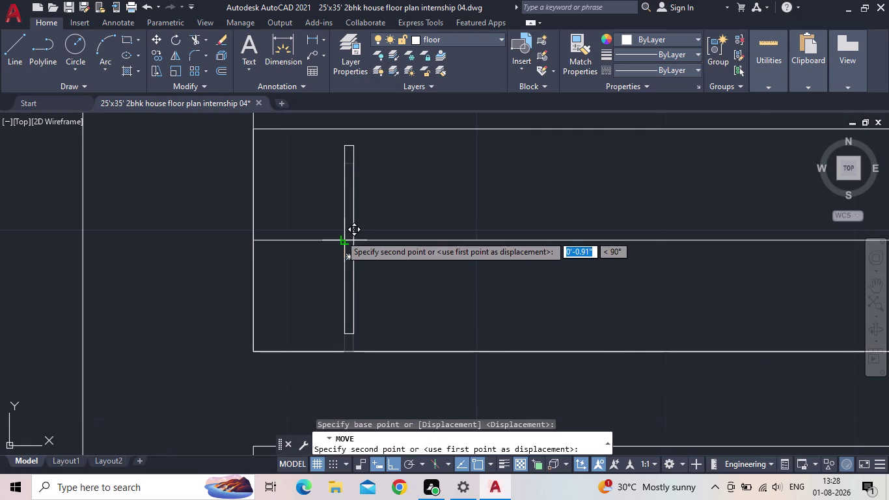
click(340, 239)
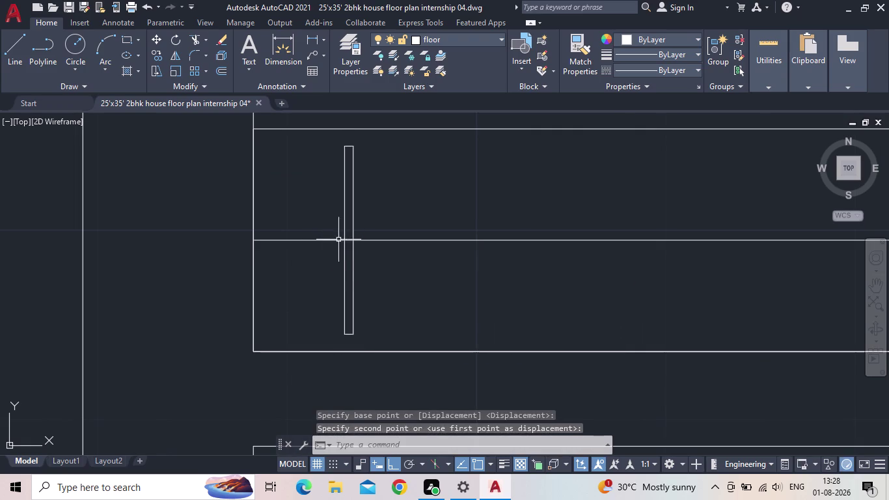
scroll(down, 3)
scroll(down, 3)
middle_drag(418, 280, 297, 251)
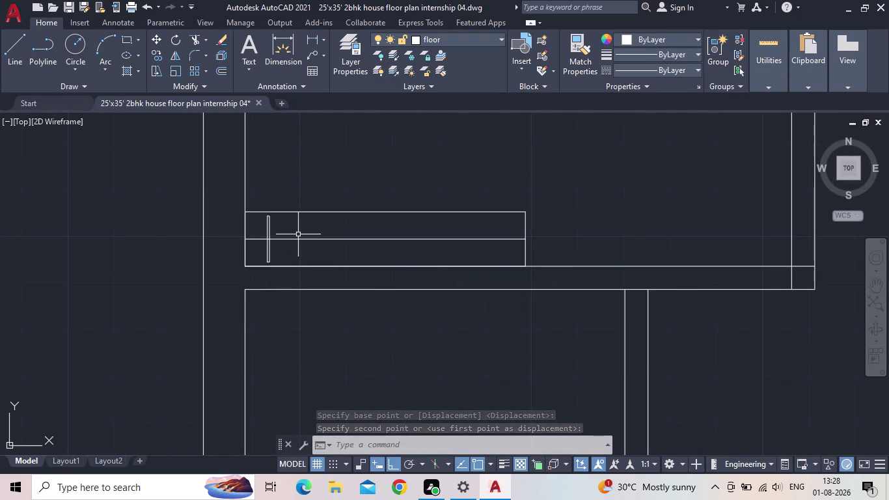
Cancel the leftover command and window-select the thin rectangle again.
key(Escape)
scroll(down, 3)
scroll(up, 3)
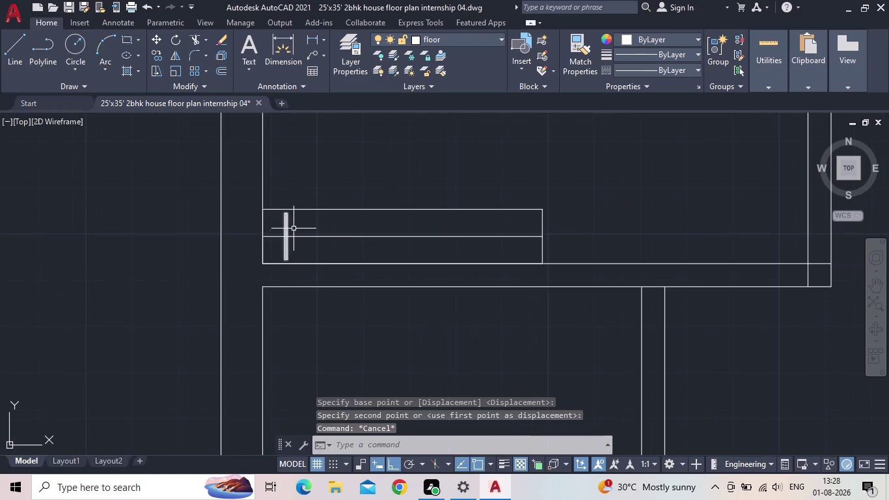
click(295, 227)
click(271, 227)
Start copying the thin rectangle with CO from a base point on it.
key(c)
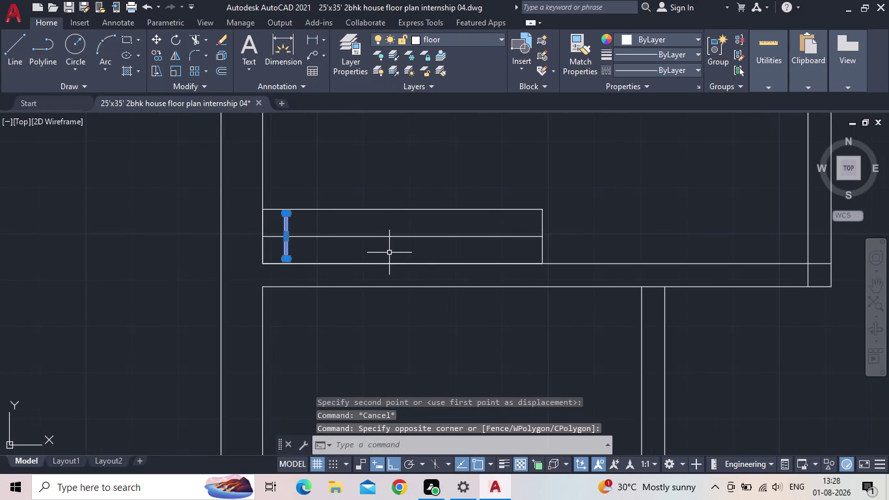
key(o)
key(Return)
scroll(up, 3)
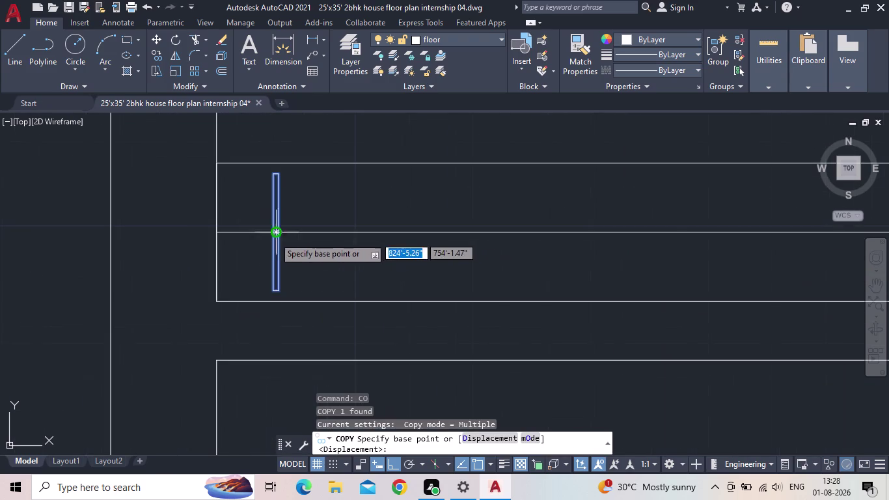
scroll(up, 3)
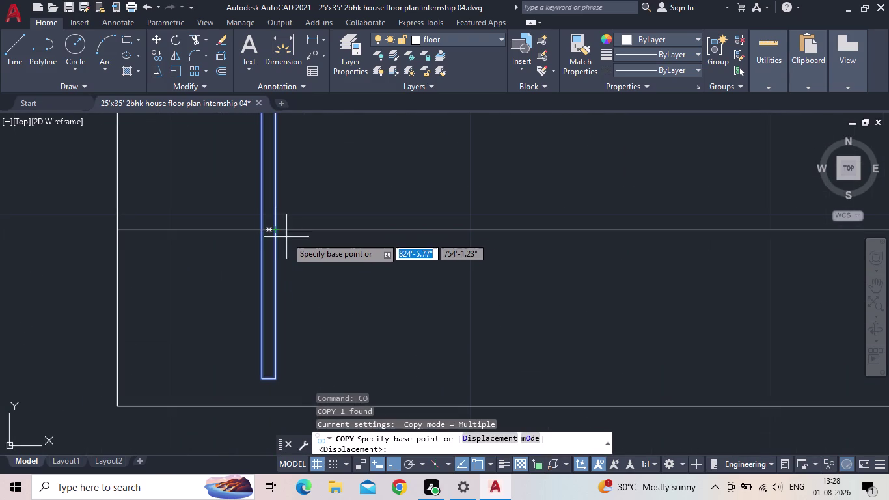
scroll(up, 3)
click(261, 218)
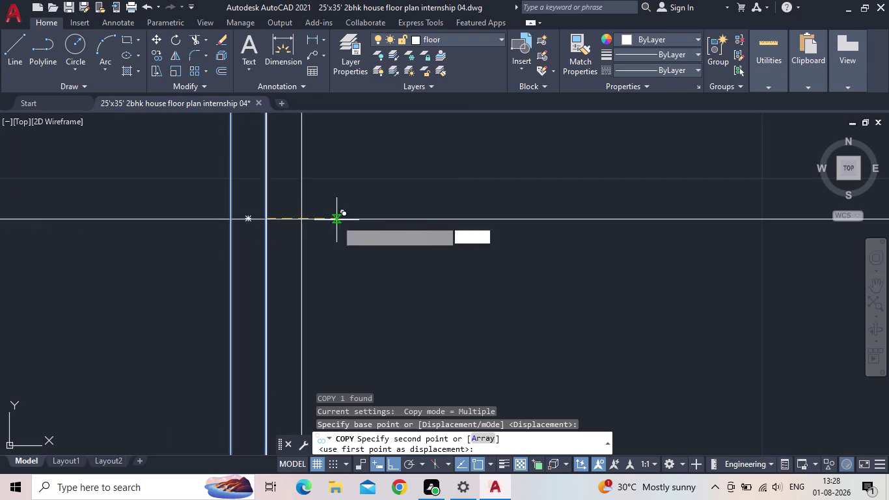
scroll(down, 3)
scroll(down, 3)
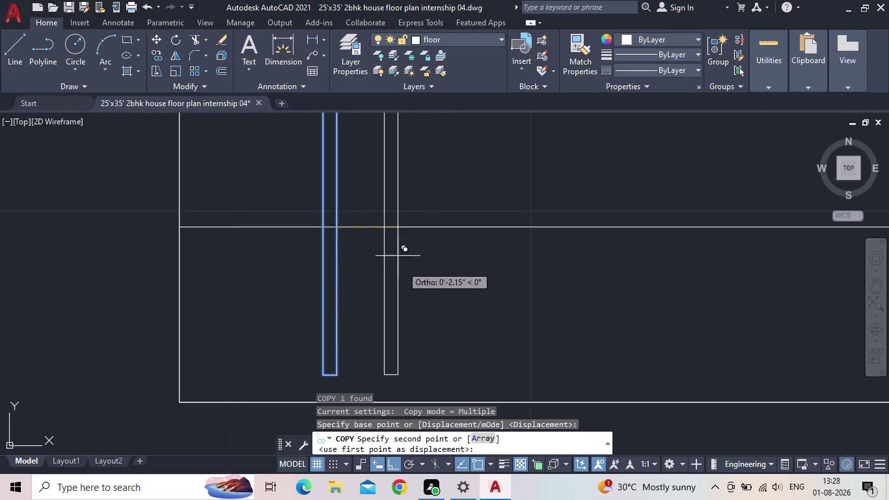
Array the copy into 10 evenly spaced rectangles along the strip.
click(483, 439)
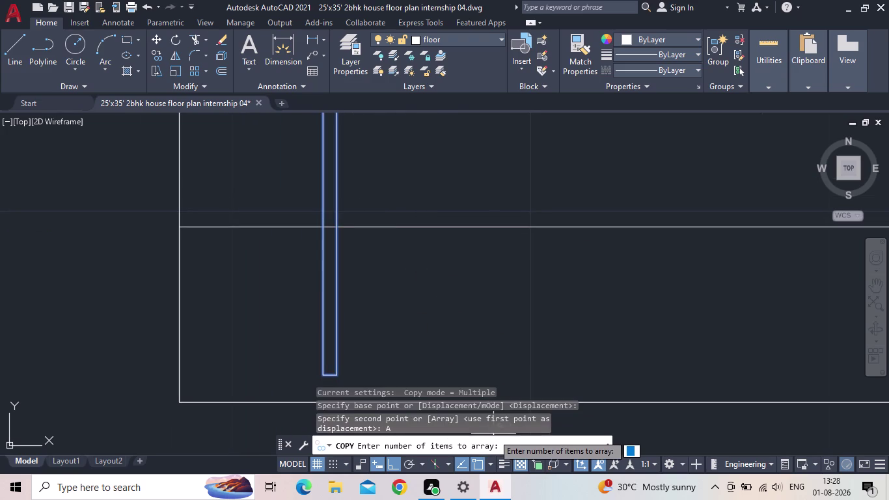
text(10)
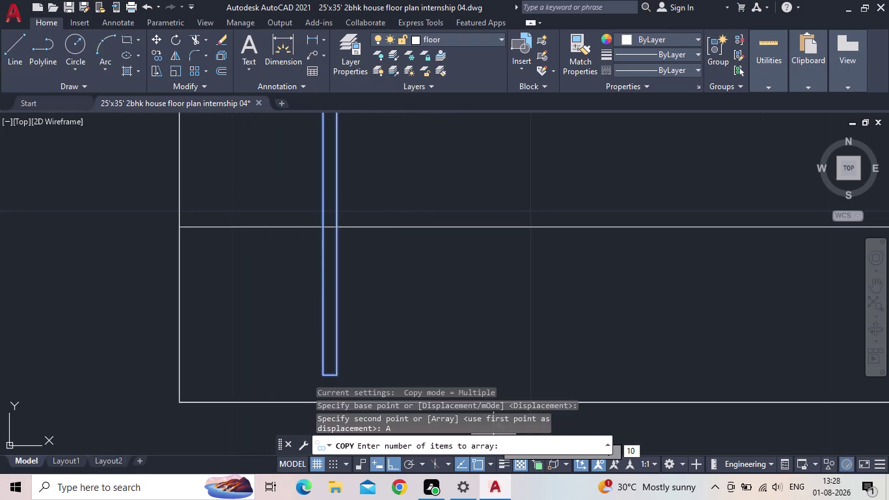
key(Return)
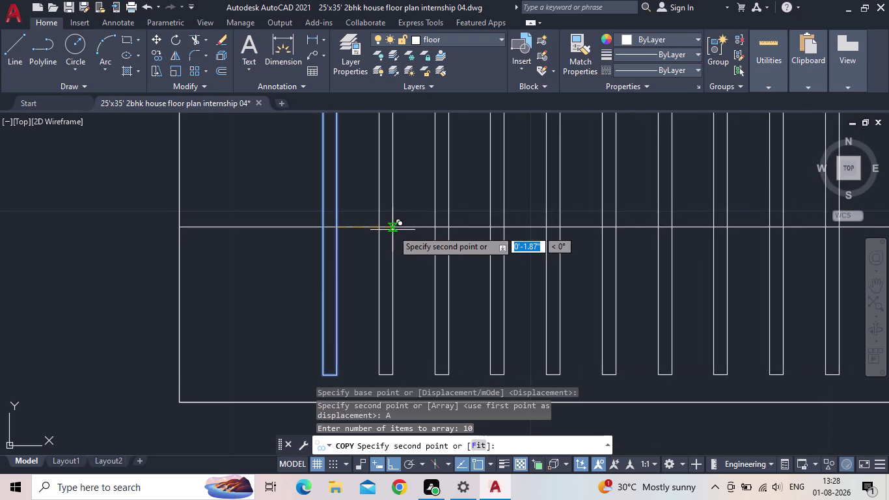
scroll(down, 3)
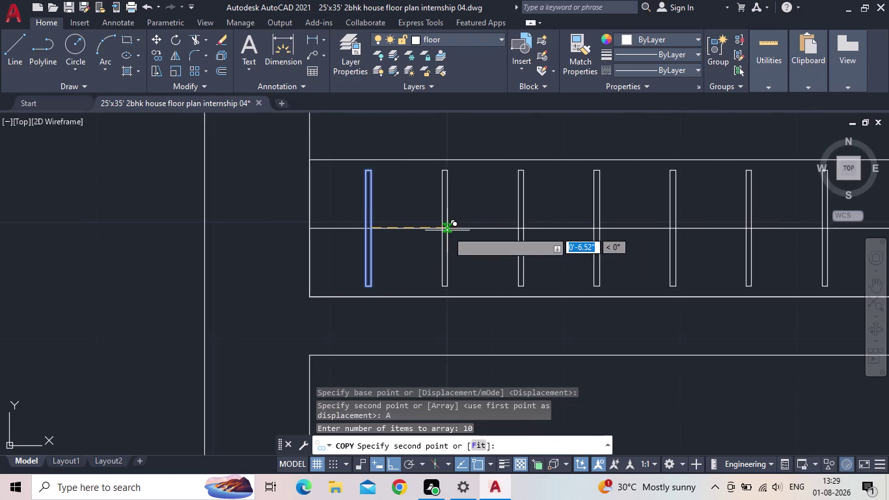
middle_drag(447, 231, 416, 230)
scroll(down, 3)
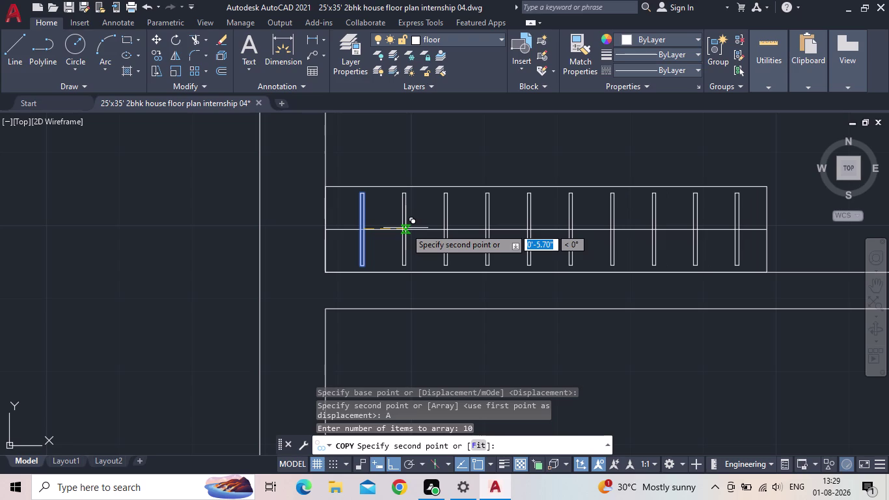
click(405, 228)
scroll(down, 3)
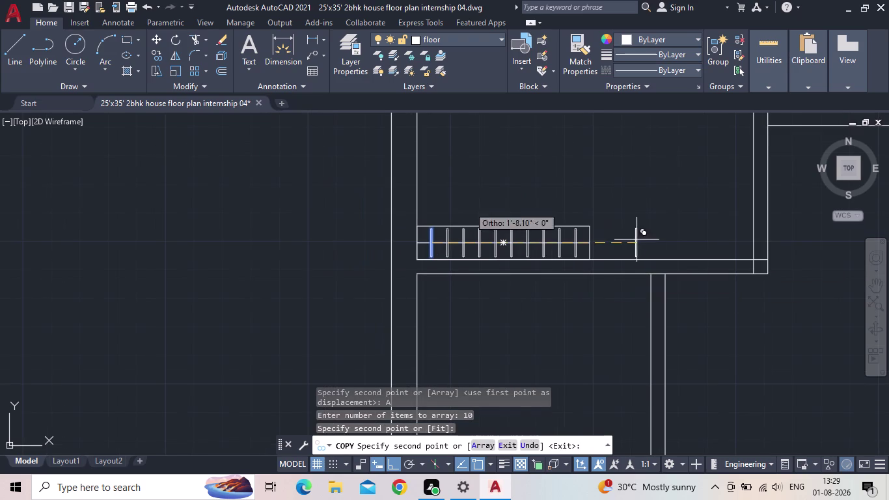
key(Escape)
Pan across the floor plan and select the first thin rectangle.
scroll(down, 3)
middle_drag(499, 297, 350, 270)
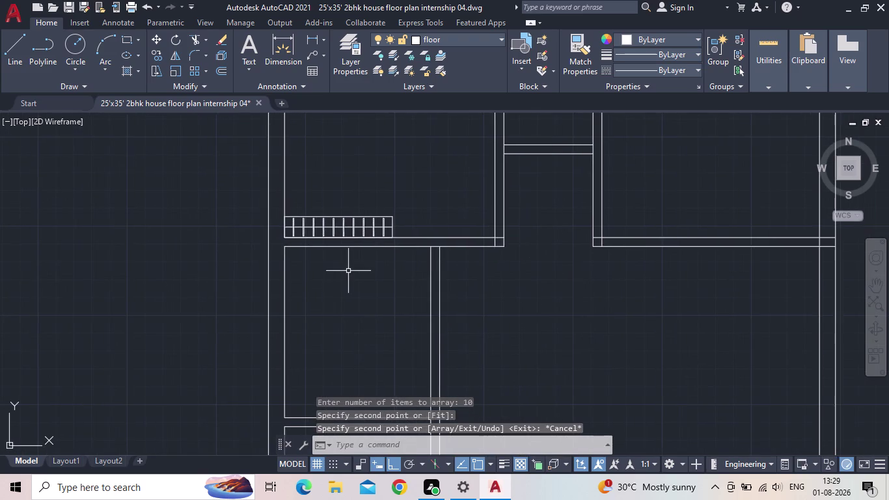
scroll(up, 3)
scroll(down, 3)
scroll(down, 3)
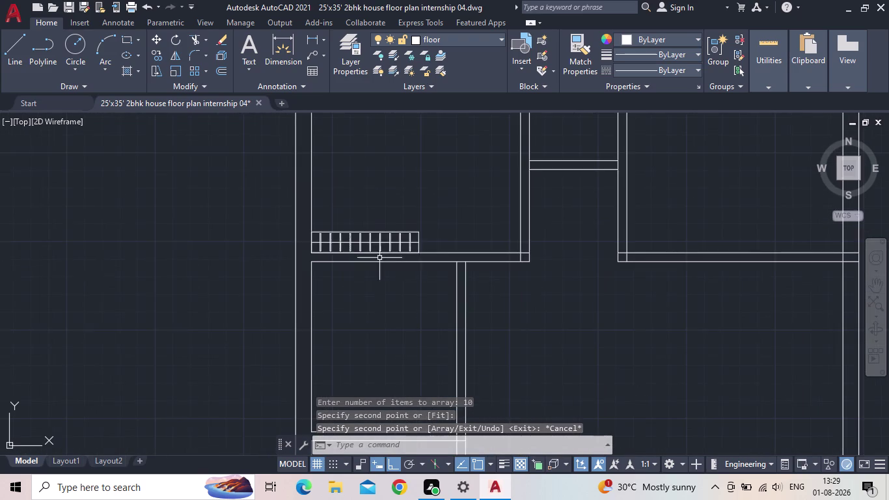
scroll(up, 3)
scroll(up, 3)
scroll(down, 3)
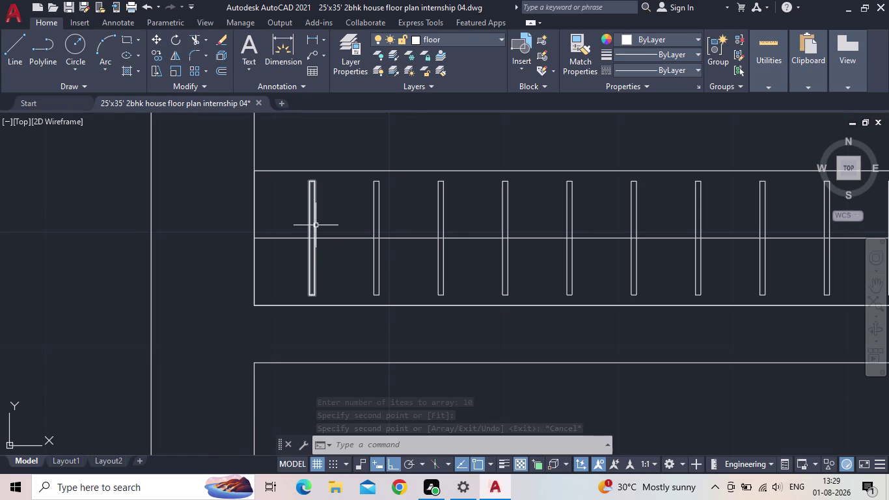
click(316, 225)
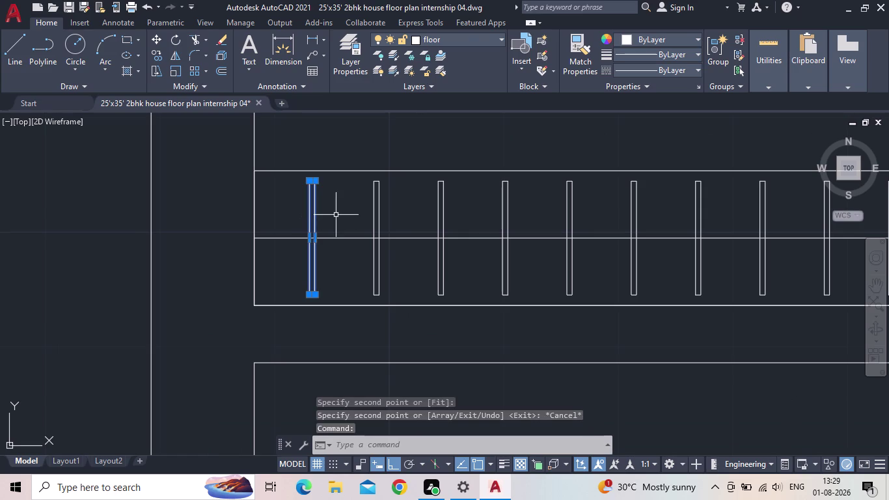
key(r)
key(o)
key(Return)
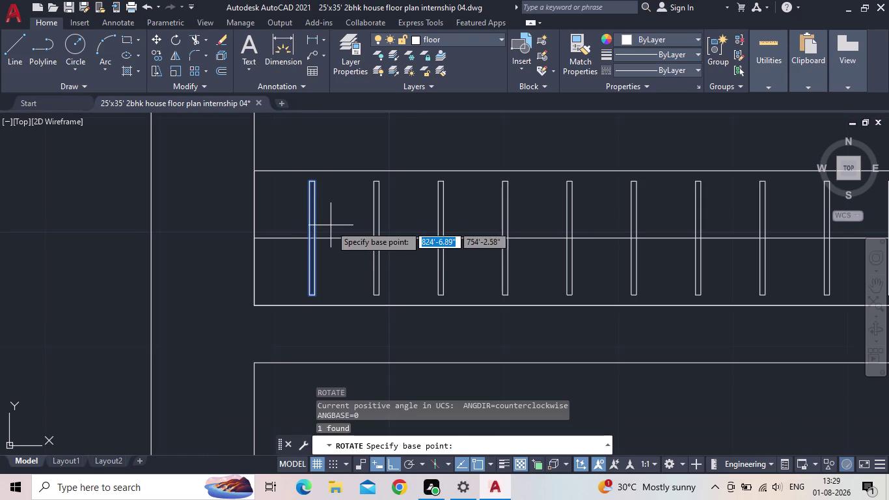
scroll(up, 3)
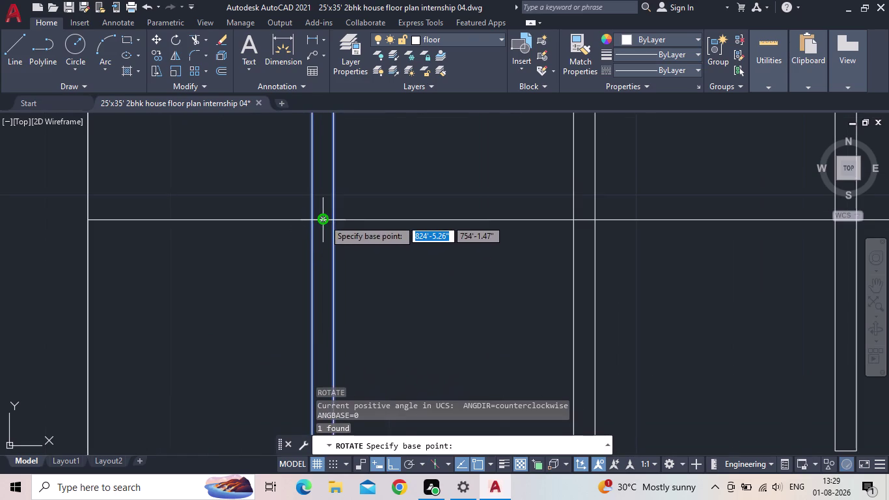
click(324, 219)
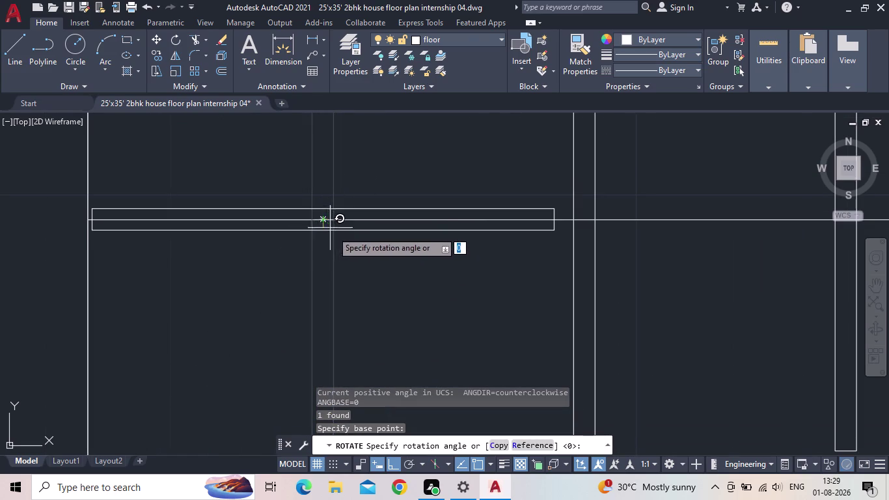
click(392, 463)
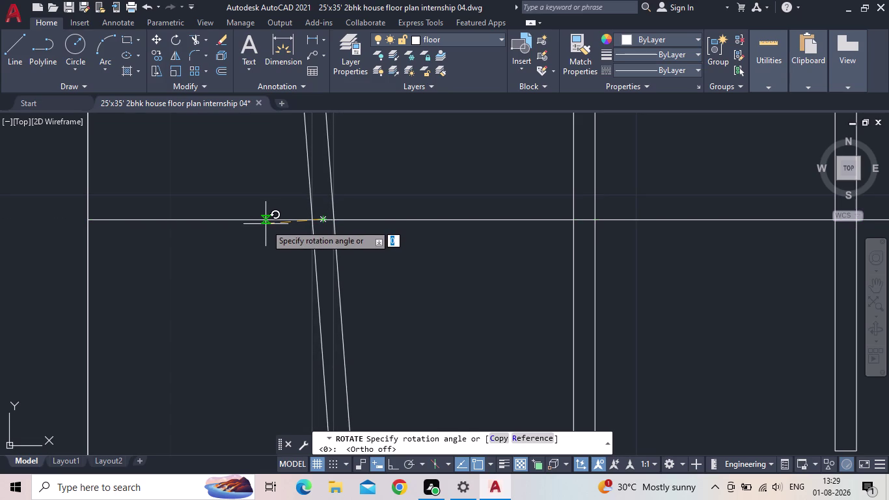
click(263, 223)
scroll(down, 3)
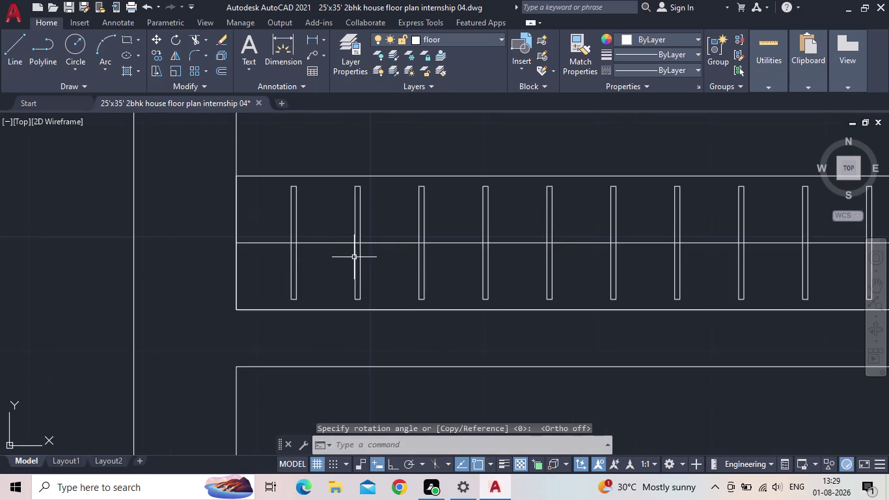
click(359, 261)
scroll(up, 3)
scroll(down, 3)
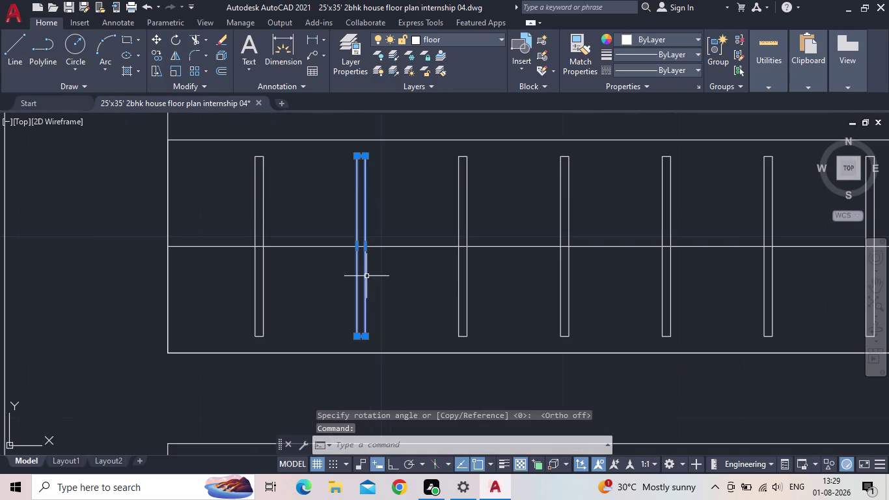
scroll(down, 3)
key(Escape)
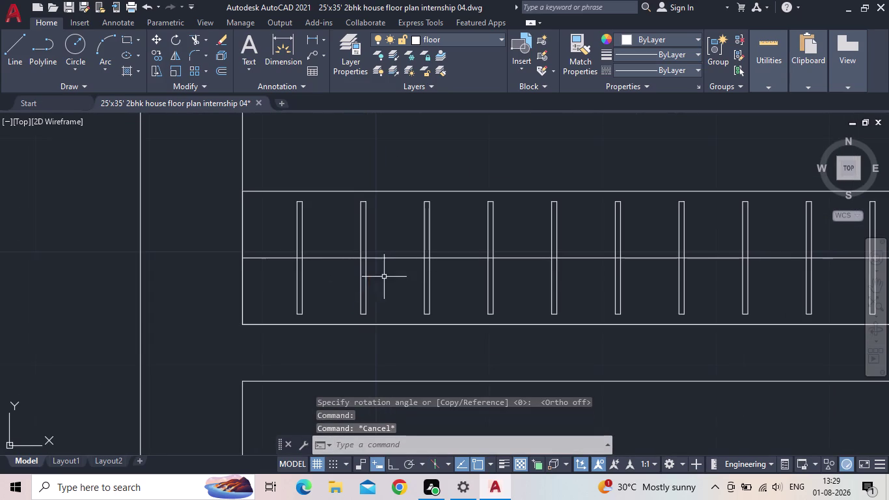
scroll(down, 3)
scroll(down, 3)
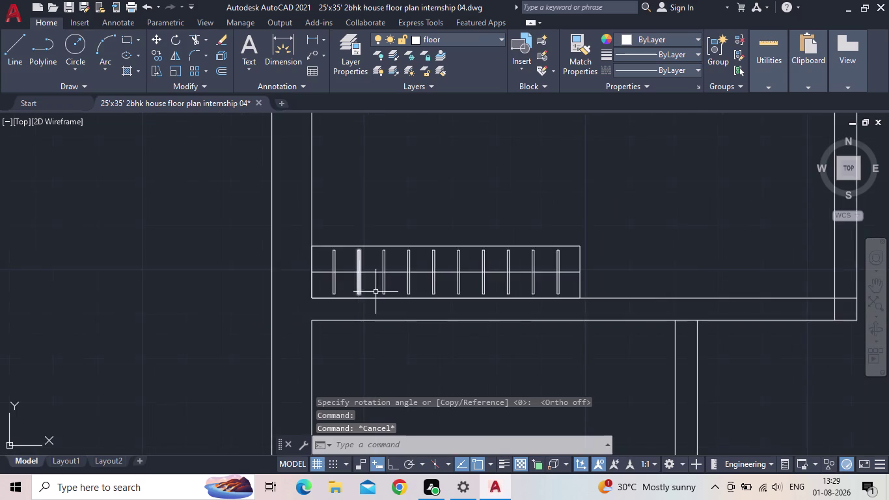
scroll(down, 3)
middle_drag(542, 282, 359, 255)
scroll(down, 3)
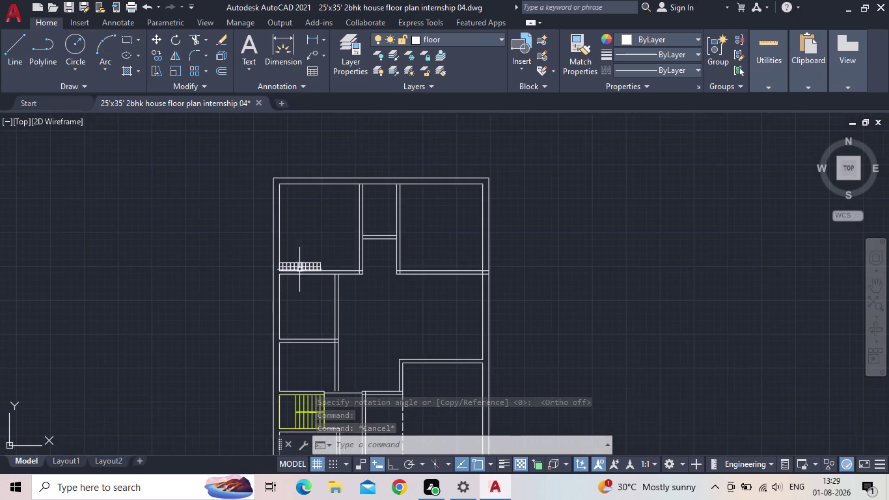
scroll(up, 3)
scroll(up, 3)
scroll(up, 3)
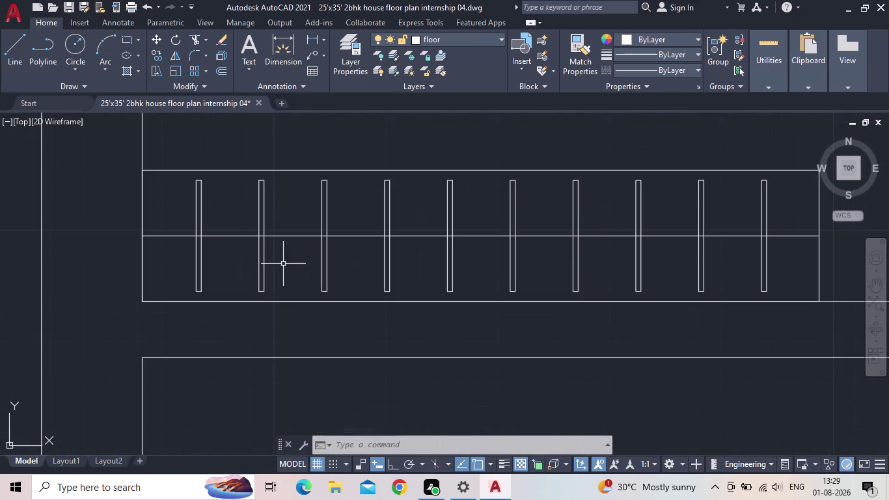
Crossing-select the ten thin rectangles and scale them down from the first rectangle.
drag(784, 277, 774, 280)
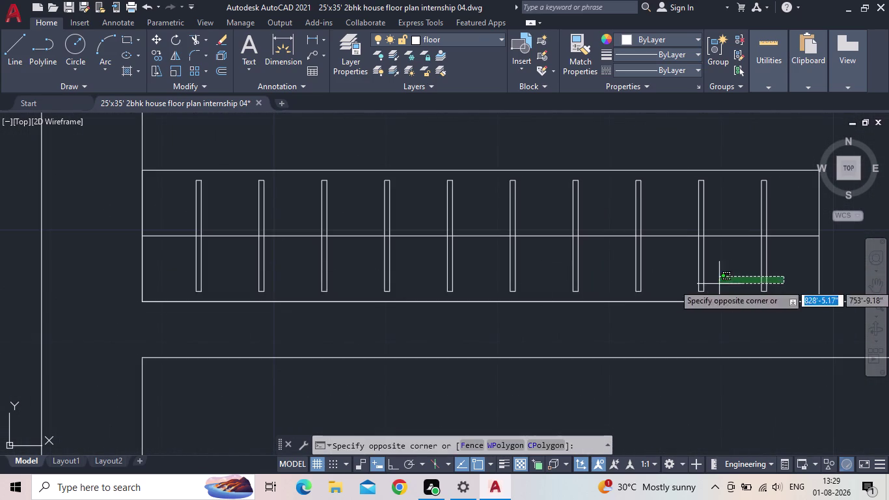
click(141, 260)
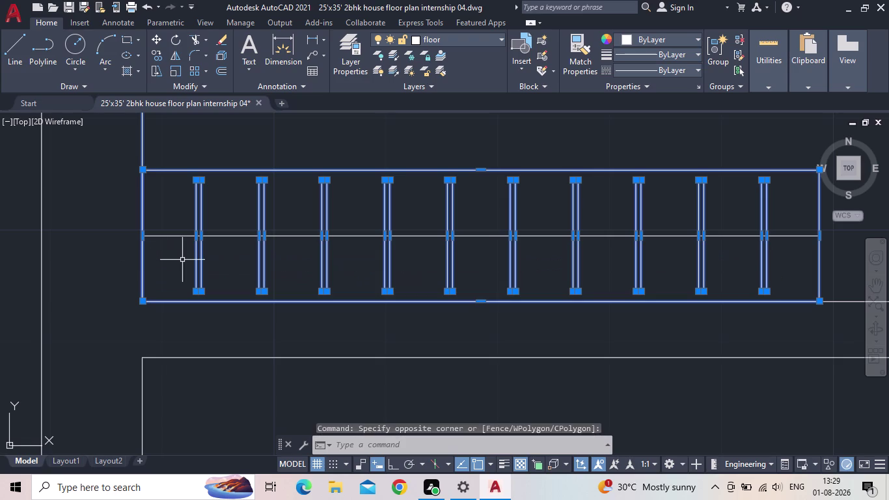
key(Escape)
drag(778, 281, 769, 280)
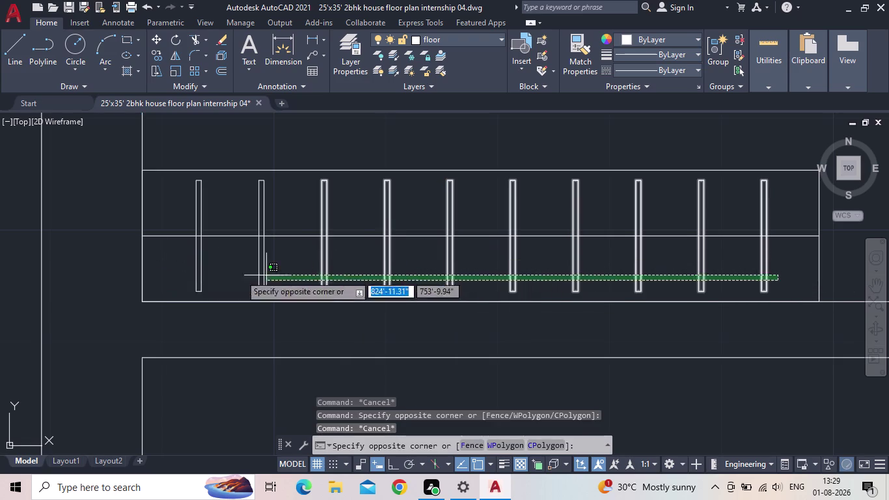
click(151, 265)
key(s)
text(c)
key(space)
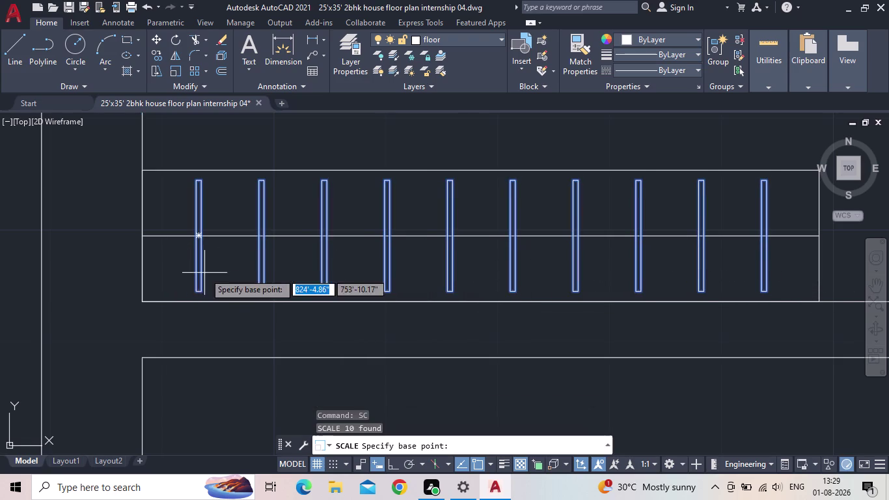
click(195, 291)
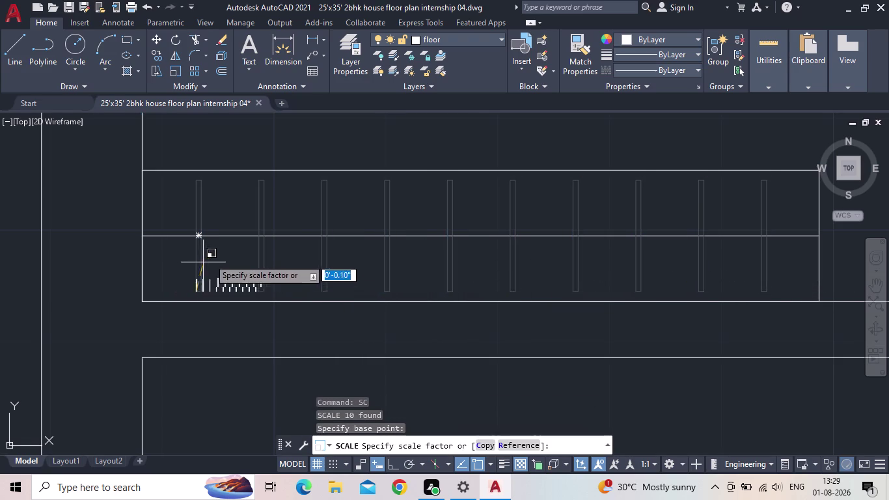
click(437, 178)
Reselect all ten thin rectangles.
scroll(down, 3)
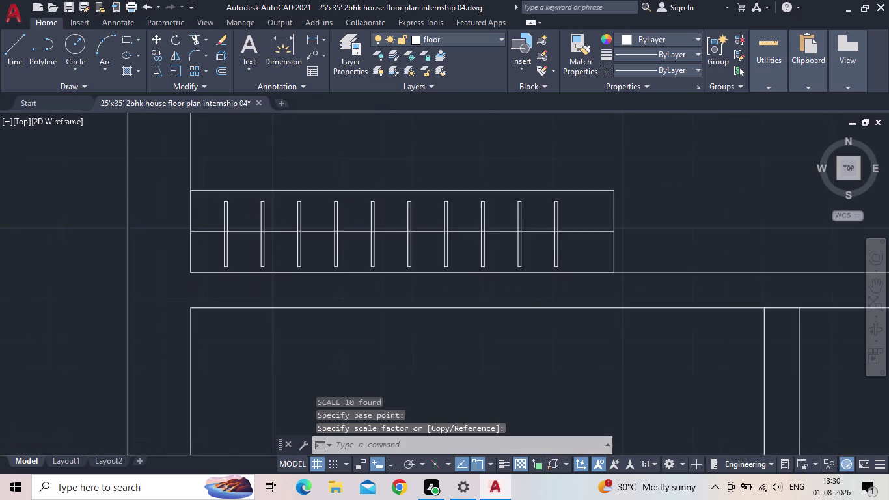
scroll(up, 3)
click(612, 221)
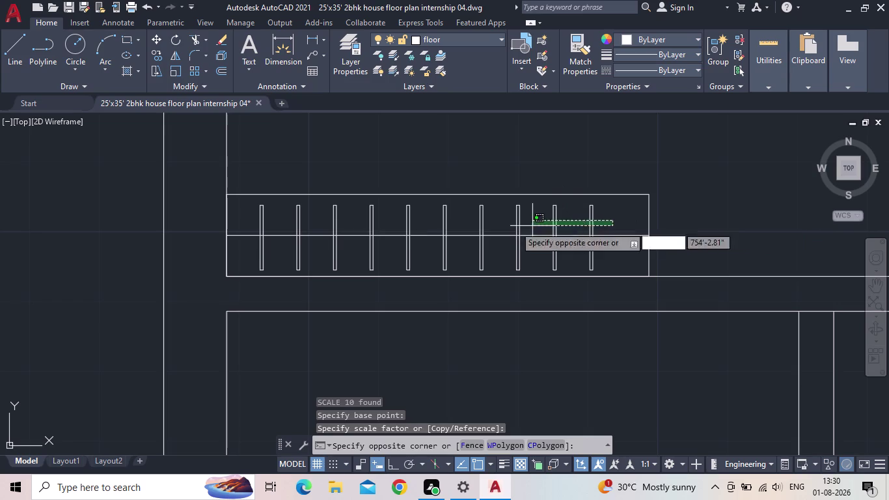
click(246, 214)
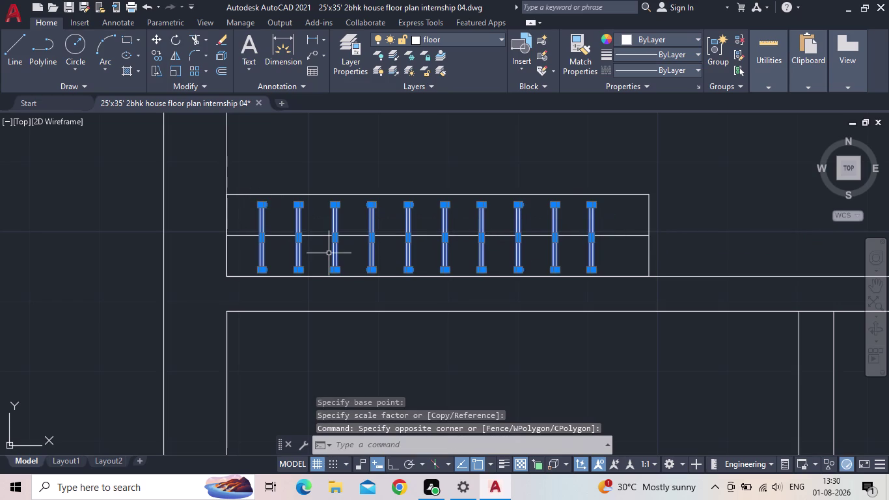
Move the barred window unit onto the top-left room's lower wall.
key(m)
key(space)
scroll(up, 3)
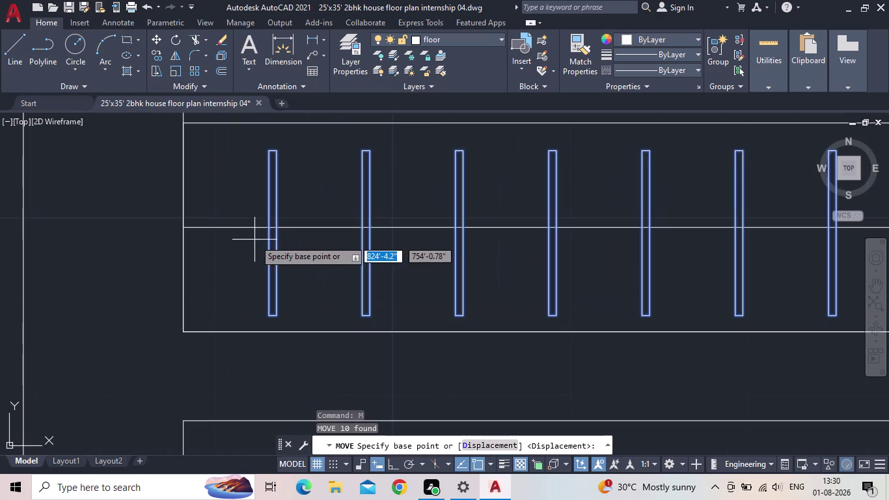
click(264, 229)
click(284, 229)
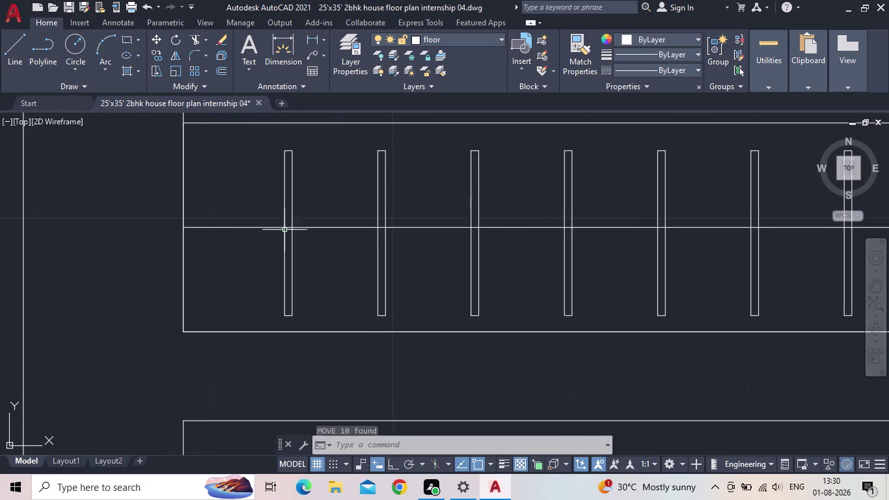
Pan and zoom around the upper floor plan to check the moved window unit.
scroll(down, 3)
scroll(down, 3)
scroll(up, 3)
scroll(up, 3)
middle_drag(423, 250, 422, 240)
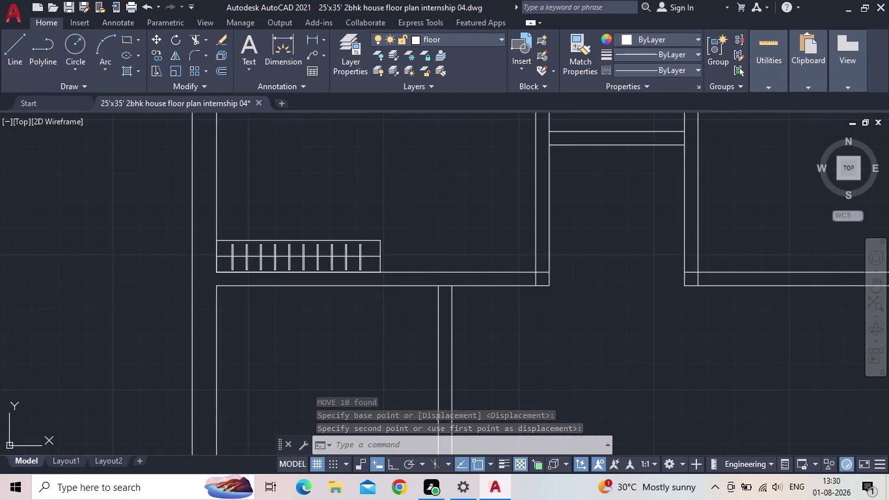
middle_drag(422, 240, 436, 190)
scroll(up, 3)
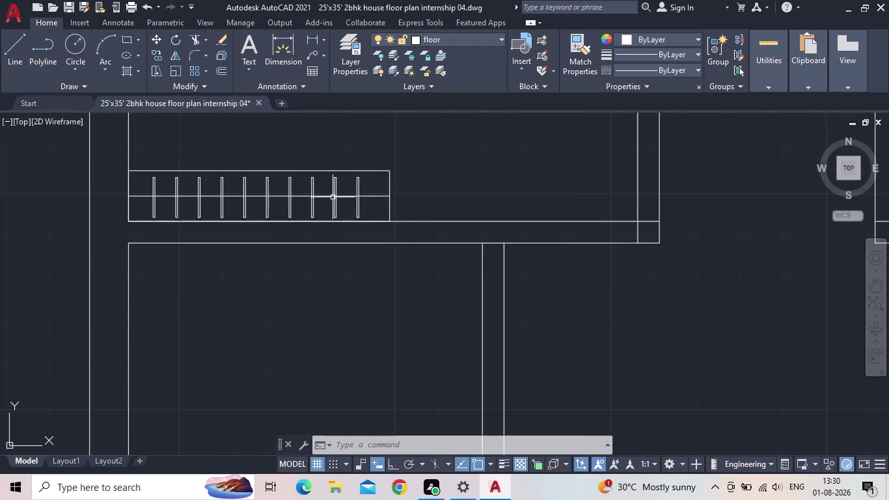
scroll(up, 3)
scroll(up, 3)
scroll(down, 3)
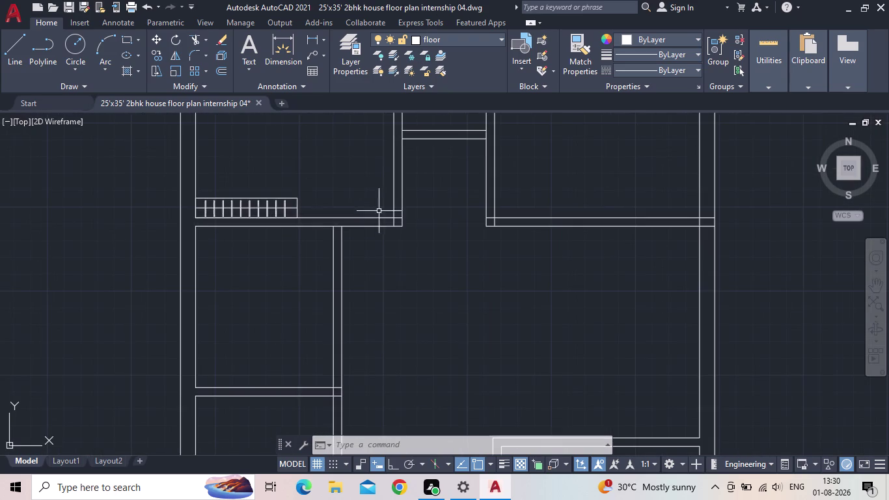
middle_drag(371, 204, 319, 202)
scroll(down, 3)
middle_drag(372, 239, 260, 305)
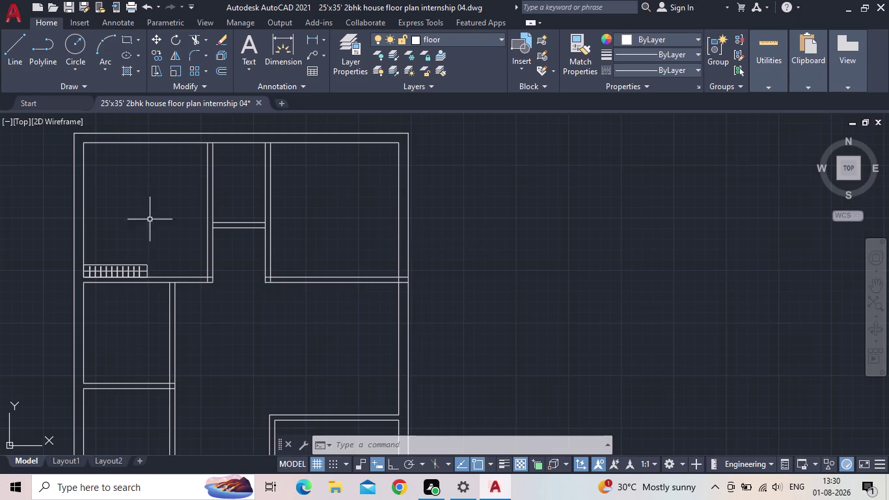
scroll(up, 3)
scroll(up, 3)
scroll(up, 3)
middle_drag(119, 258, 150, 207)
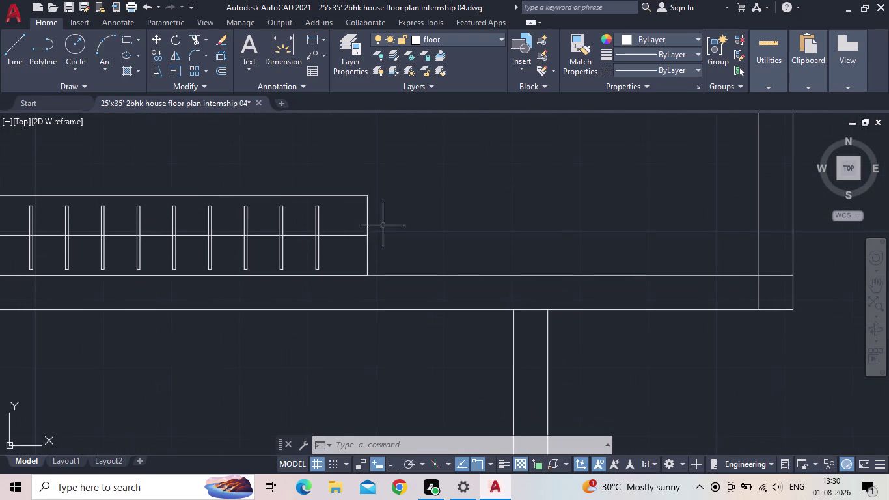
Window-select the whole window unit and copy it from its frame corner.
click(412, 252)
middle_drag(110, 197, 279, 163)
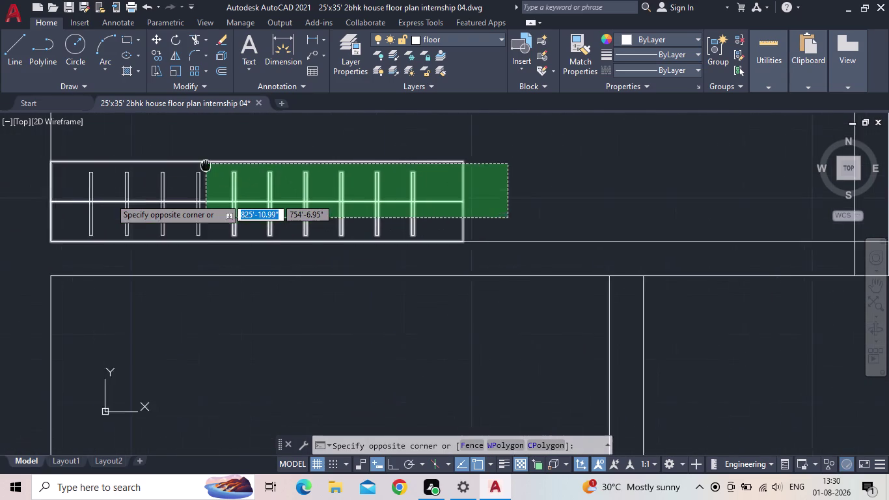
middle_drag(279, 163, 323, 164)
click(180, 153)
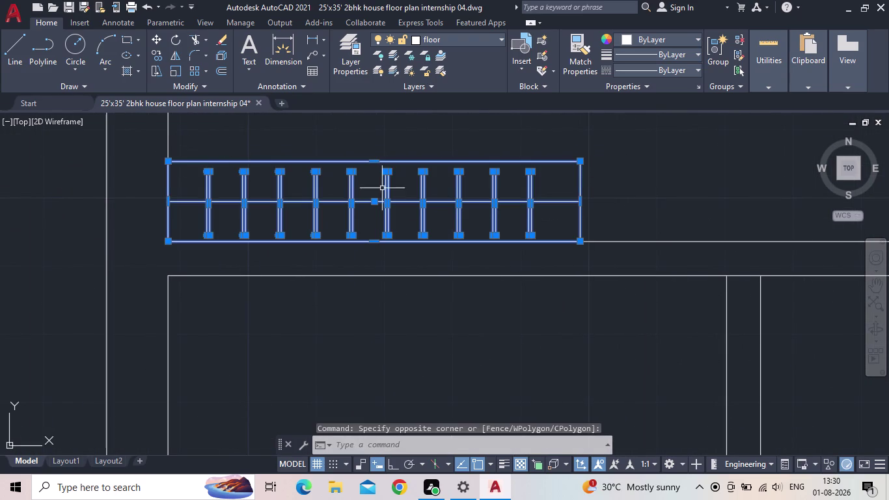
key(c)
key(o)
key(Return)
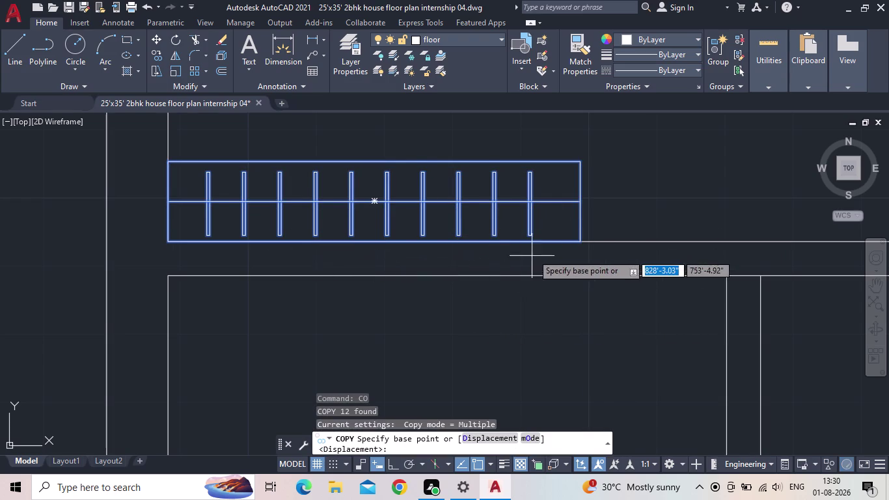
drag(580, 240, 587, 239)
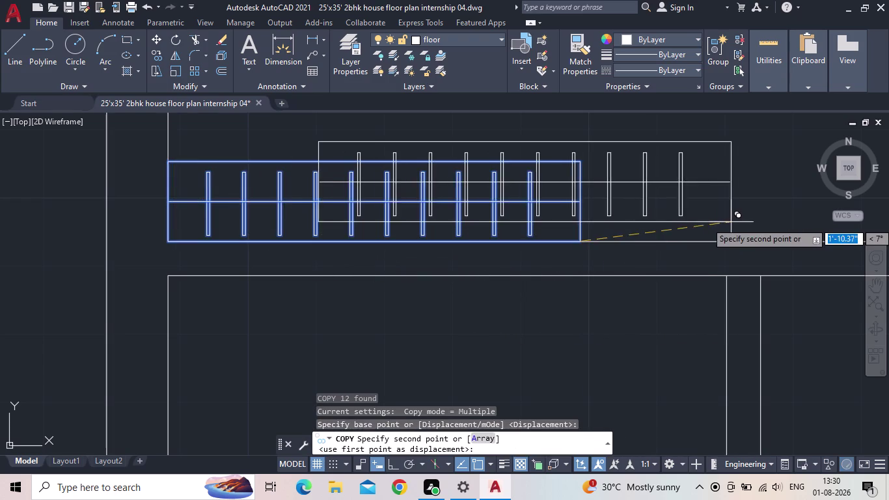
With Ortho on, place the copy on the top-right room's lower wall and end copying.
middle_drag(732, 222, 482, 235)
scroll(down, 3)
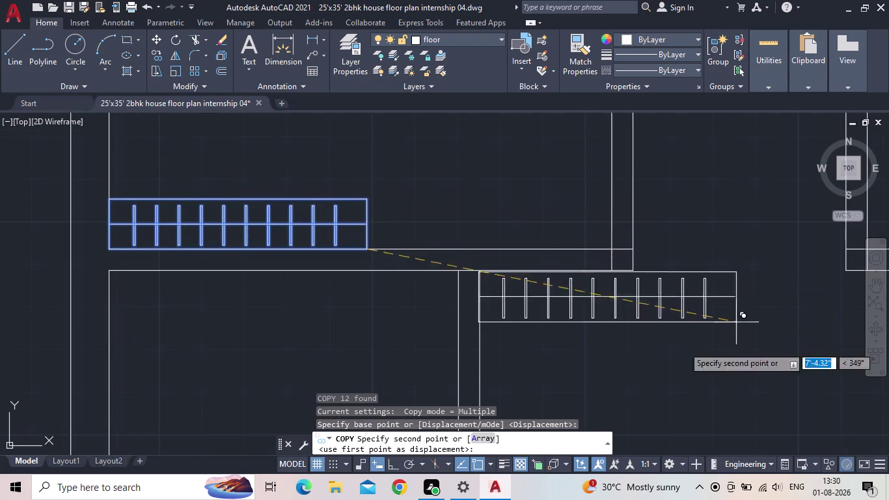
click(393, 465)
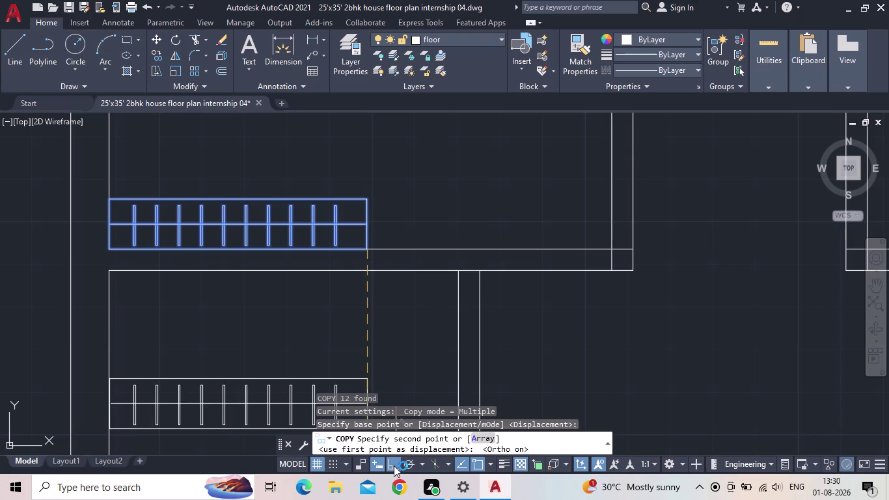
middle_drag(661, 257, 386, 288)
scroll(down, 3)
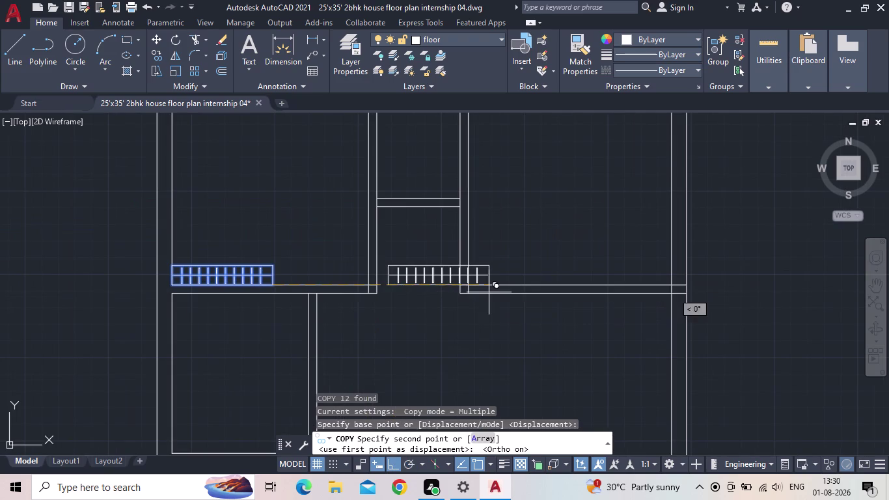
scroll(up, 3)
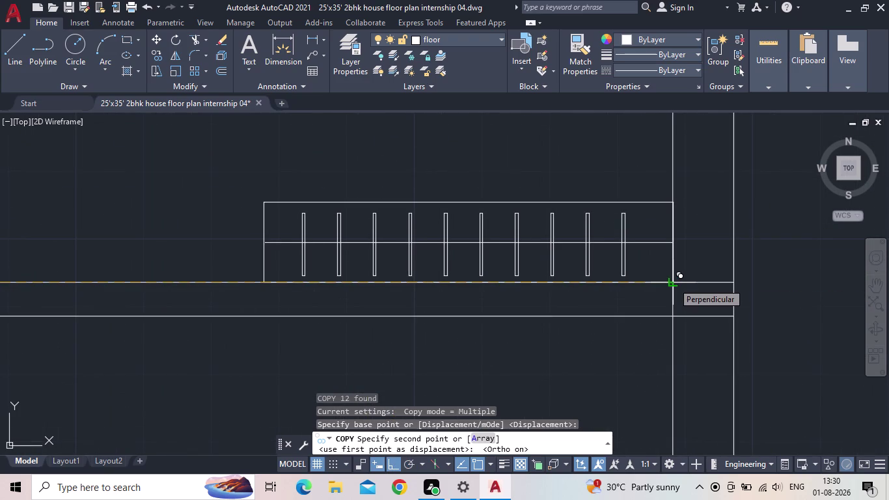
click(673, 283)
scroll(down, 3)
key(Escape)
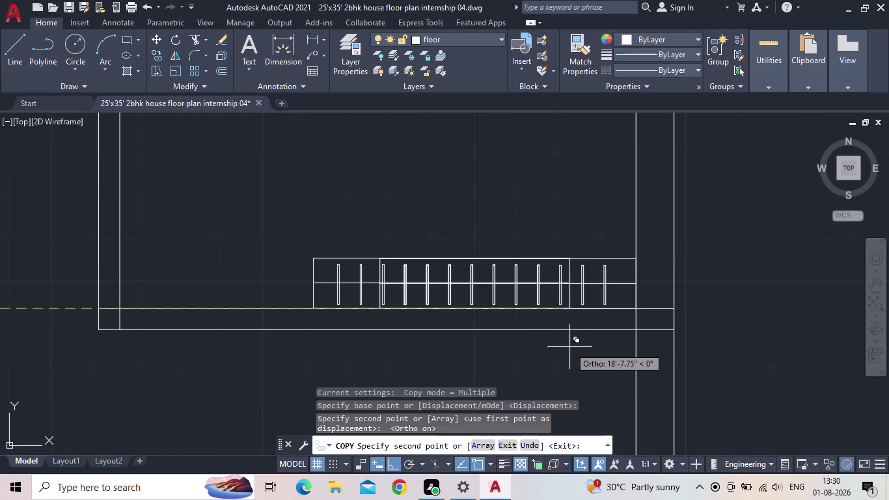
scroll(down, 3)
middle_drag(414, 290, 489, 255)
scroll(down, 3)
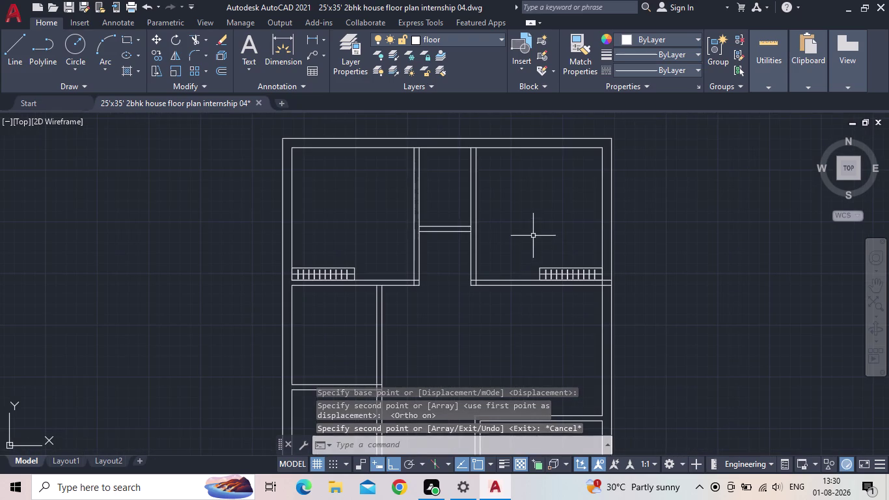
scroll(up, 3)
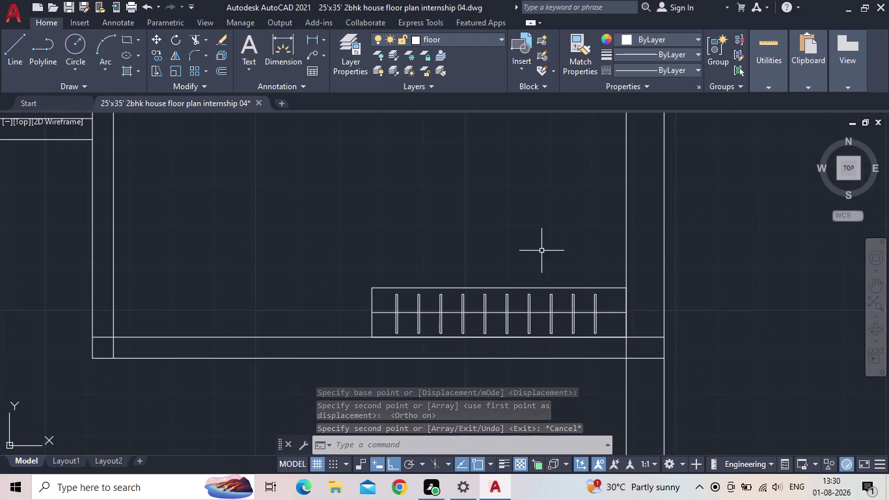
Grip-stretch both ends of the first window's middle line to the frame edges.
scroll(up, 3)
middle_drag(599, 300, 594, 269)
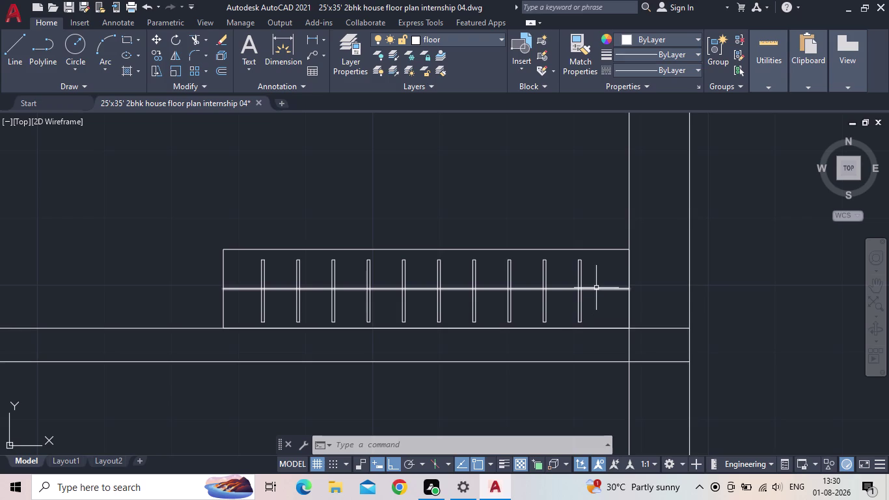
scroll(up, 3)
click(604, 291)
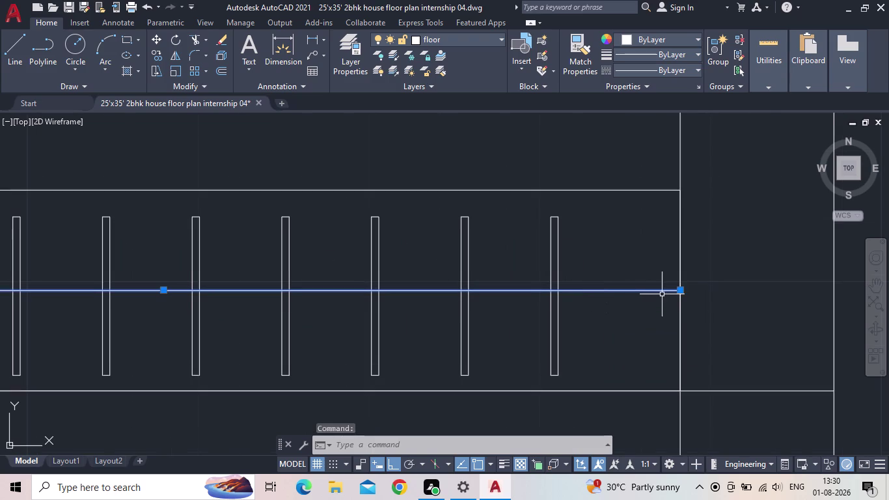
click(682, 291)
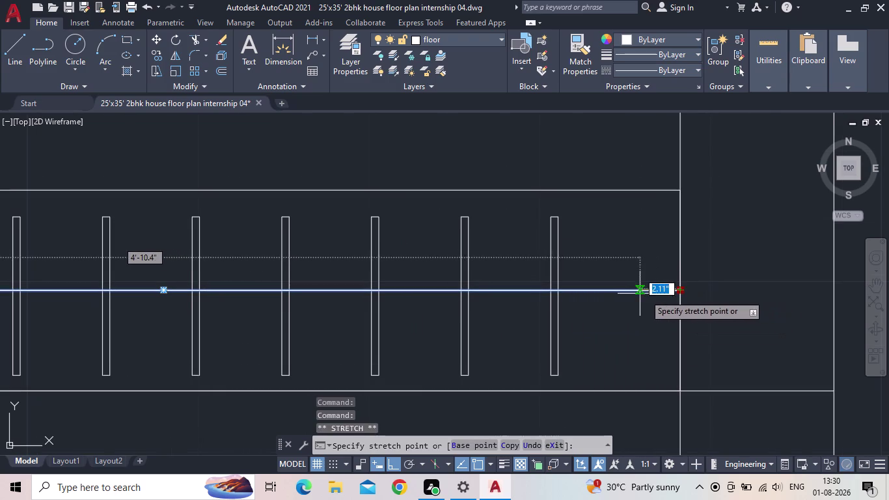
click(641, 290)
scroll(down, 3)
scroll(down, 3)
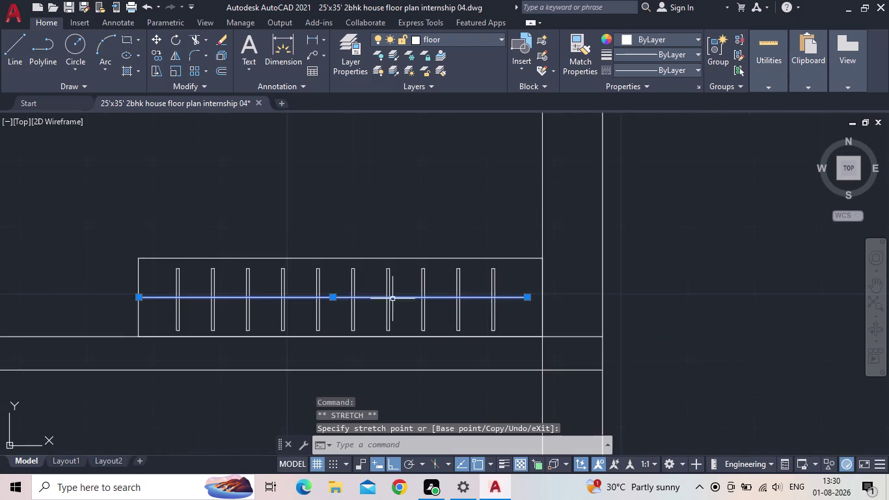
middle_drag(396, 294, 552, 282)
scroll(up, 3)
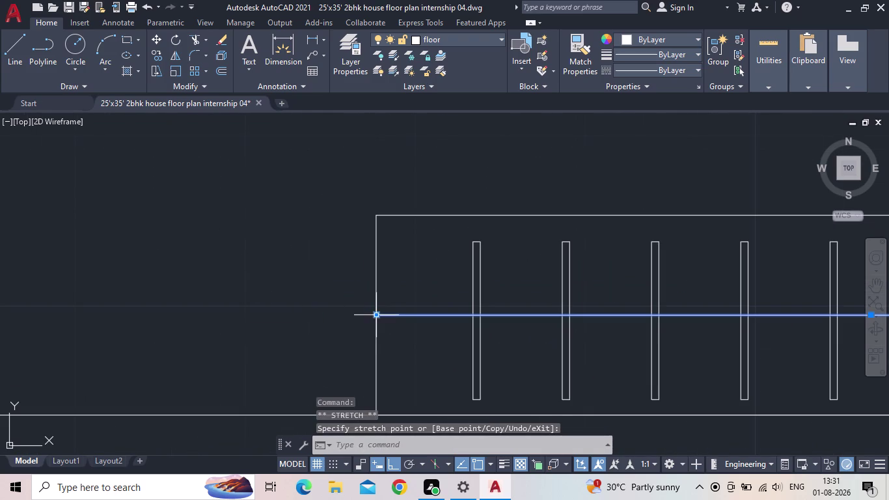
click(376, 314)
click(413, 321)
key(Escape)
Grip-stretch both ends of the second window's middle line to its frame.
scroll(down, 3)
scroll(down, 3)
middle_drag(289, 288, 313, 239)
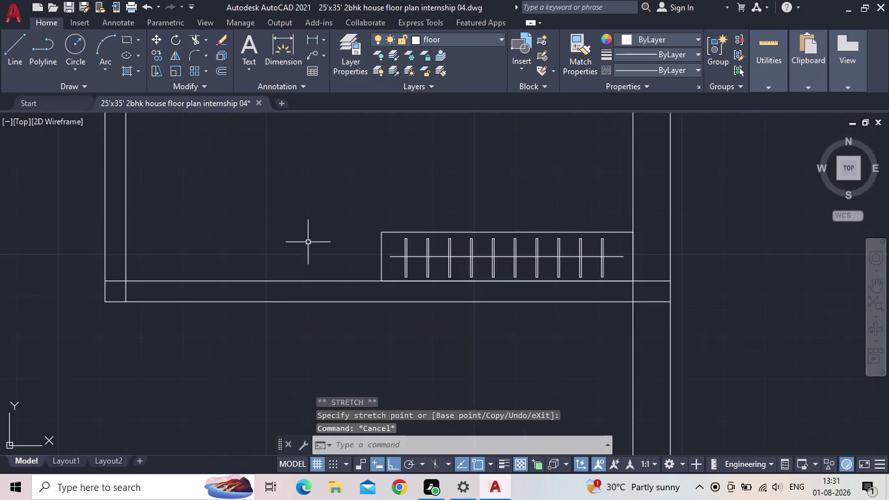
middle_drag(255, 228, 459, 259)
scroll(down, 3)
middle_drag(237, 285, 458, 314)
scroll(up, 3)
click(323, 317)
scroll(up, 3)
middle_drag(333, 329, 421, 310)
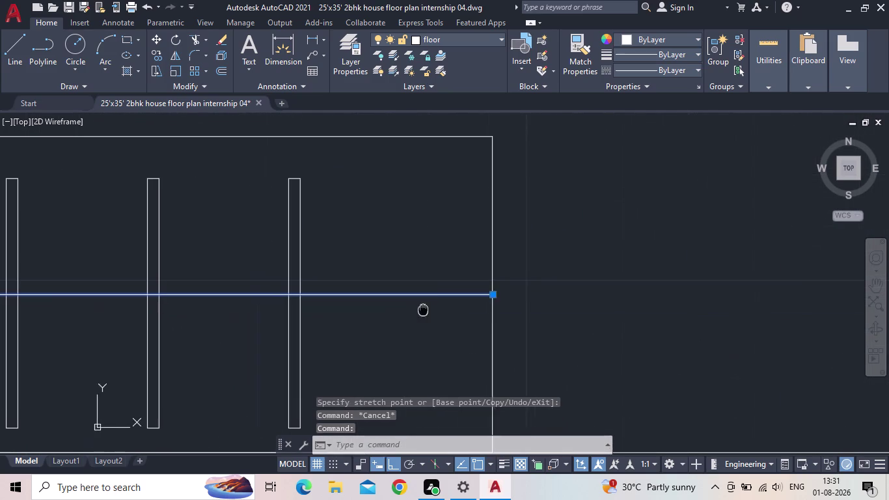
middle_drag(421, 311, 432, 308)
click(503, 292)
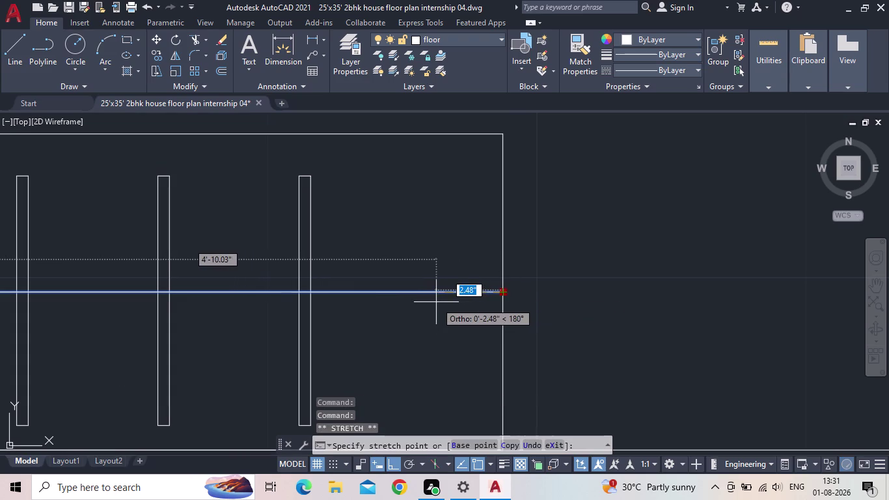
click(433, 301)
scroll(down, 3)
middle_drag(418, 318, 770, 273)
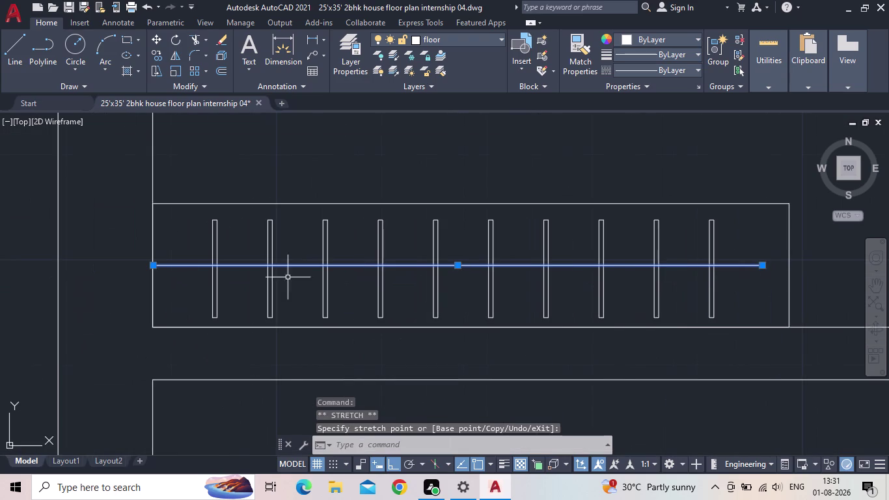
scroll(up, 3)
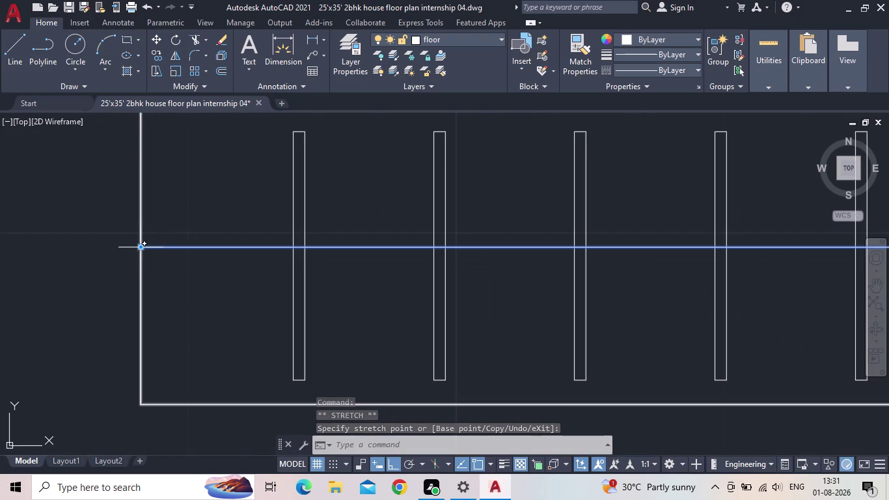
click(139, 249)
click(199, 252)
scroll(down, 3)
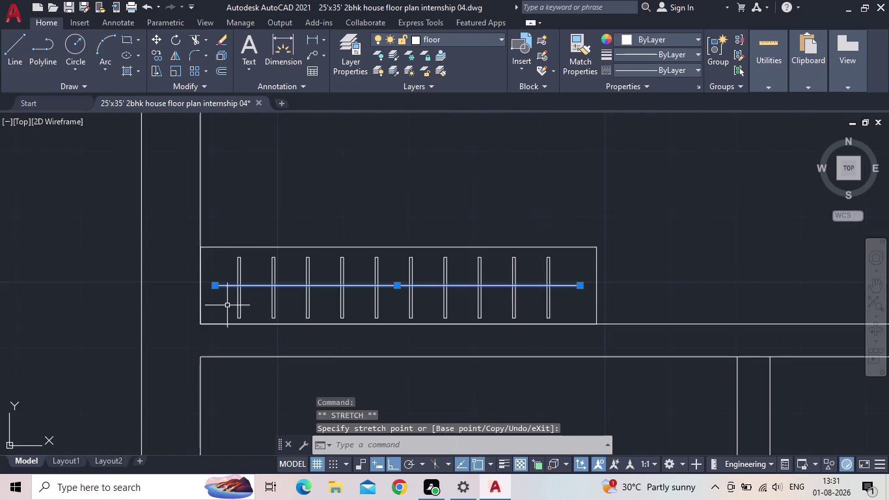
key(Escape)
scroll(down, 3)
scroll(down, 3)
middle_drag(429, 212, 403, 229)
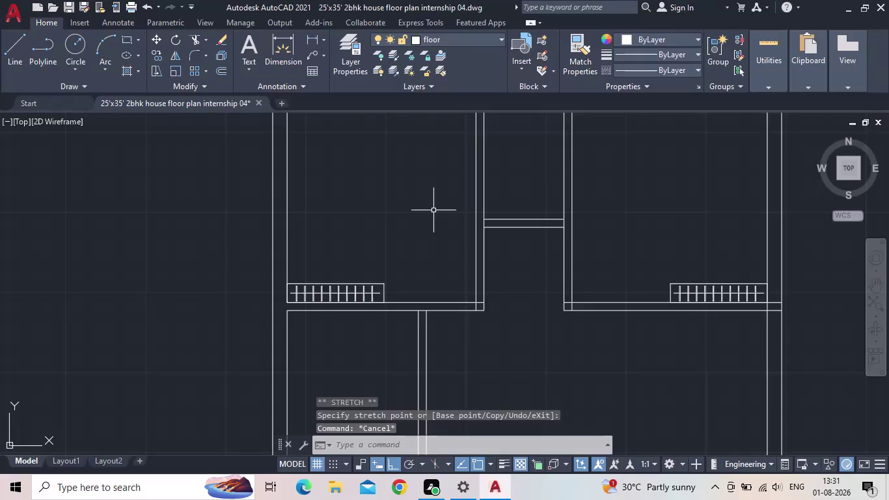
middle_drag(402, 228, 354, 306)
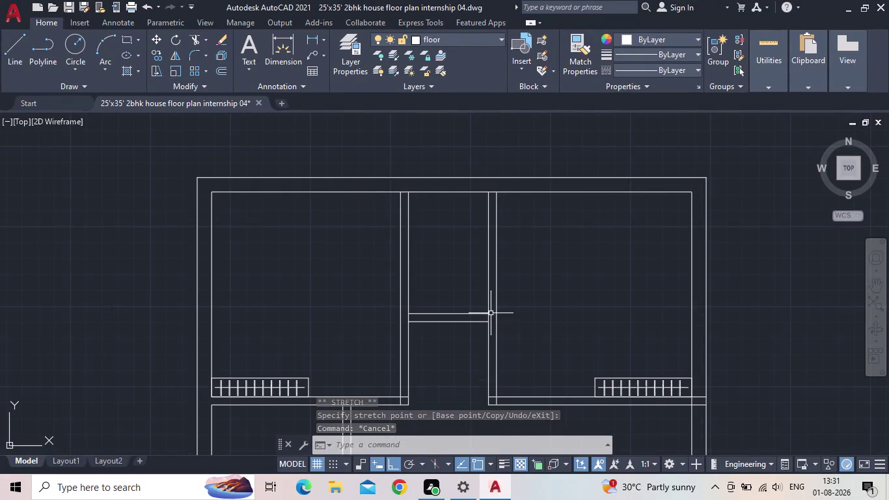
middle_drag(572, 321, 558, 267)
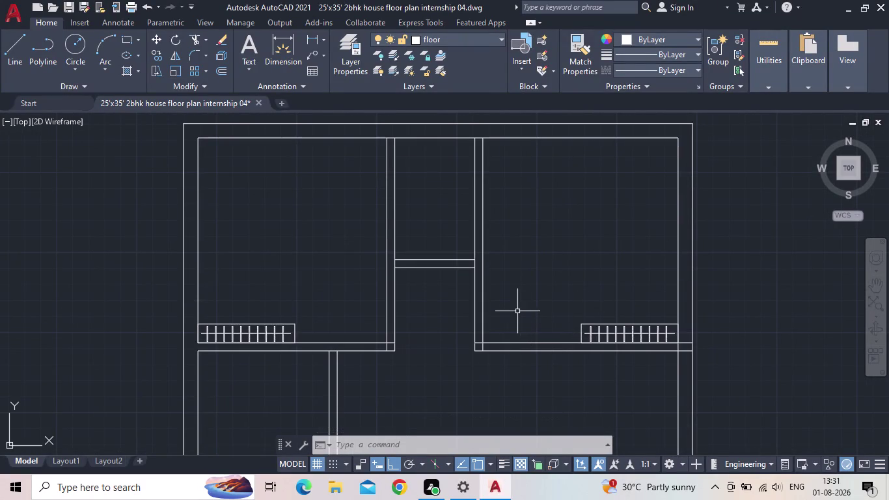
scroll(down, 3)
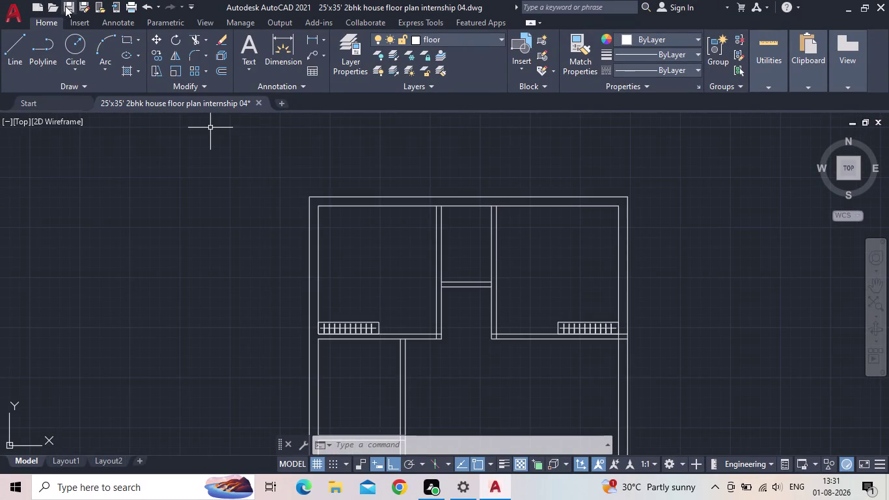
click(65, 6)
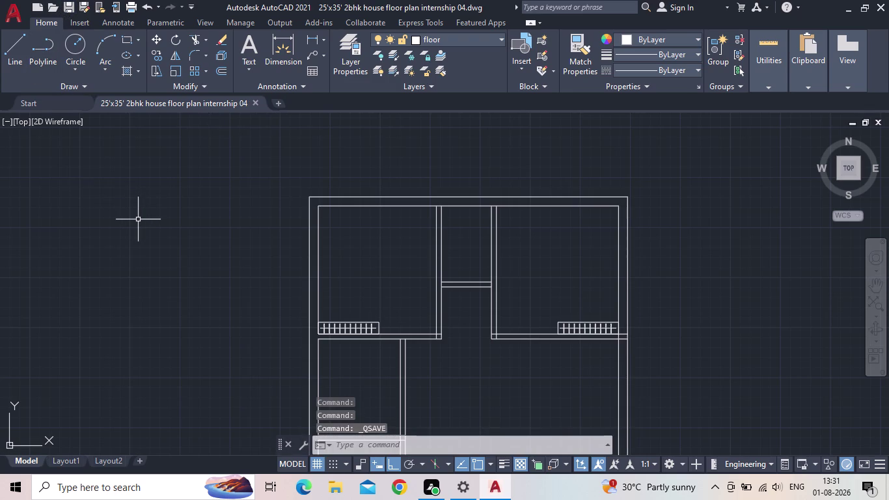
middle_drag(176, 259, 82, 186)
scroll(down, 3)
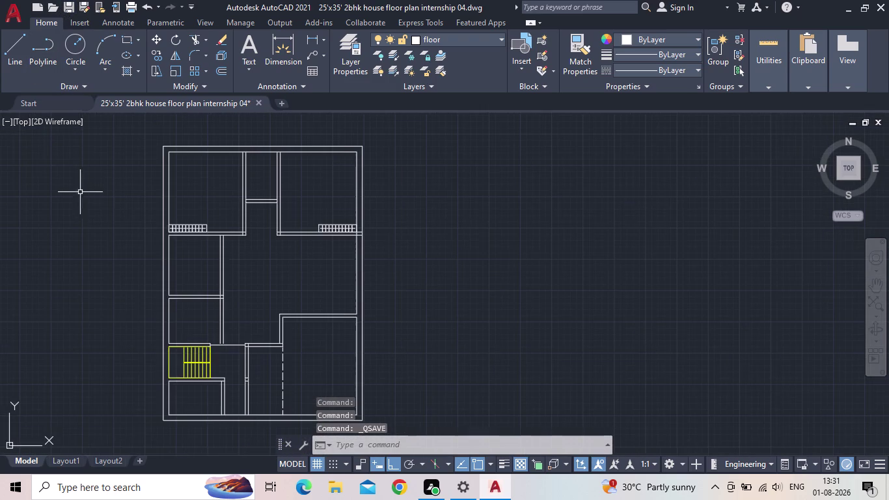
middle_drag(88, 209, 94, 202)
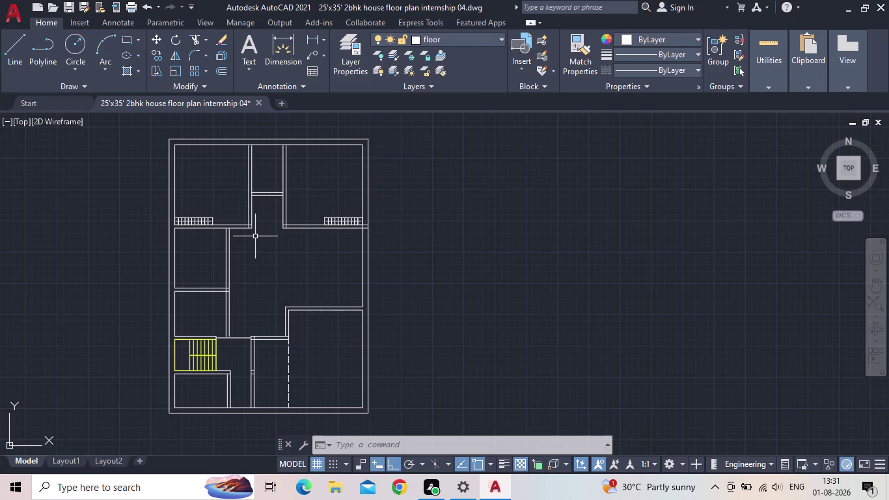
middle_drag(286, 281, 436, 266)
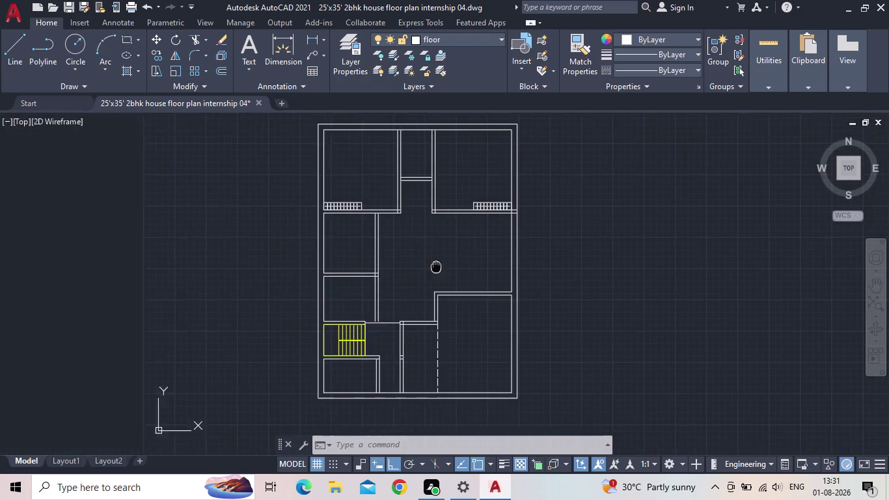
scroll(up, 3)
click(124, 42)
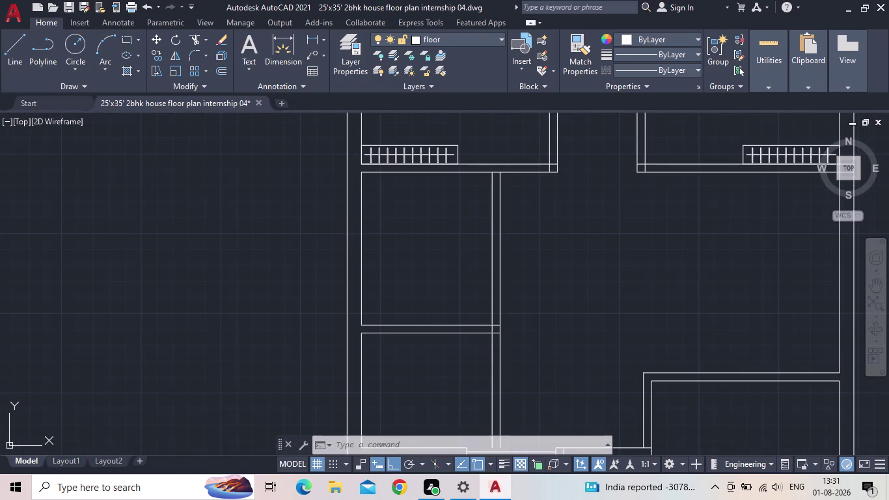
middle_drag(402, 292, 383, 280)
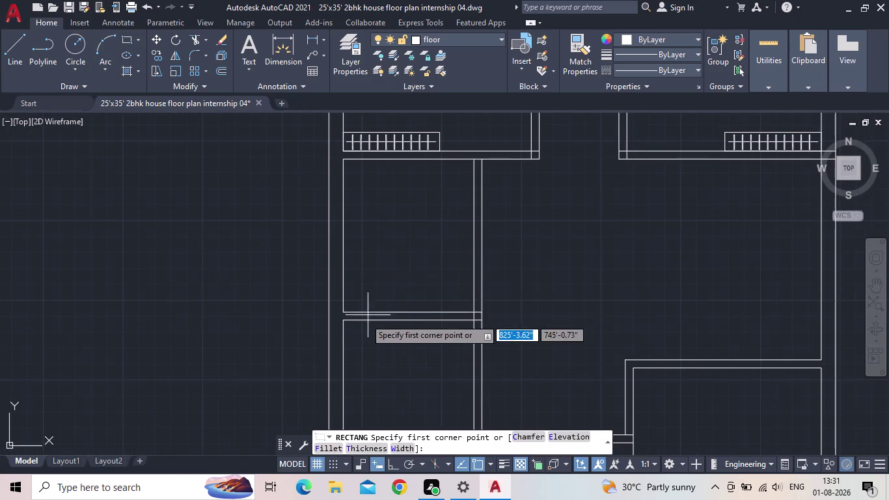
Draw a narrow vertical rectangle reaching up to the room's top wall.
scroll(up, 3)
click(342, 299)
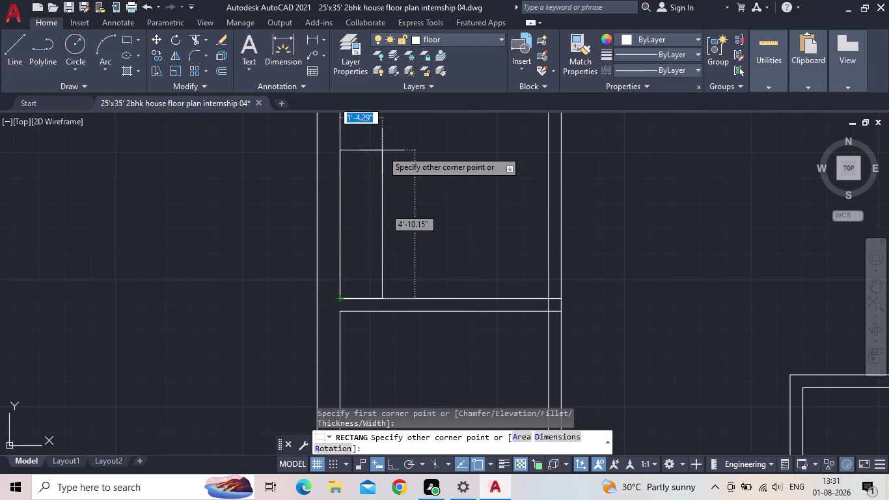
middle_drag(388, 149, 418, 204)
middle_drag(428, 166, 441, 235)
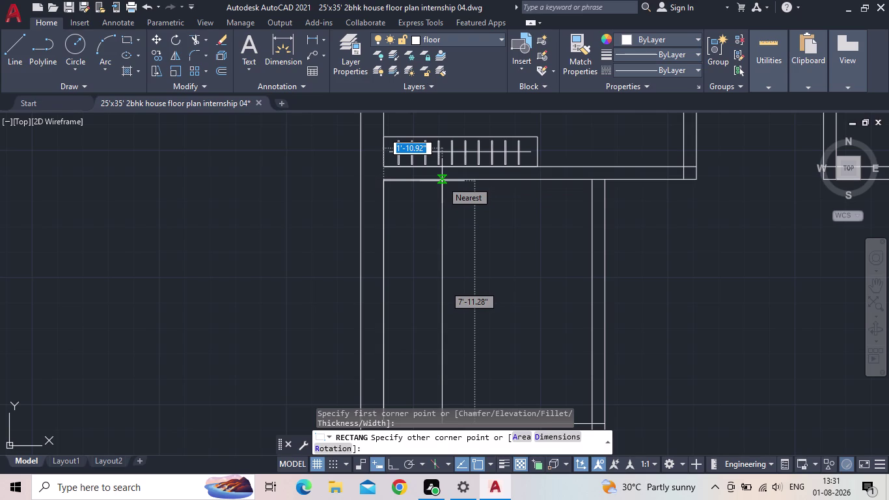
click(442, 181)
scroll(down, 3)
middle_drag(501, 217, 479, 195)
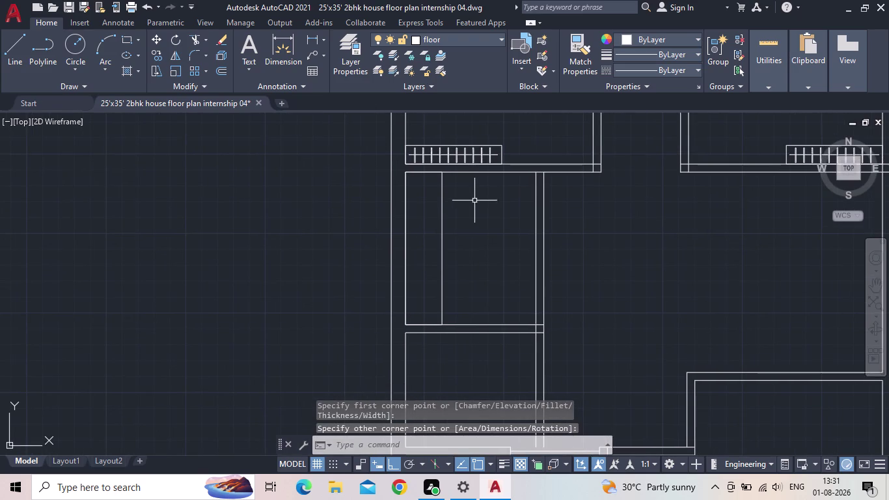
Draw a second rectangle as a band across the top of the room.
key(space)
scroll(up, 3)
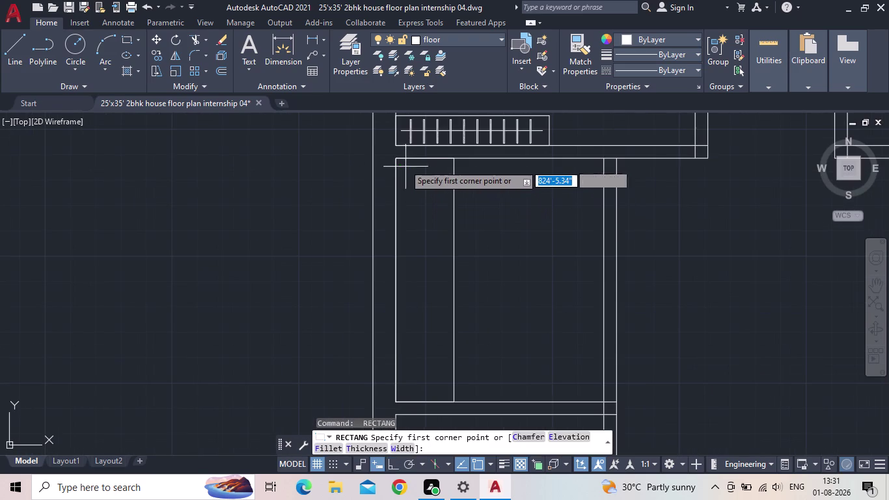
click(398, 161)
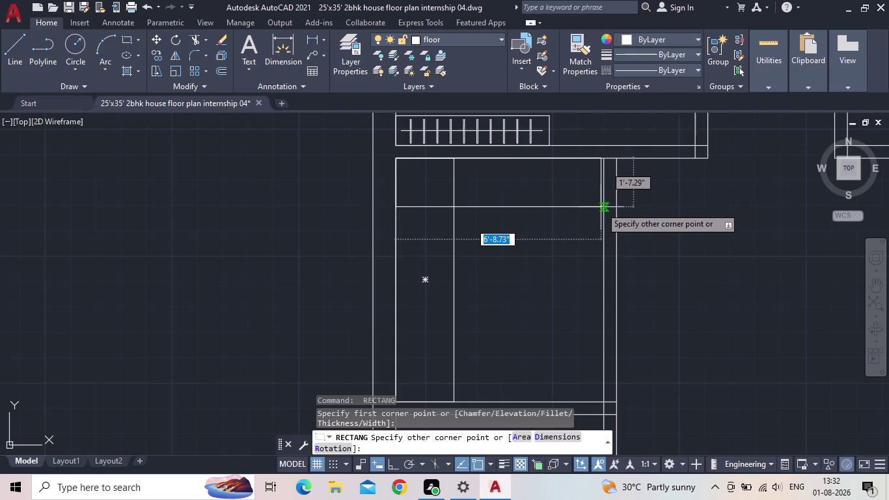
click(604, 207)
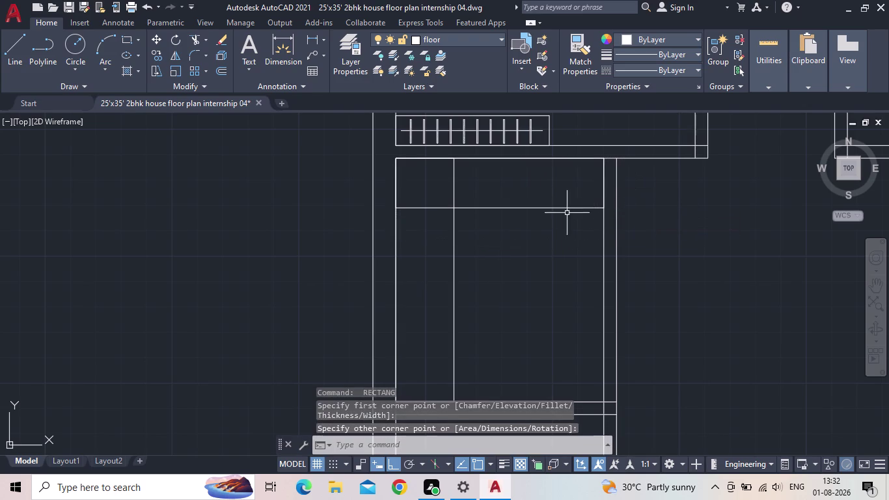
key(Escape)
Fence-trim the two rectangles' crossing lines with TR, leaving an L-shaped inset outline.
key(t)
key(r)
key(space)
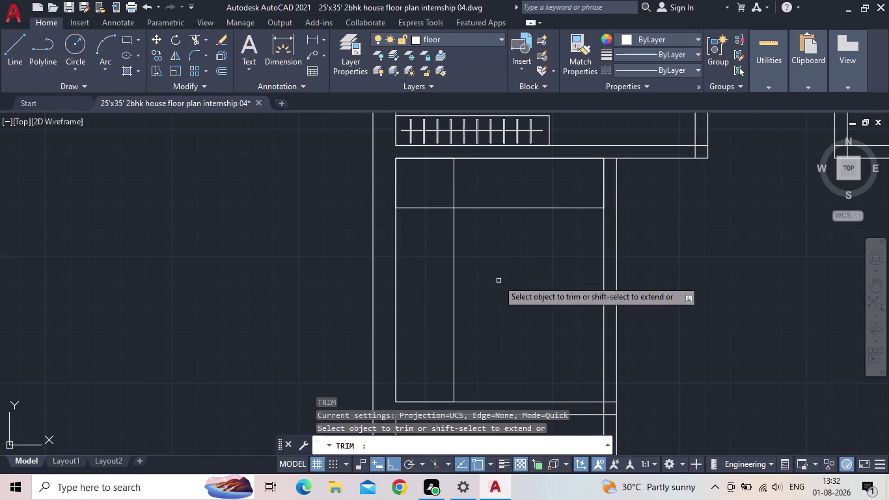
click(481, 190)
click(446, 192)
click(432, 201)
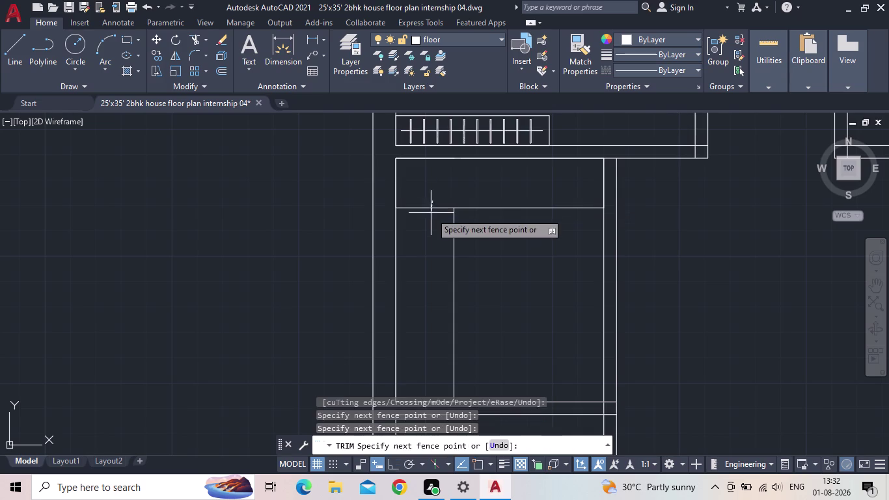
click(431, 218)
scroll(down, 3)
middle_drag(459, 266, 452, 256)
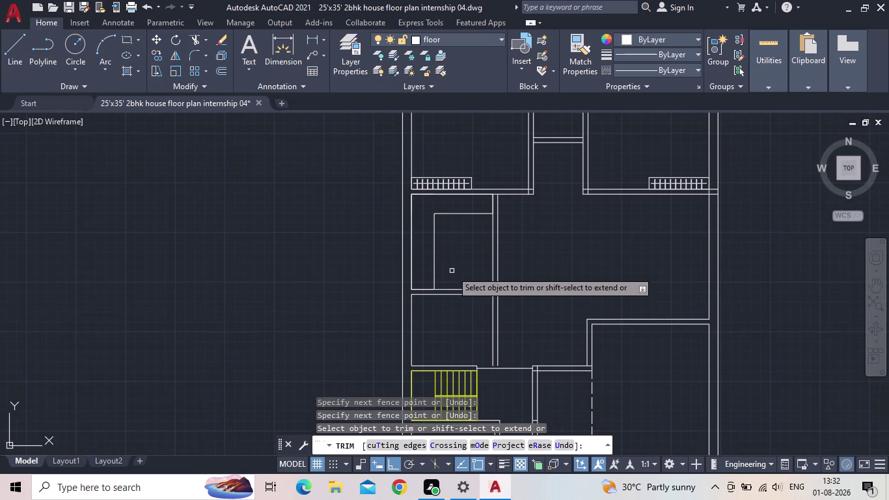
key(Escape)
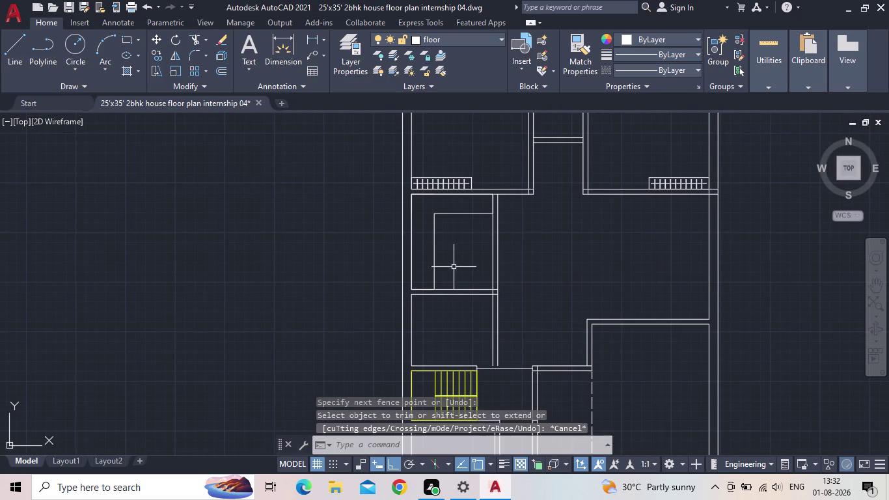
middle_drag(454, 266, 445, 238)
scroll(up, 3)
middle_drag(473, 248, 479, 201)
scroll(down, 3)
middle_drag(456, 251, 483, 325)
scroll(up, 3)
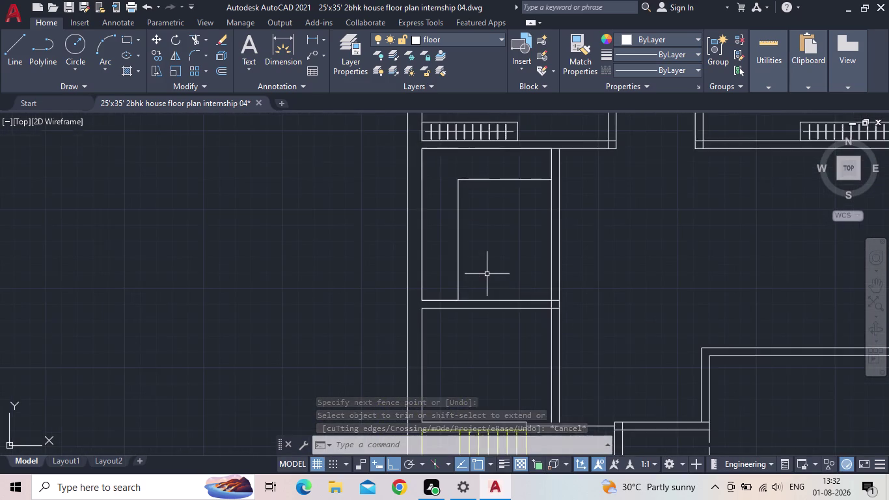
Zoom out to the whole floor plan and save the drawing.
middle_drag(497, 259, 485, 242)
scroll(down, 3)
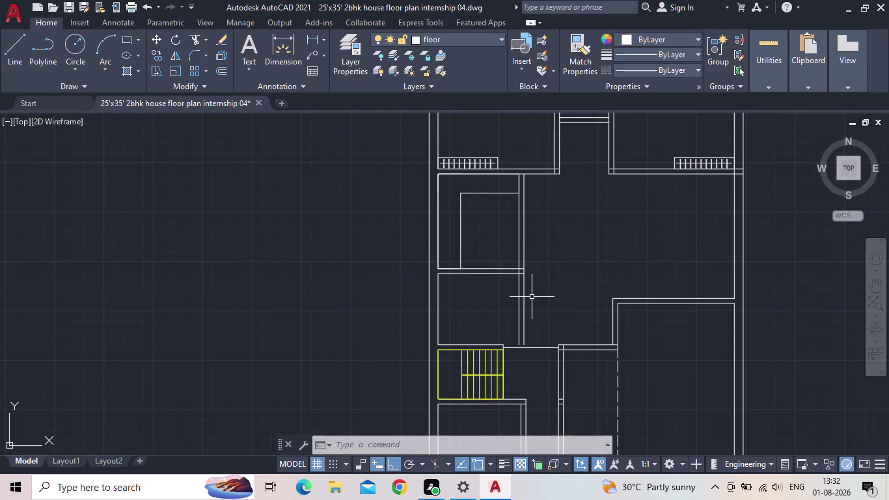
middle_drag(497, 300, 473, 300)
scroll(down, 3)
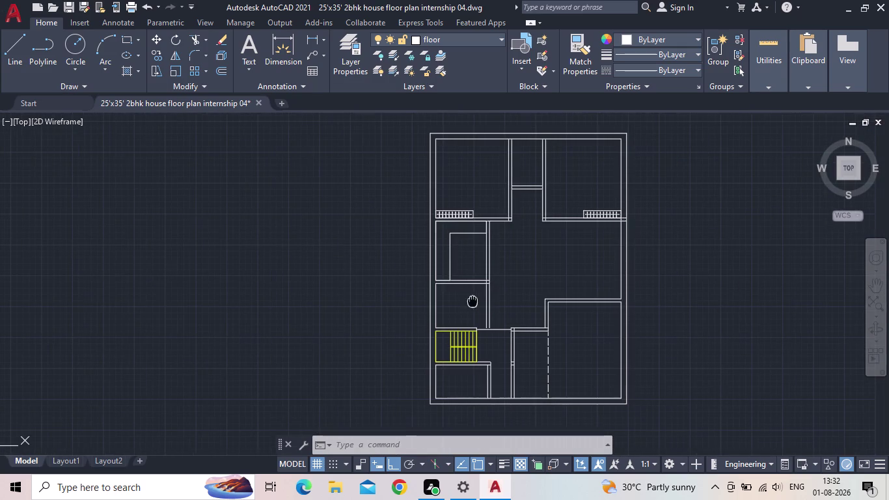
middle_drag(473, 300, 472, 302)
middle_drag(478, 312, 473, 293)
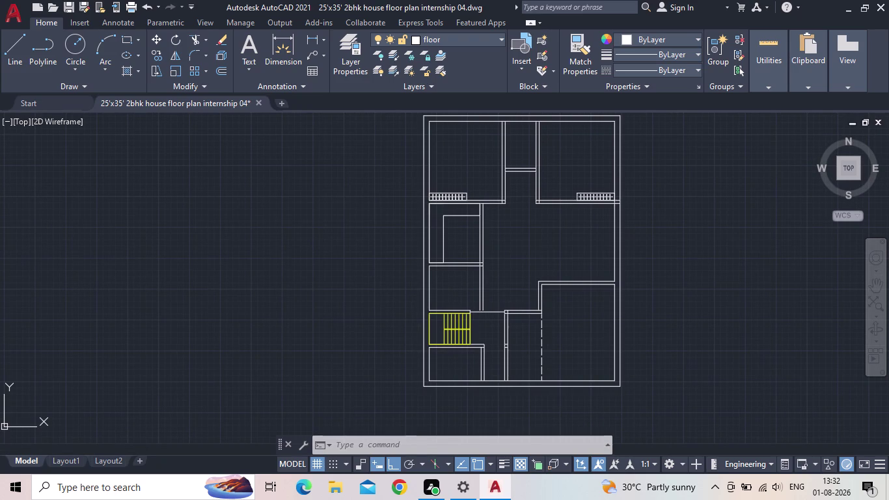
scroll(down, 3)
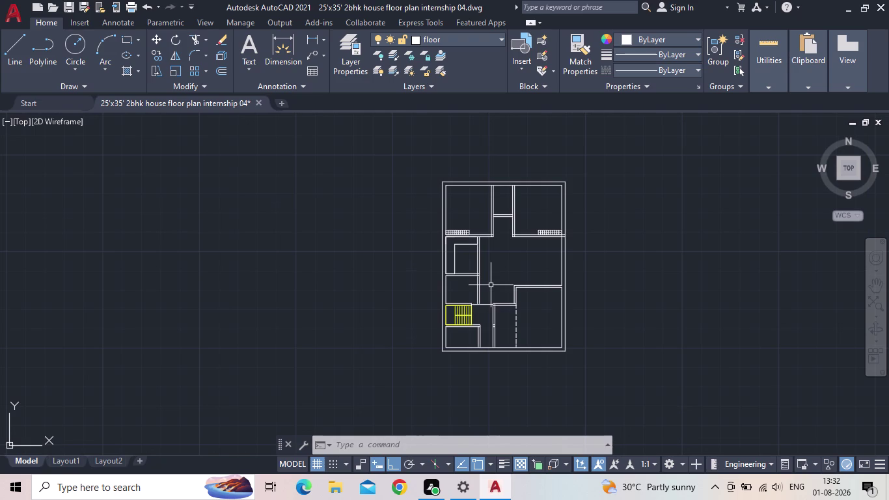
scroll(up, 3)
middle_drag(502, 282, 434, 288)
scroll(down, 3)
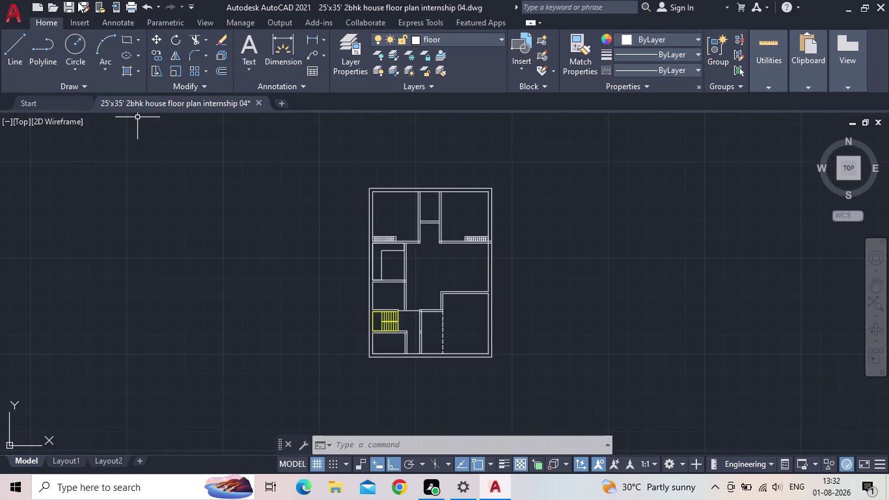
click(69, 6)
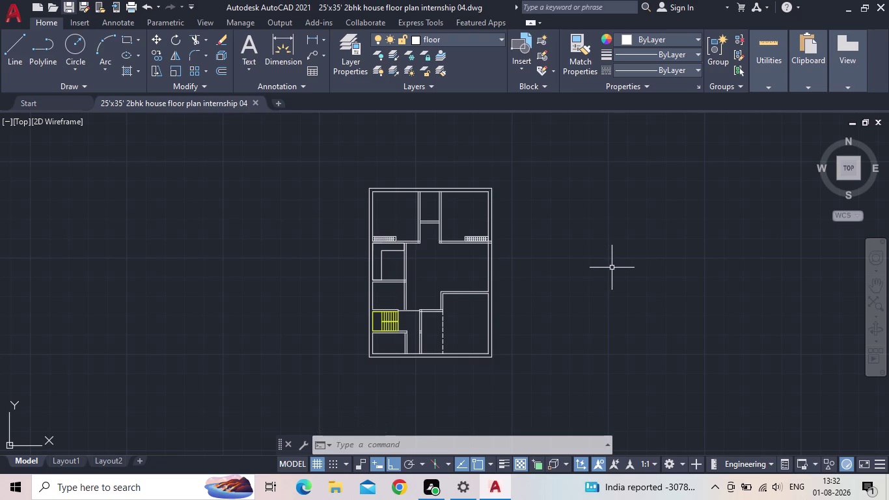
Recentre the plan and start a new rectangle with REC.
middle_drag(637, 264, 537, 257)
scroll(up, 3)
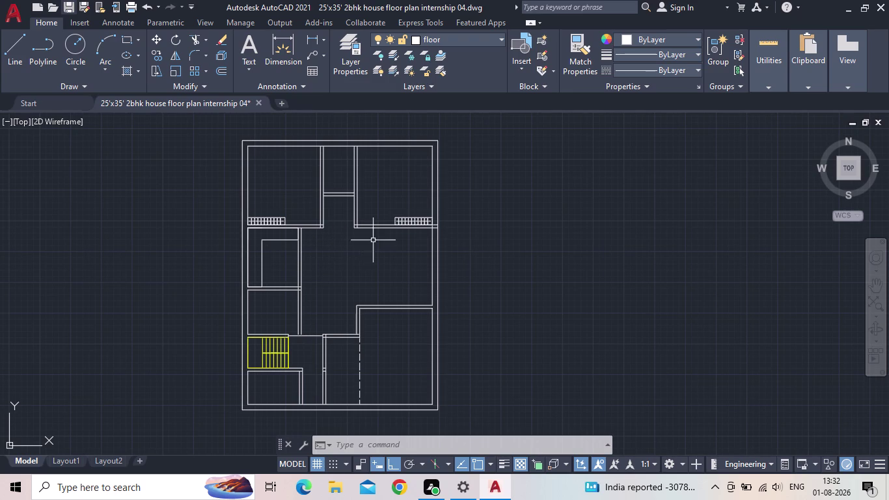
scroll(down, 3)
middle_drag(454, 246, 421, 252)
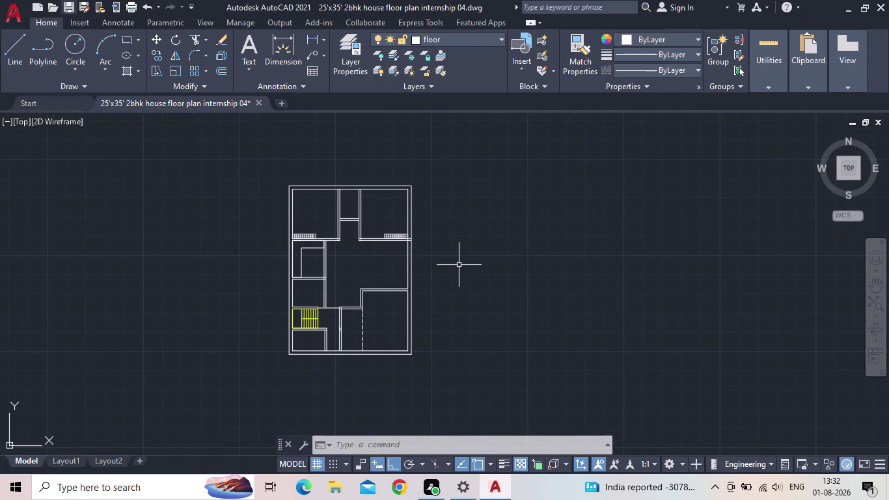
key(d)
key(Escape)
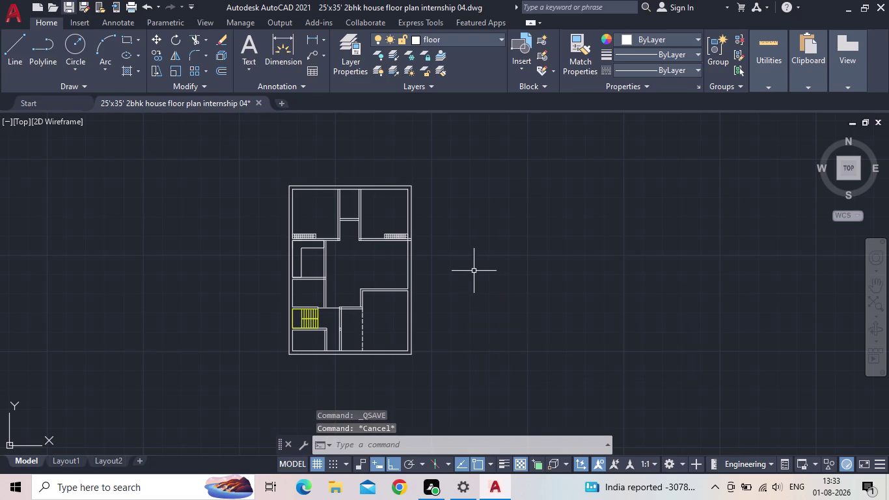
text(rec)
key(space)
Draw a 5" by 3' rectangle using the Dimensions option, placed right of the floor plan.
click(496, 228)
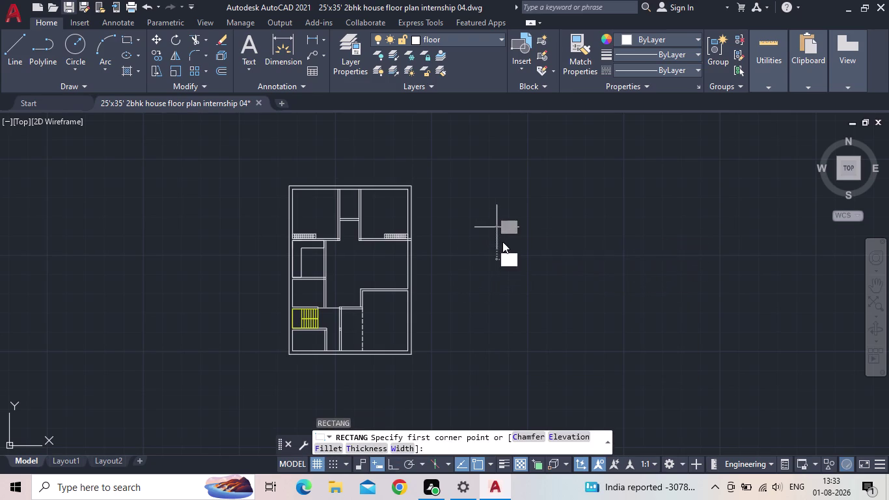
key(d)
key(Return)
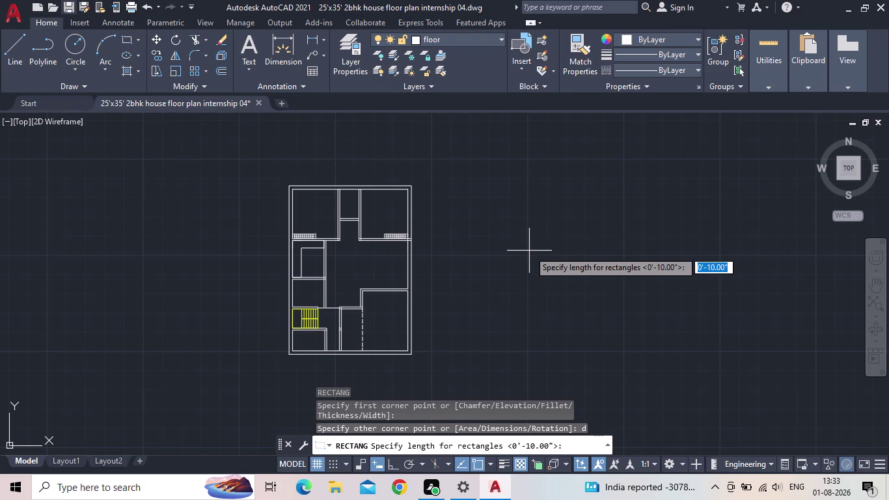
key(5)
key(shift+quotedbl)
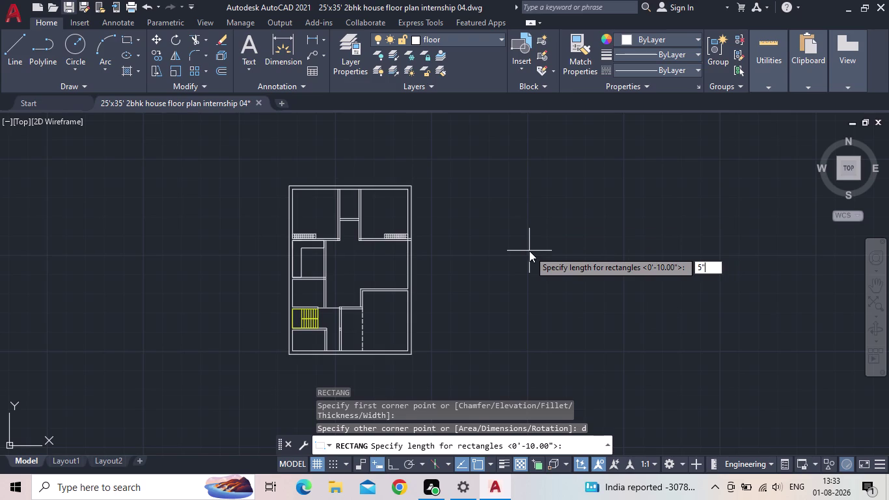
key(Return)
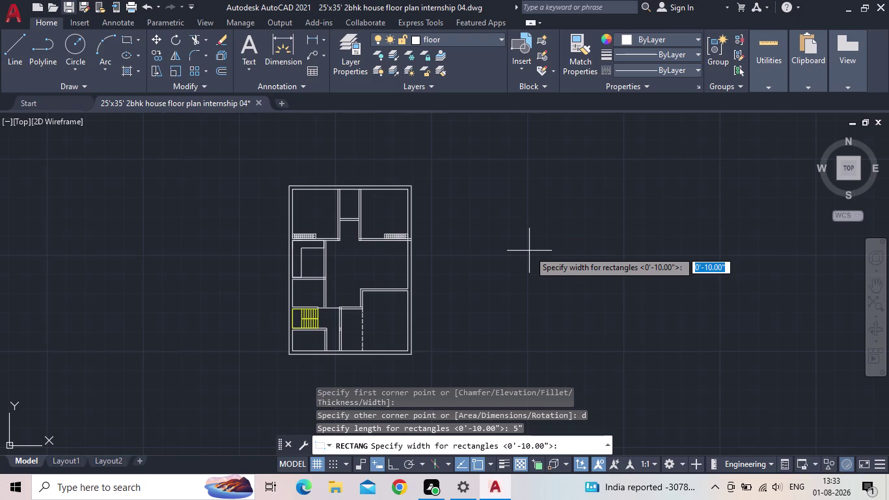
key(3)
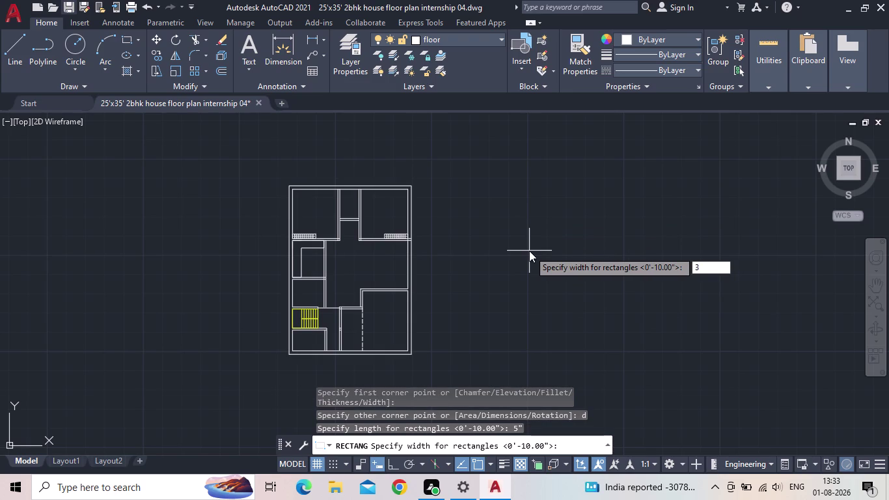
key(apostrophe)
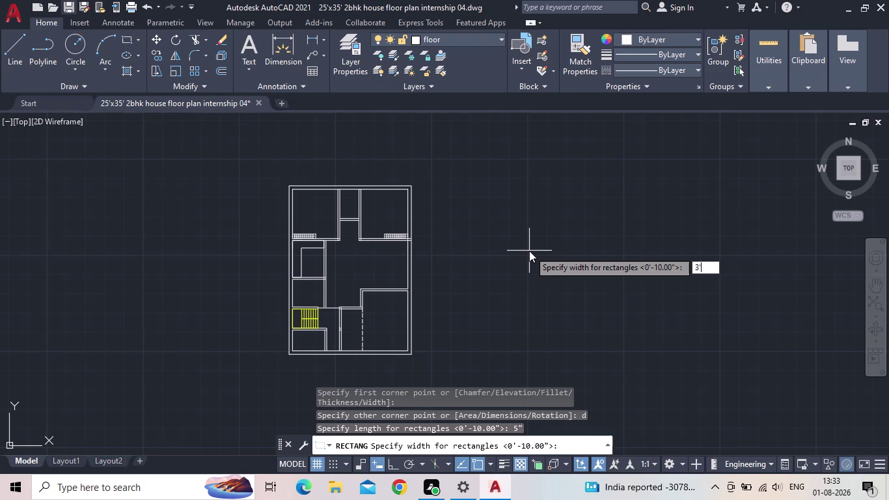
key(Return)
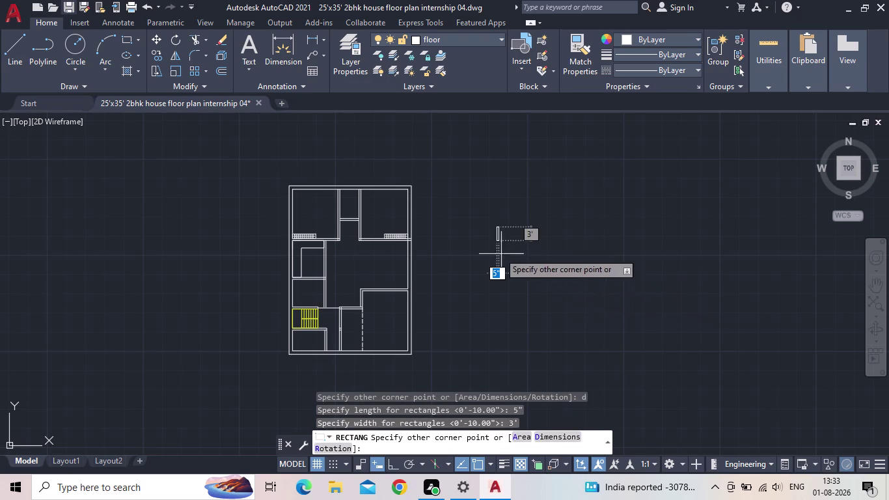
scroll(up, 3)
click(544, 242)
scroll(up, 3)
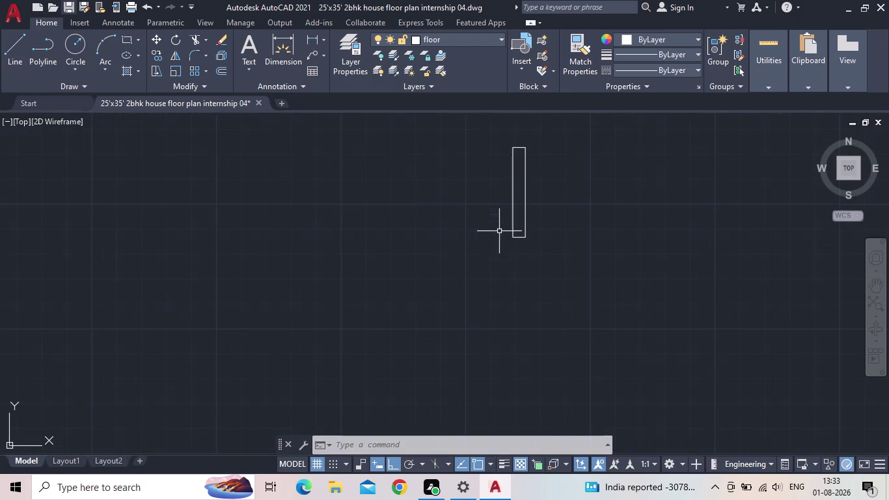
key(Escape)
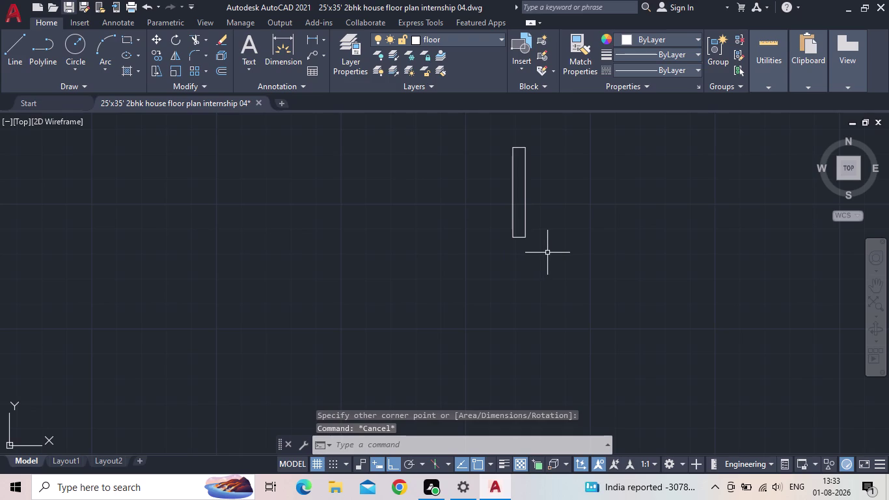
Pan toward the first rectangle and delete a selected object beside it.
scroll(down, 3)
scroll(down, 3)
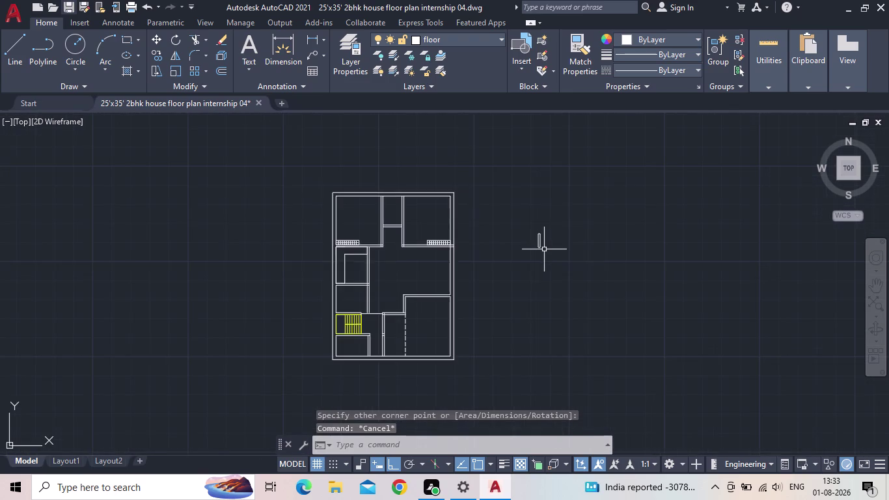
scroll(up, 3)
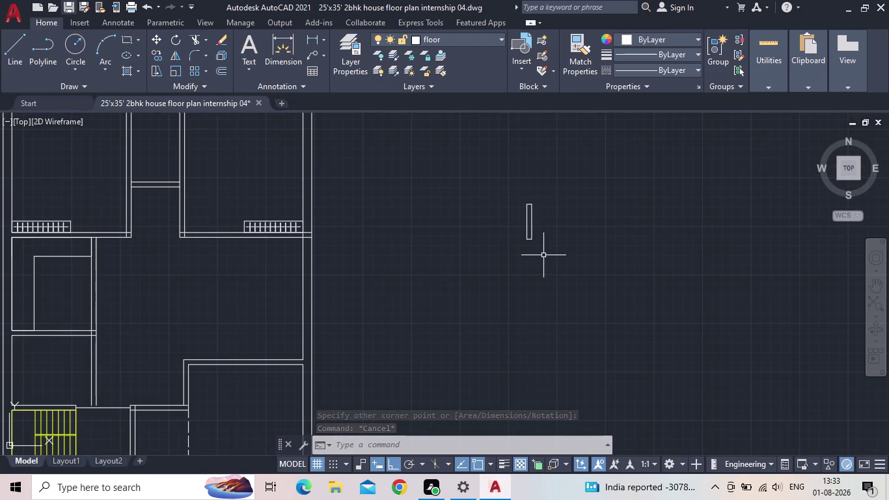
middle_drag(543, 259, 537, 271)
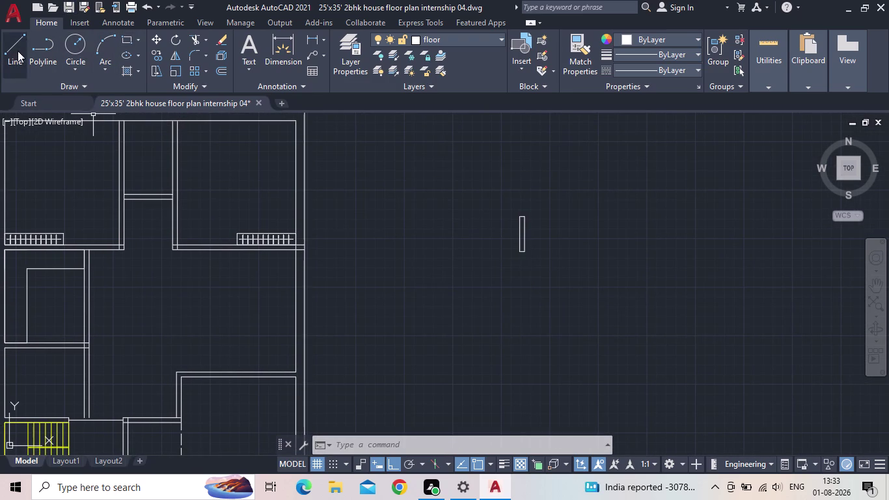
middle_drag(457, 222, 502, 200)
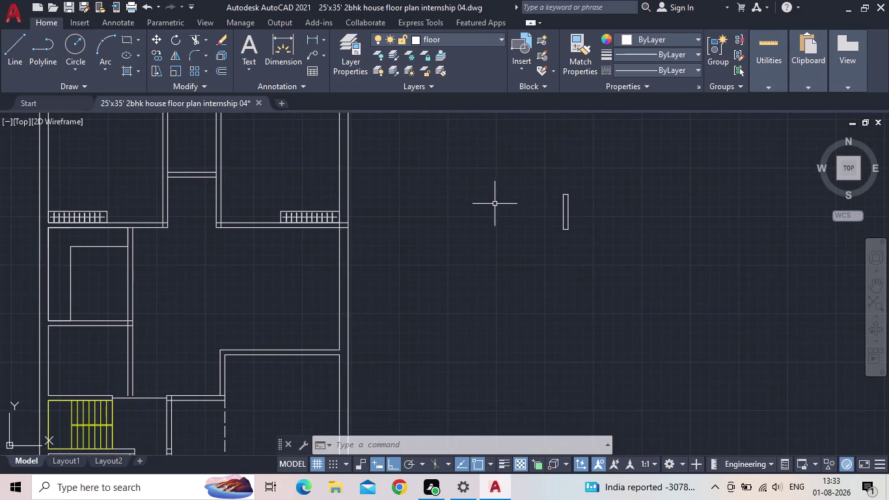
double_click(126, 40)
click(535, 325)
drag(538, 324, 545, 326)
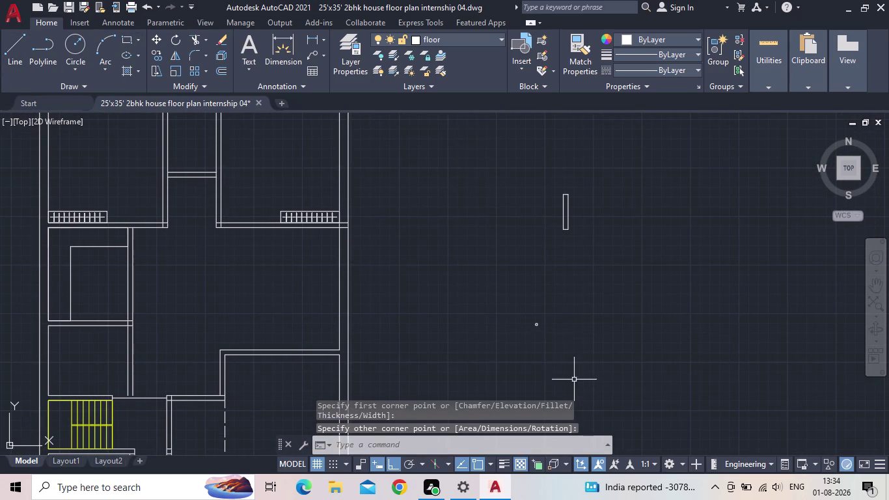
scroll(up, 3)
drag(535, 331, 528, 328)
click(502, 294)
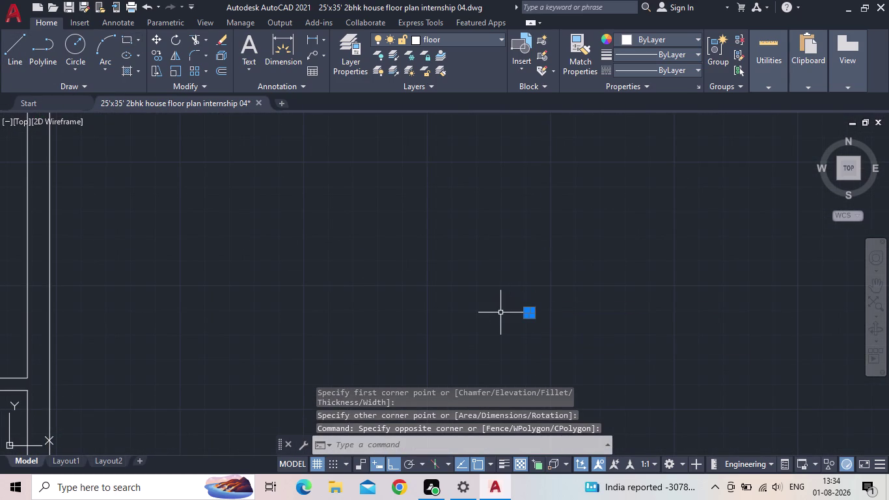
key(Delete)
drag(141, 66, 149, 37)
click(128, 39)
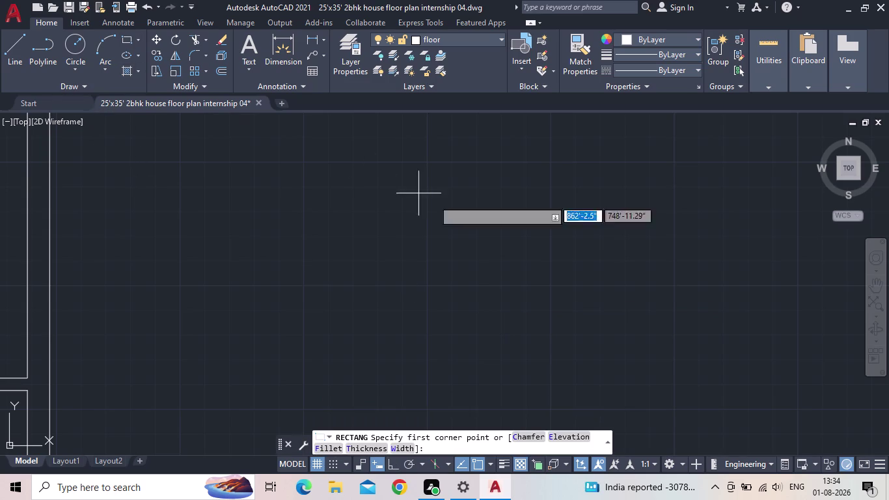
scroll(down, 3)
Draw a 5" by 2' rectangle below the first one, then frame the plan and both rectangles.
drag(504, 211, 505, 220)
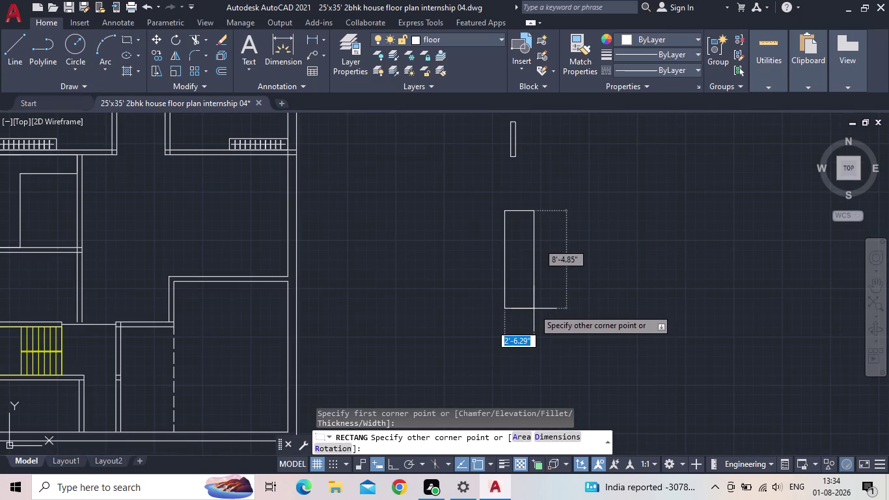
key(d)
key(Return)
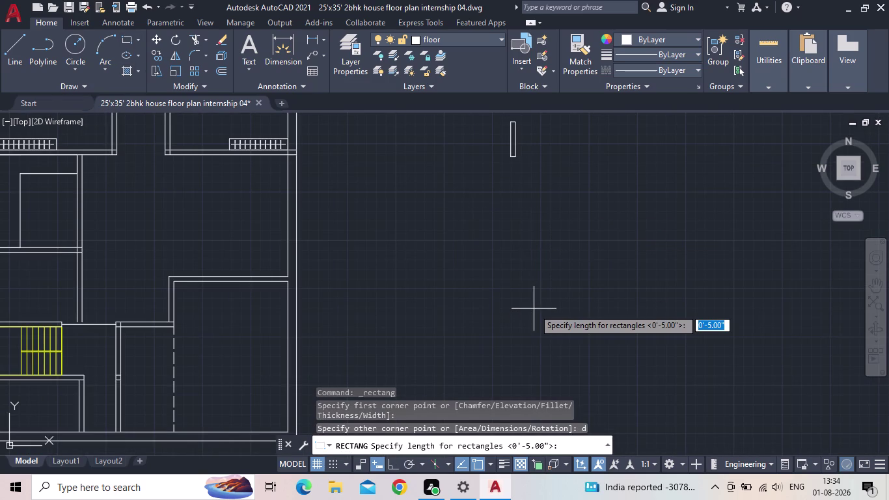
text(5")
key(Return)
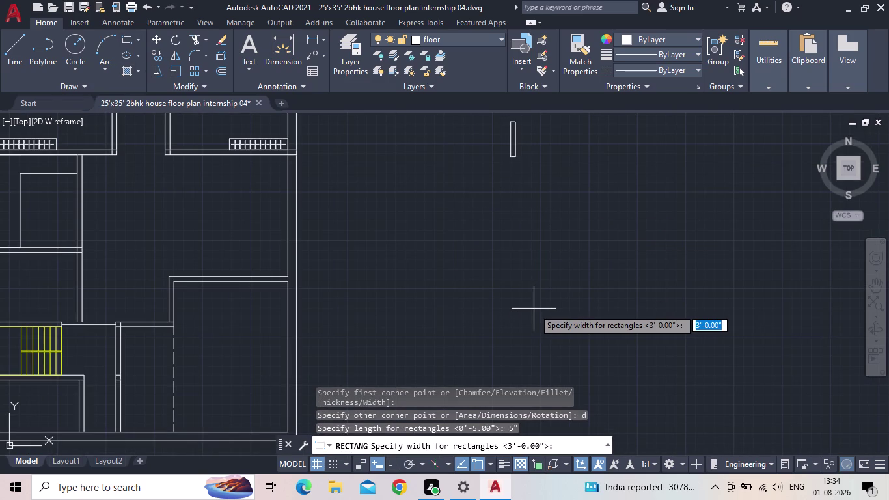
key(2)
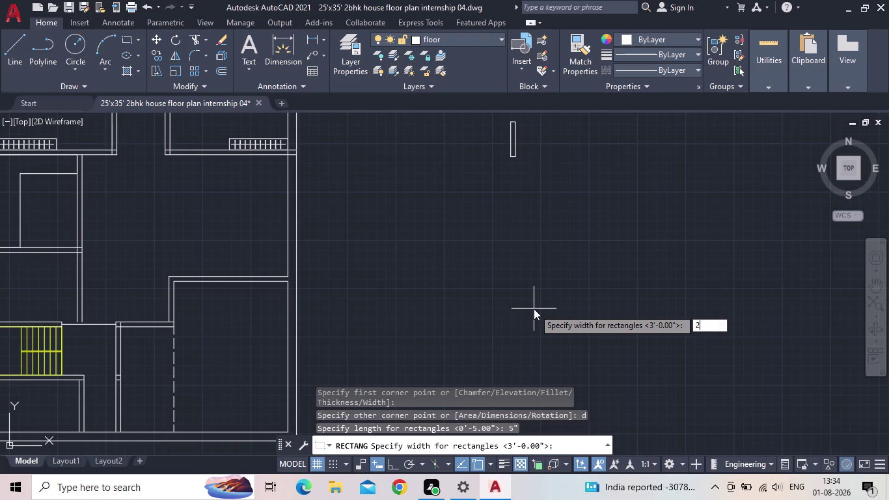
key(apostrophe)
key(Return)
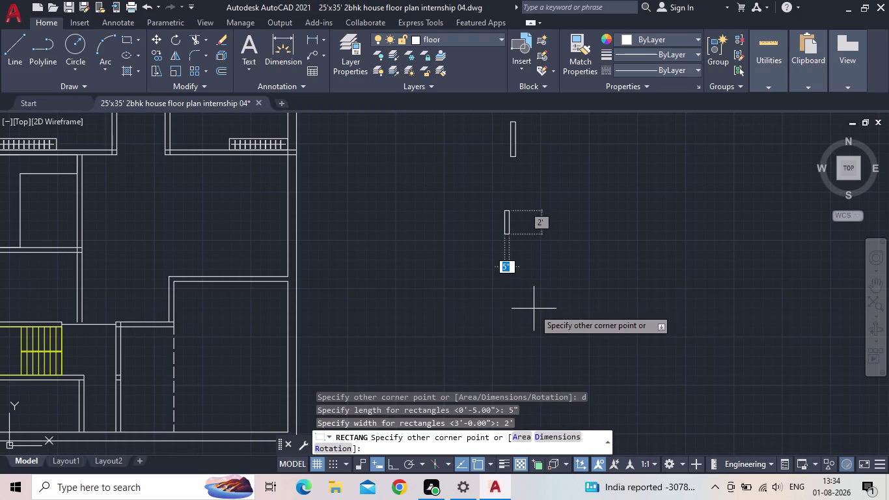
click(533, 309)
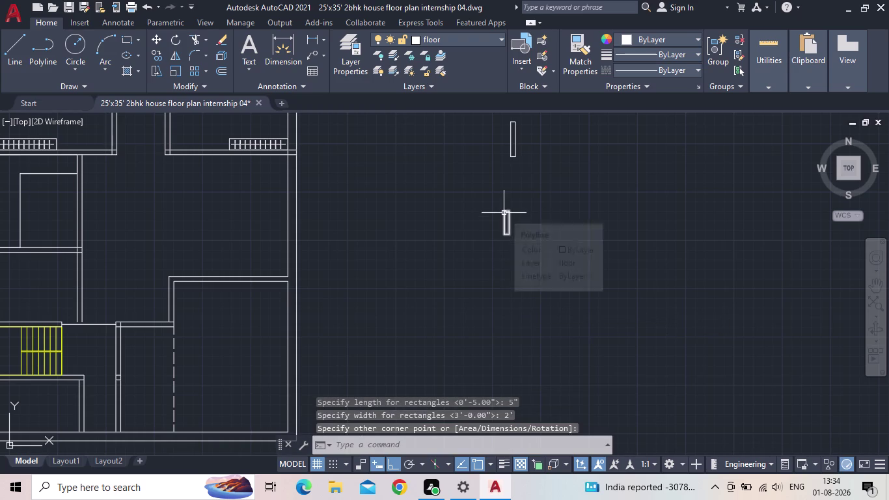
key(Escape)
middle_drag(503, 230, 541, 315)
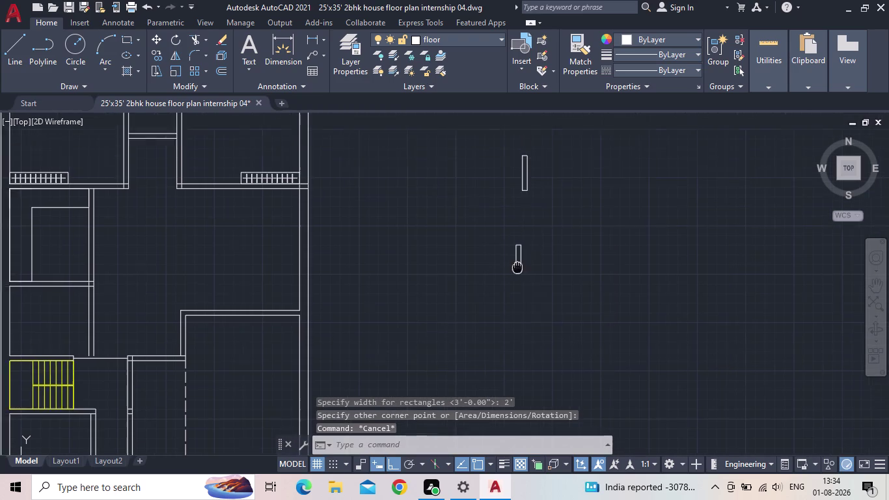
middle_drag(542, 315, 542, 316)
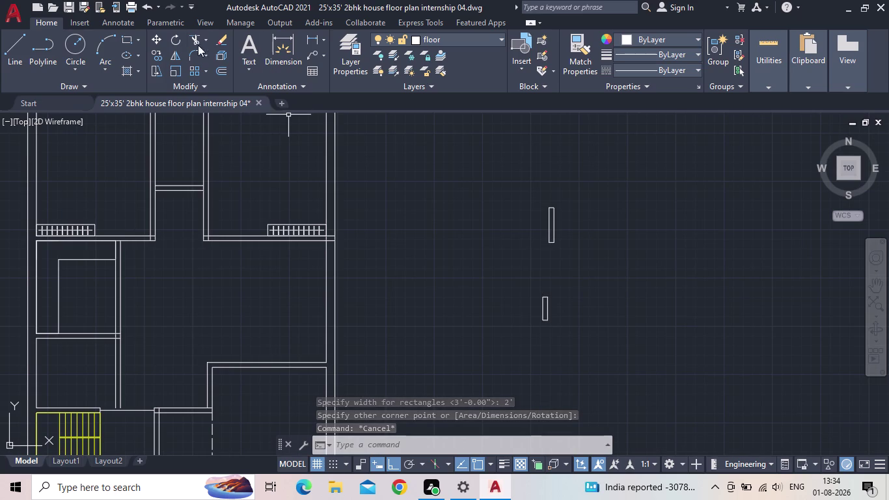
Add a linear dimension measuring the 4'2" wall gap near the upper rooms.
click(313, 41)
scroll(up, 3)
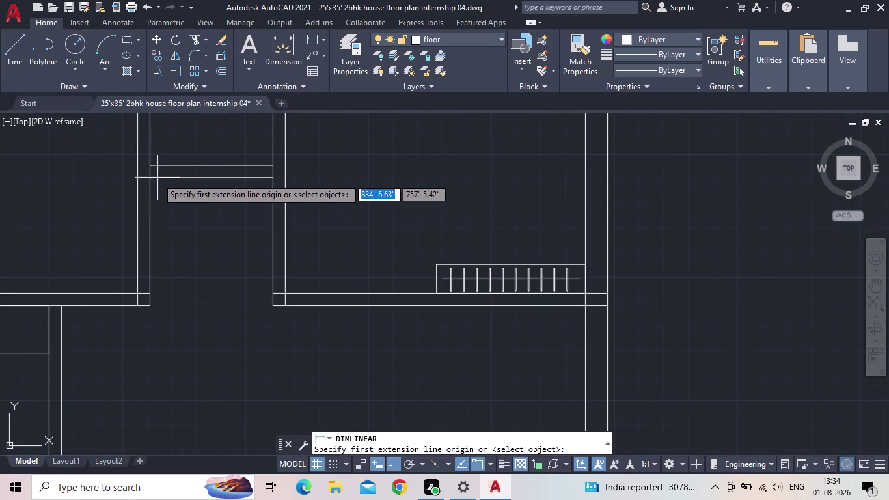
click(151, 176)
click(272, 181)
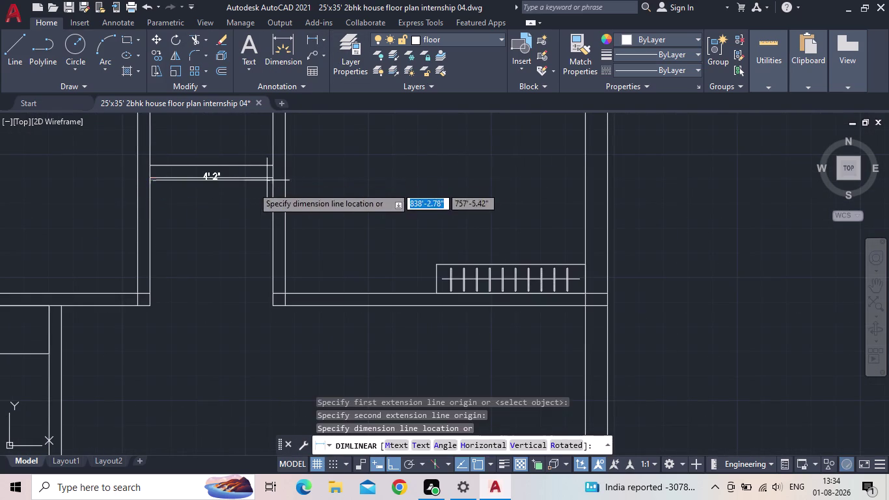
click(250, 191)
key(Escape)
Erase the trial 4'2" dimension and the shorter 5" by 2' rectangle.
click(224, 203)
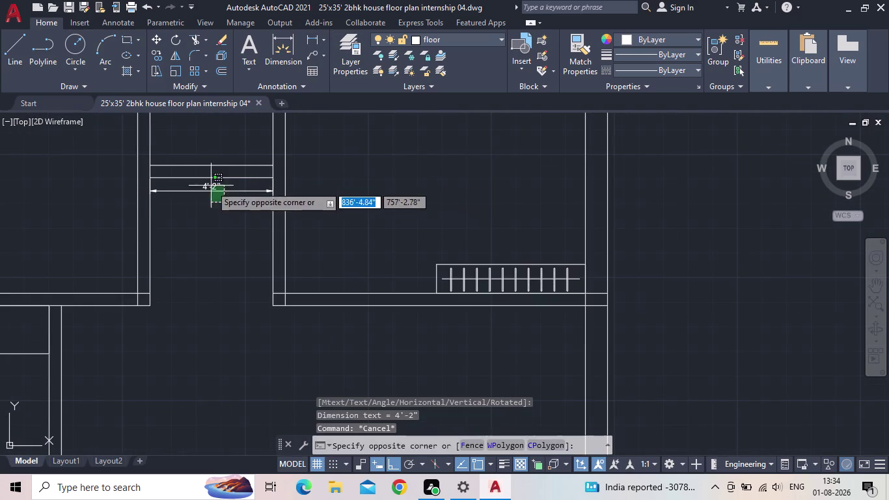
click(206, 182)
key(Delete)
scroll(down, 3)
drag(692, 393, 681, 378)
click(637, 344)
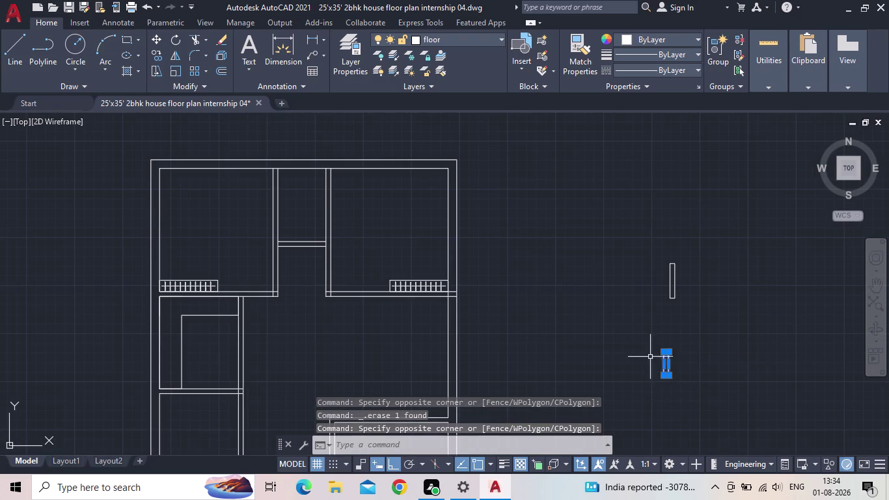
key(Delete)
middle_drag(648, 365, 563, 311)
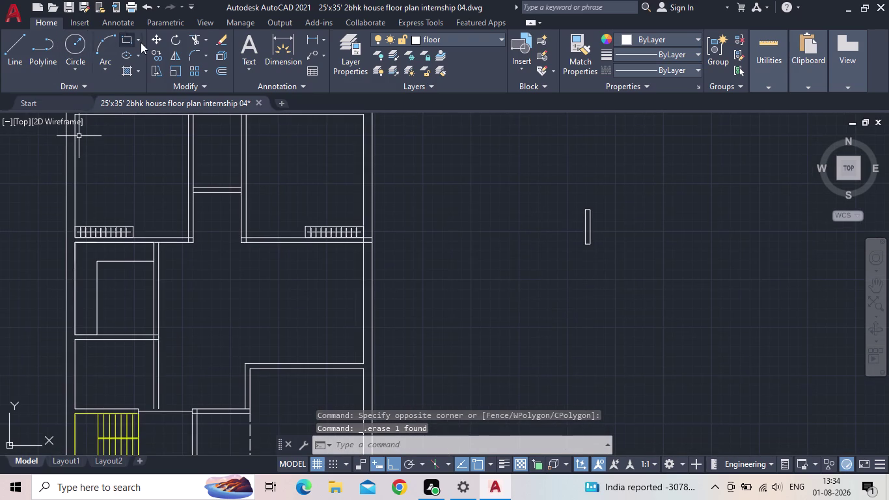
click(126, 41)
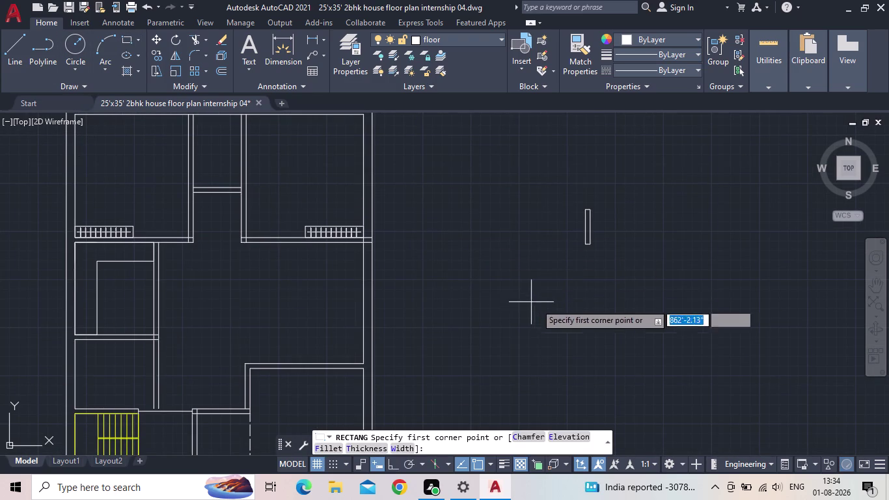
Draw a 5" by 2'6" rectangle below the tall rectangle.
click(563, 311)
key(d)
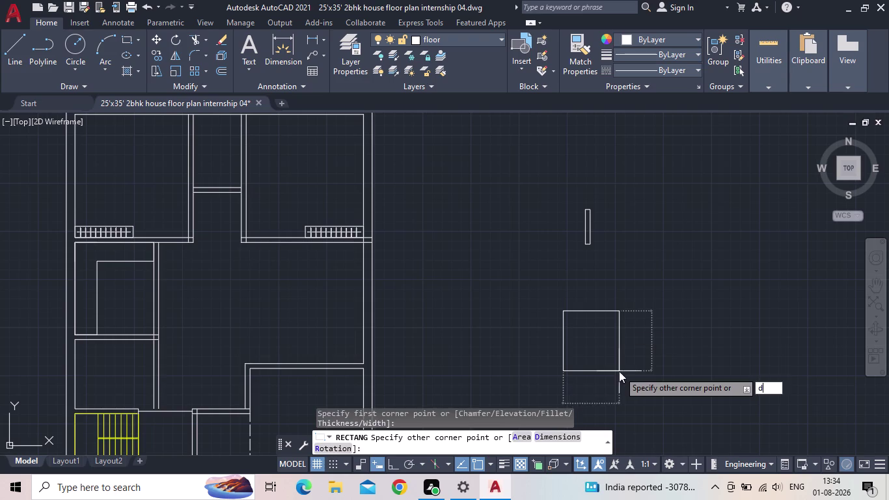
key(Return)
text(5")
key(Return)
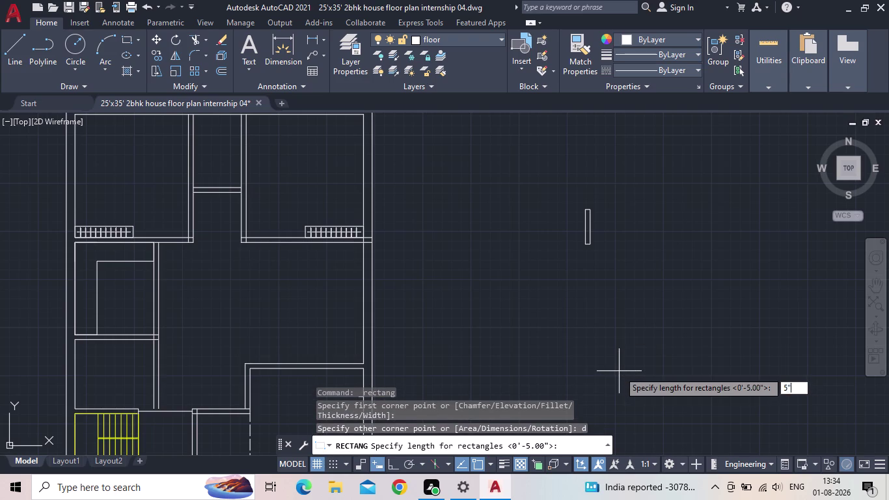
text(2'6)
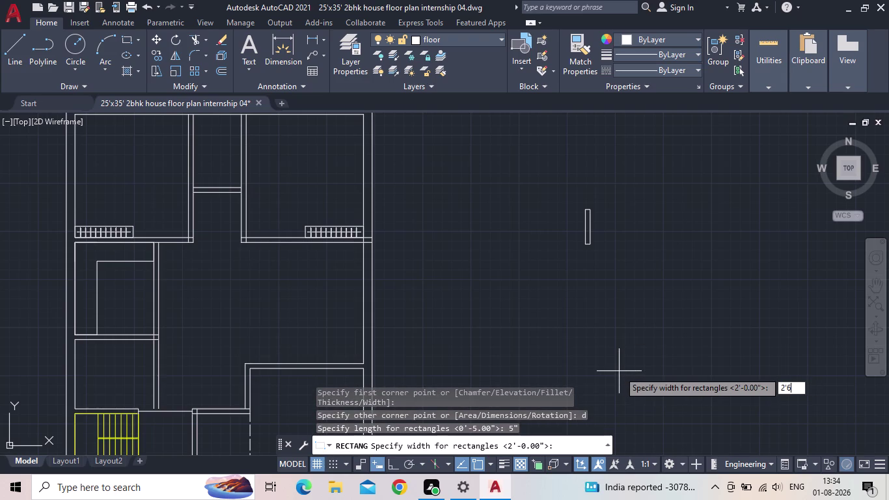
key(shift+quotedbl)
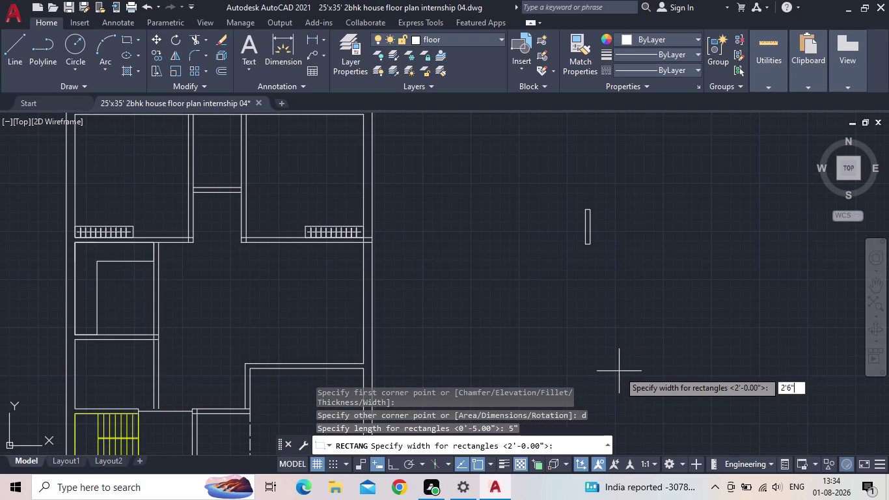
key(Return)
click(618, 371)
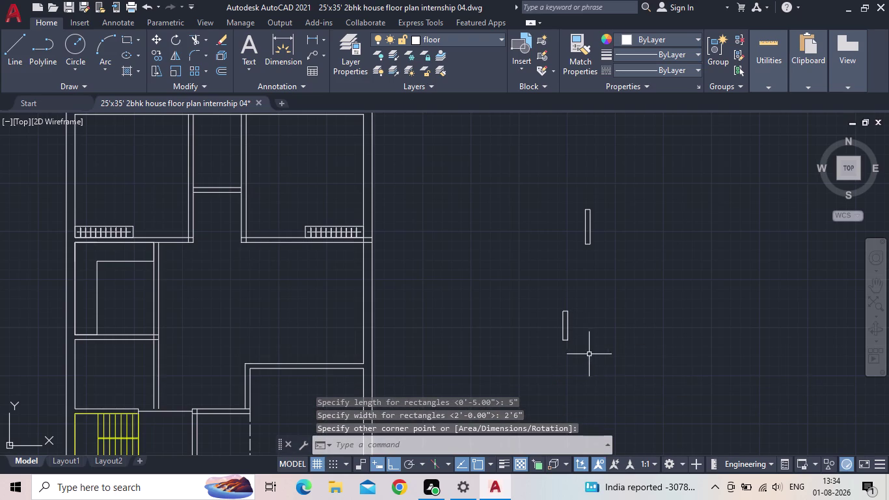
Copy the tall rectangle with CO from its bottom base point toward the left.
click(609, 248)
click(545, 208)
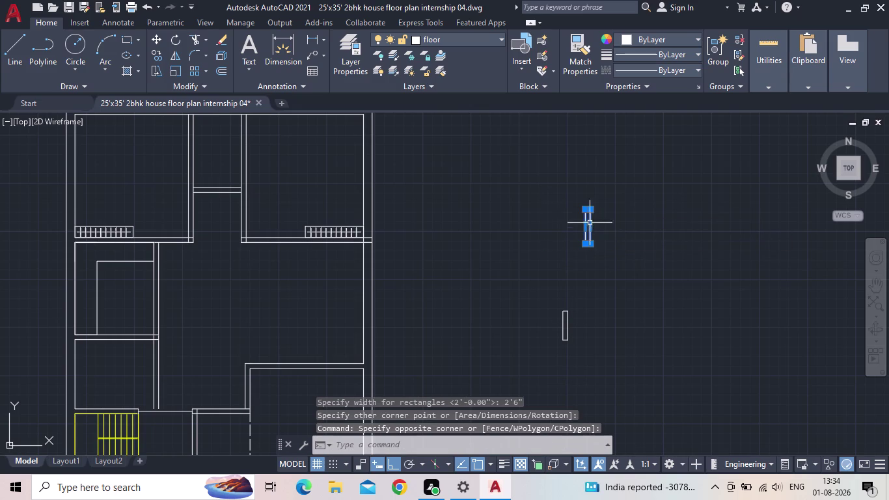
key(c)
key(o)
key(Return)
scroll(up, 3)
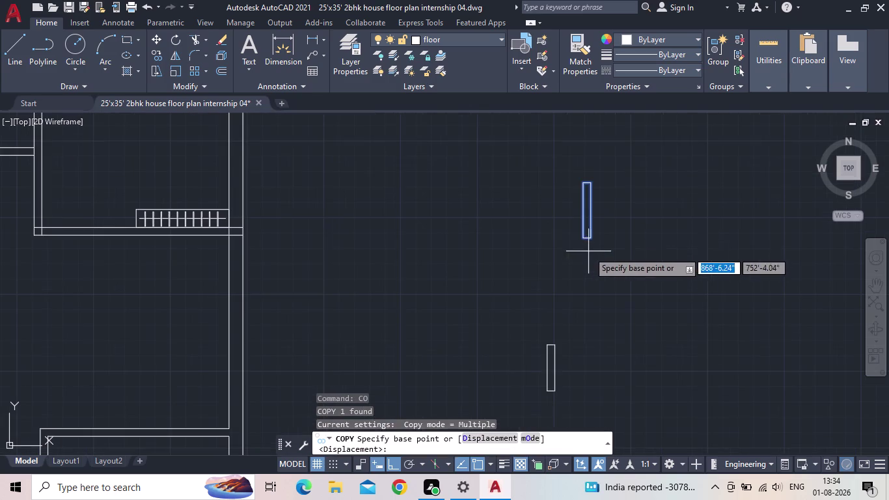
click(581, 237)
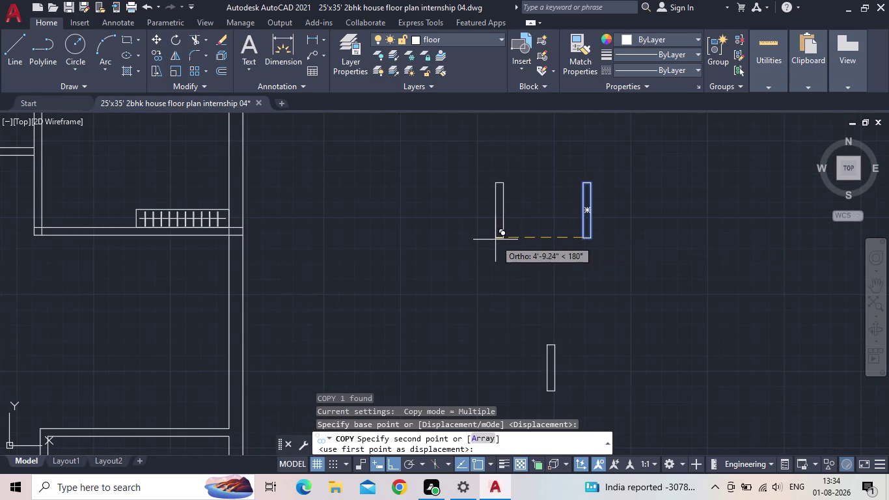
click(494, 240)
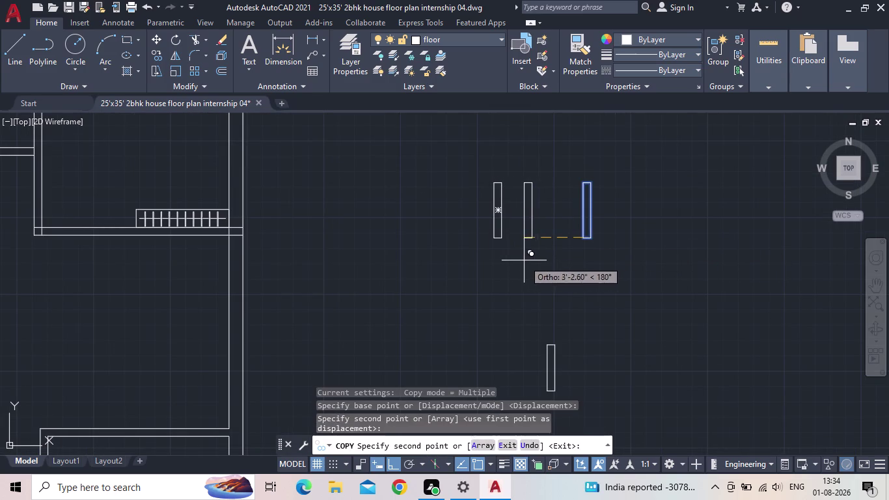
End the copy and select the left thin rectangle.
key(Escape)
drag(525, 260, 511, 240)
click(461, 173)
key(c)
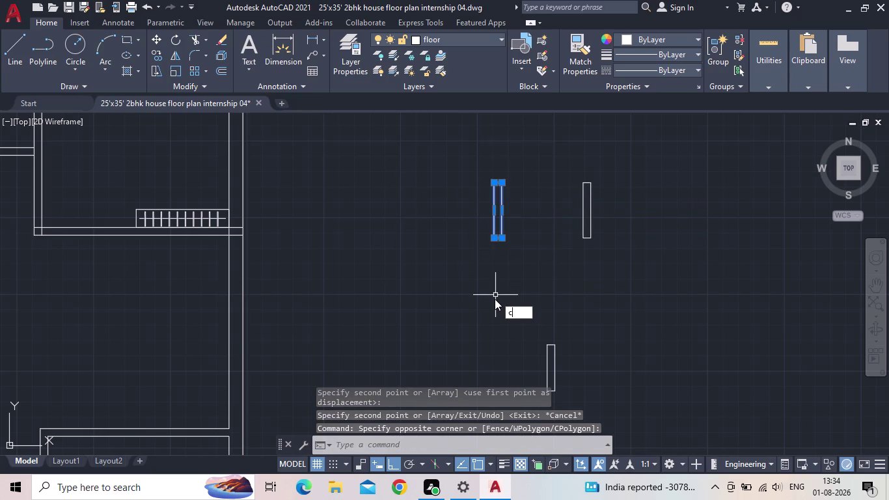
key(BackSpace)
text(er)
key(BackSpace)
key(BackSpace)
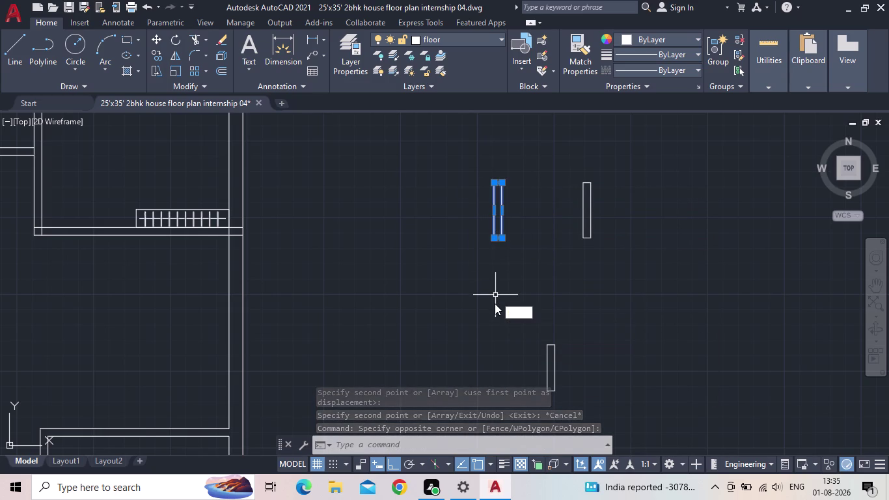
Rotate the thin rectangle 90° about its bottom corner so it lies horizontally.
key(r)
key(o)
key(Return)
scroll(up, 3)
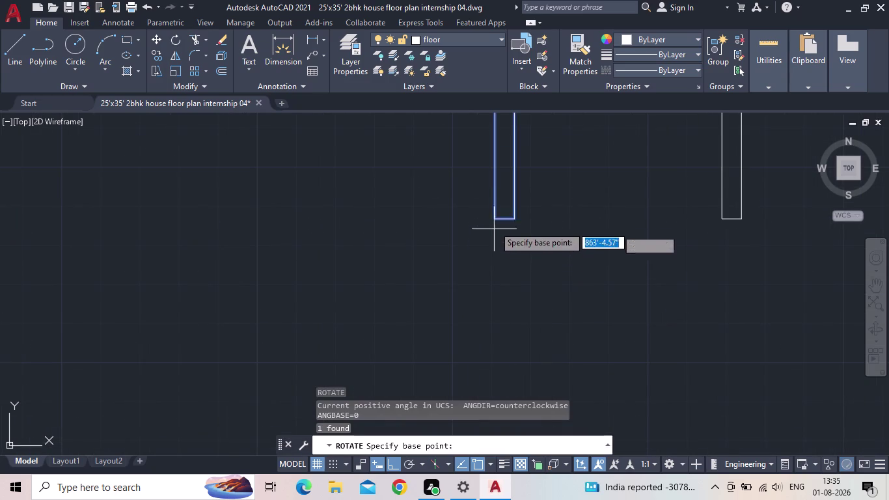
click(494, 221)
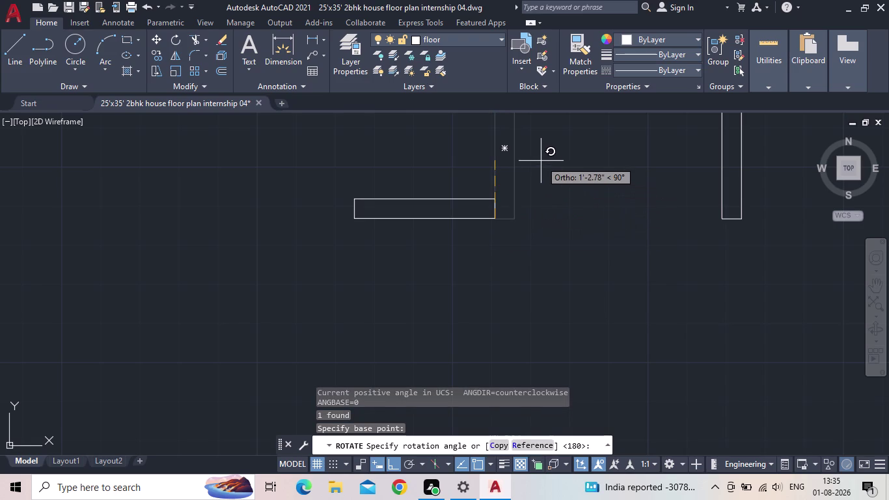
click(490, 151)
scroll(down, 3)
scroll(down, 3)
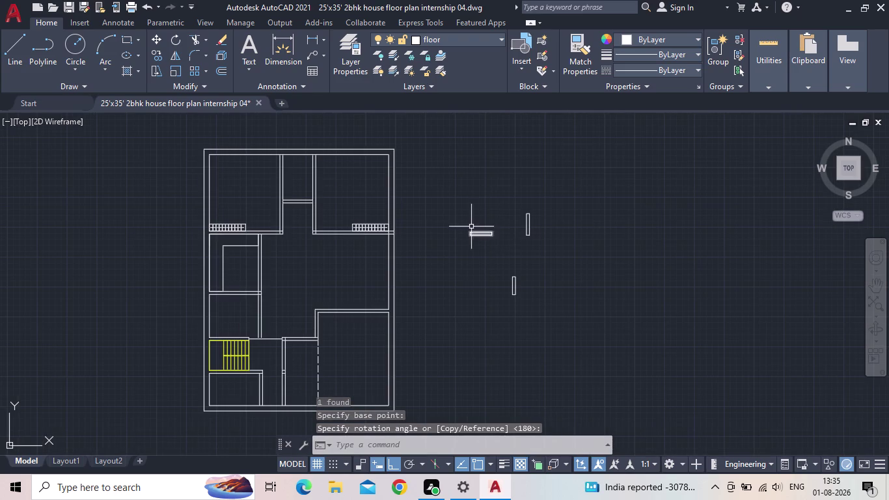
scroll(up, 3)
Copy the vertical thin rectangle from its bottom corner, with Ortho turned off.
drag(593, 239, 586, 236)
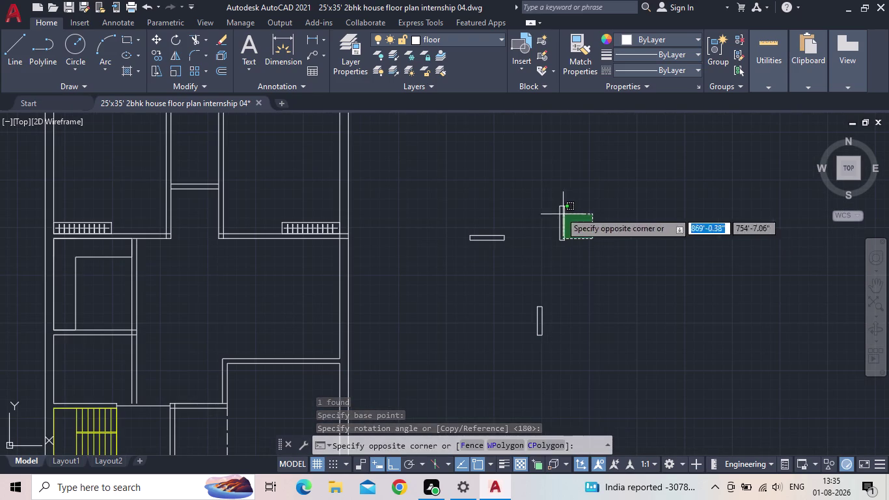
click(550, 199)
key(c)
key(o)
key(Return)
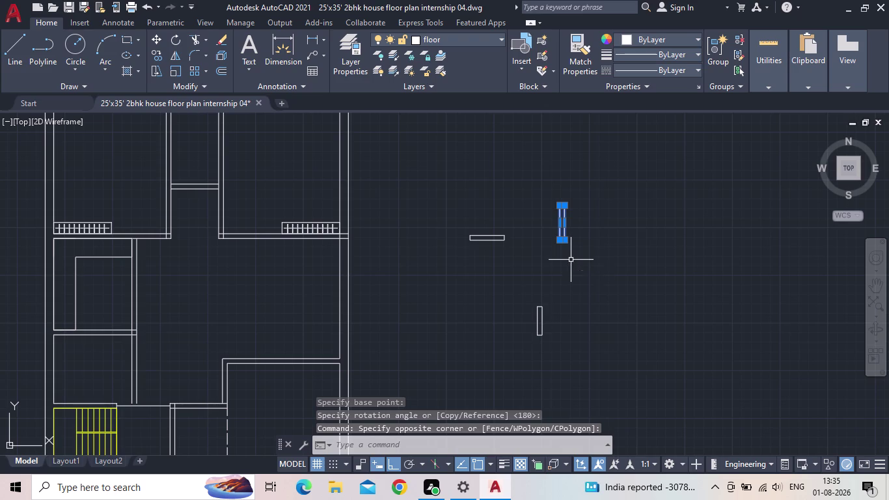
scroll(up, 3)
click(573, 256)
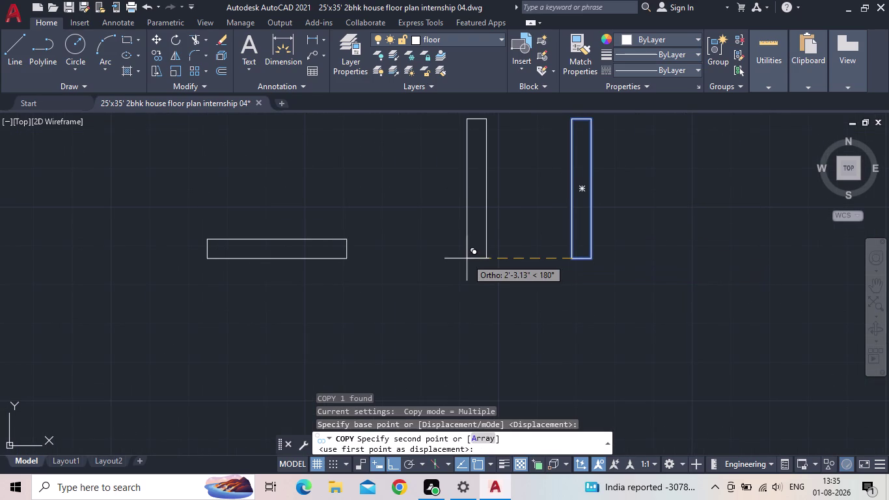
click(391, 460)
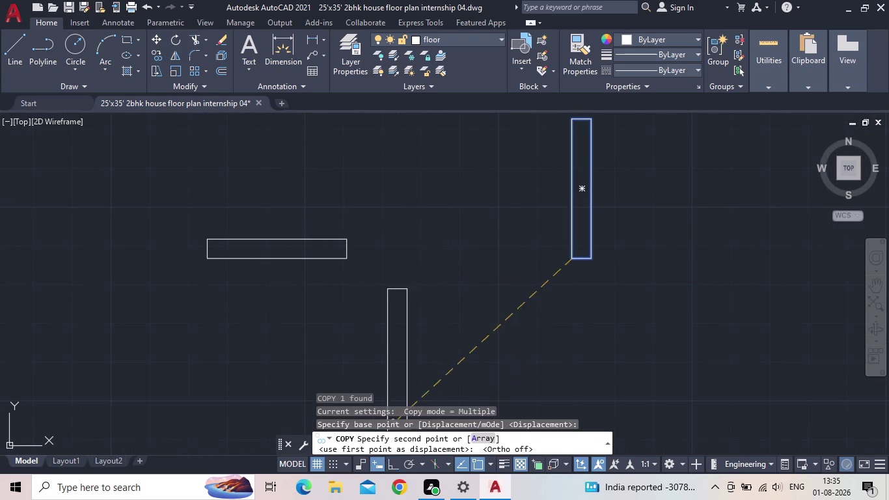
Pan and zoom to the wall location beside the upper central passage.
middle_drag(362, 307, 541, 317)
scroll(down, 3)
scroll(down, 3)
middle_drag(399, 288, 632, 296)
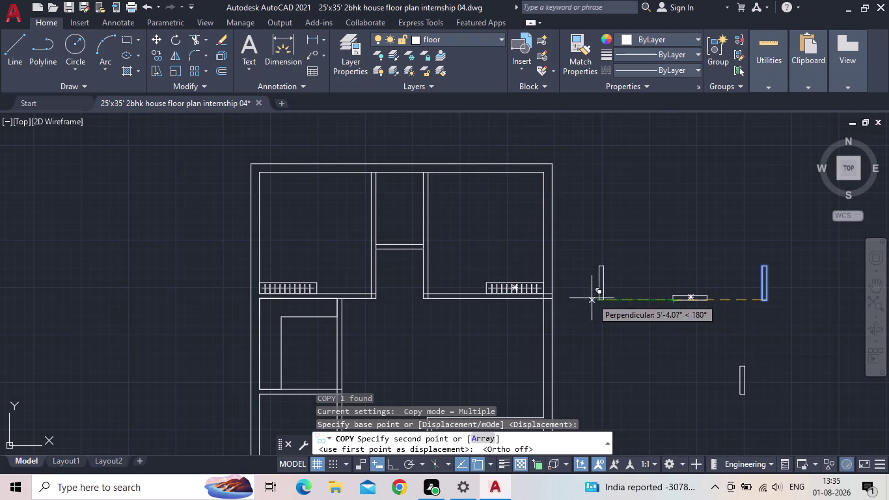
scroll(up, 3)
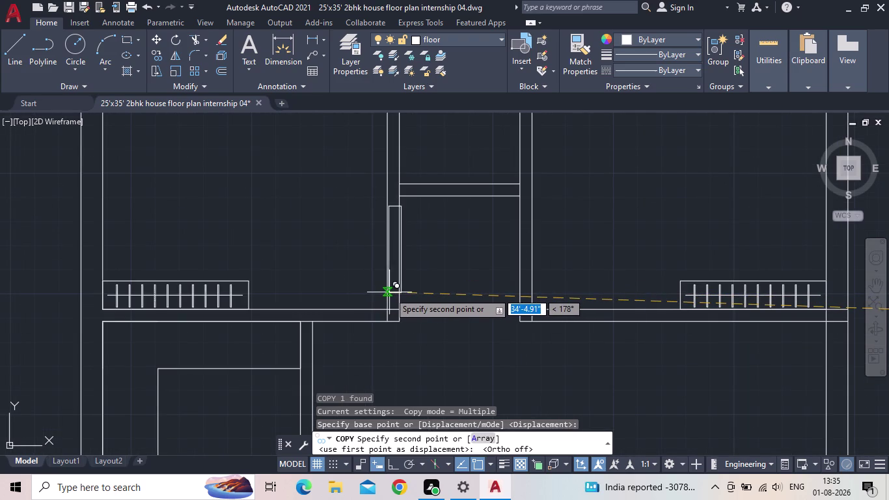
scroll(up, 3)
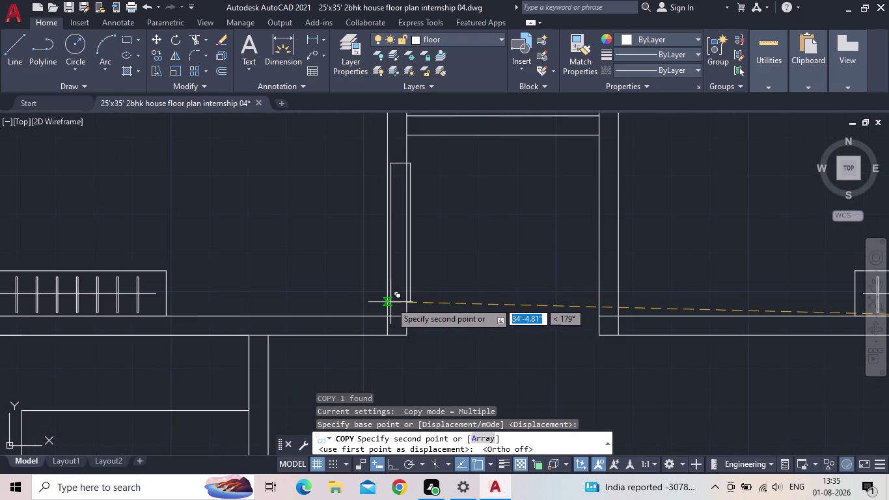
middle_click(388, 315)
scroll(up, 3)
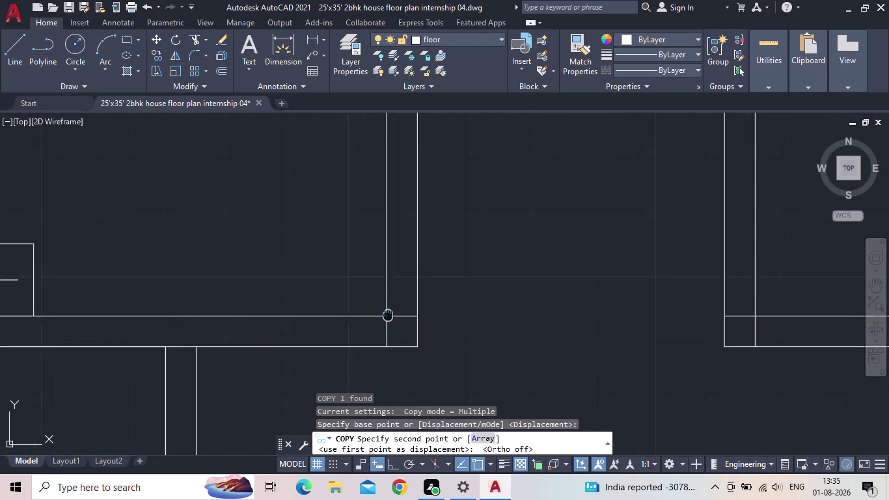
scroll(up, 3)
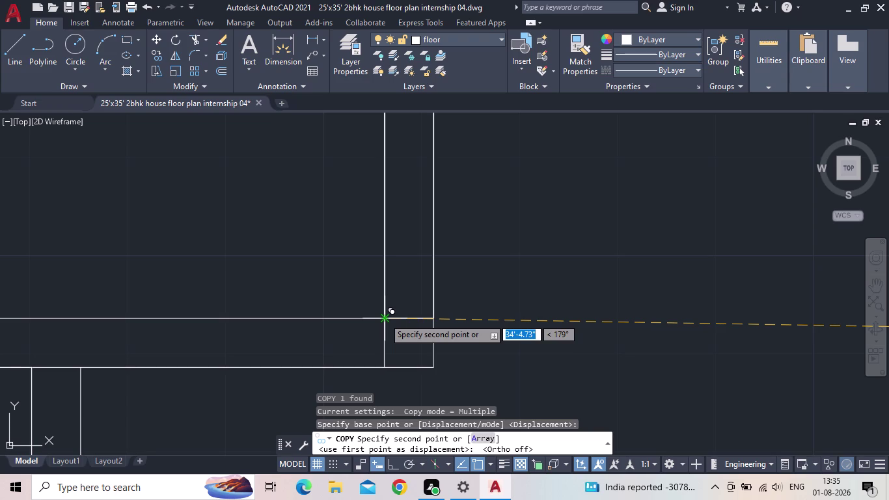
scroll(down, 3)
scroll(up, 3)
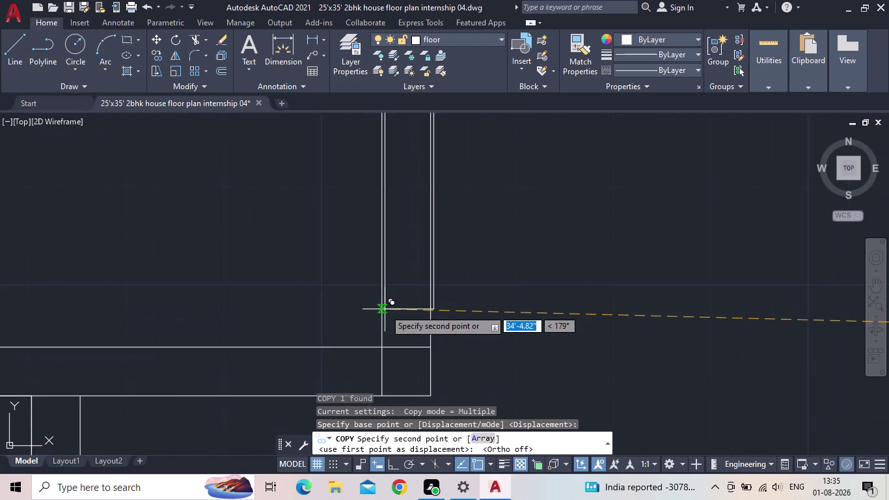
scroll(up, 3)
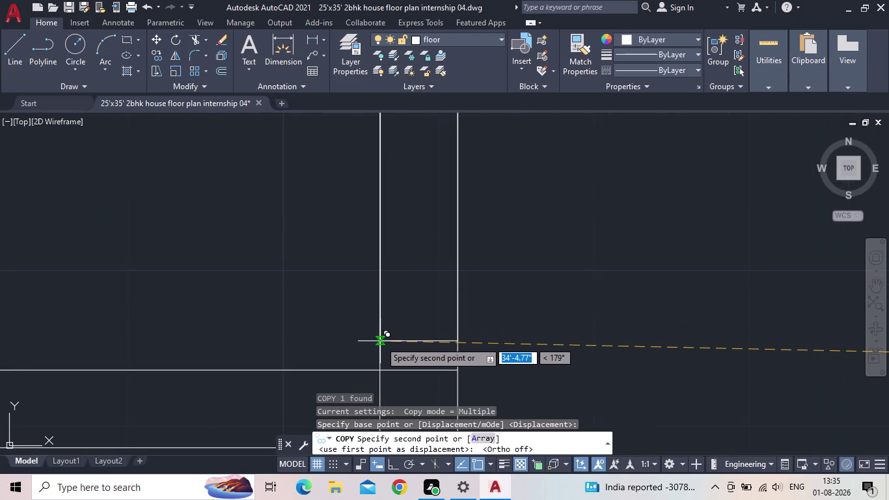
scroll(up, 3)
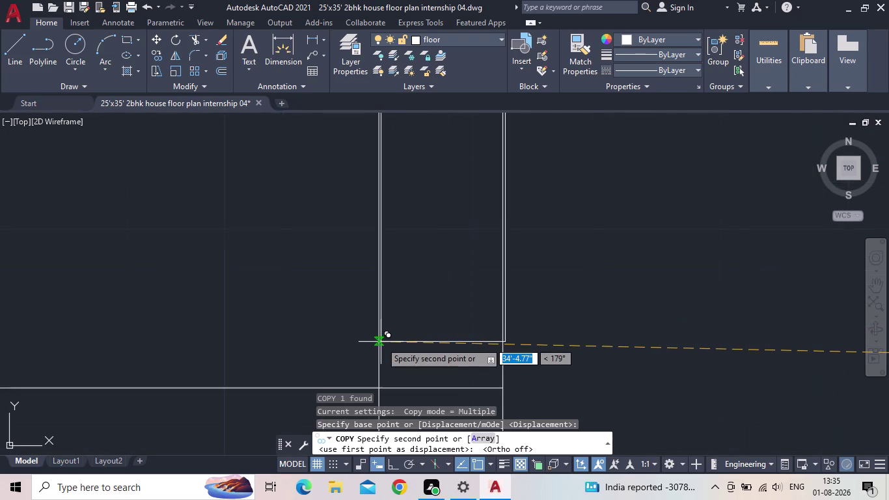
scroll(down, 3)
scroll(down, 3)
scroll(down, 3)
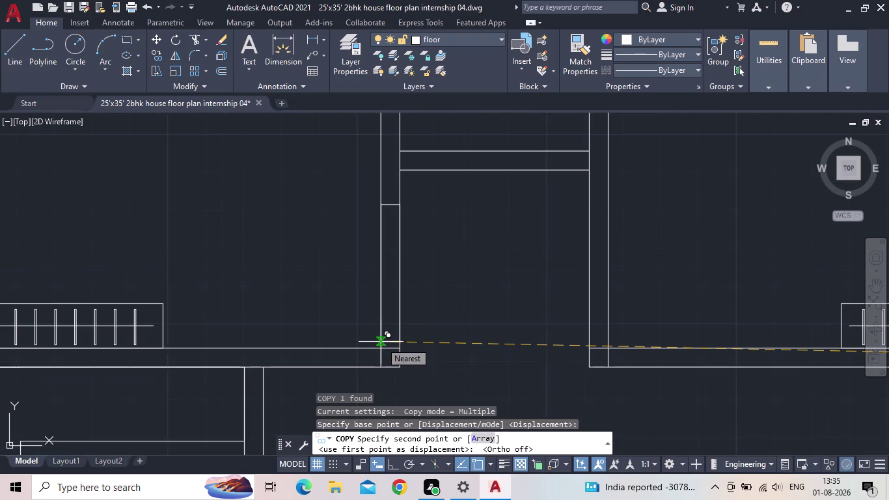
scroll(up, 3)
scroll(up, 3)
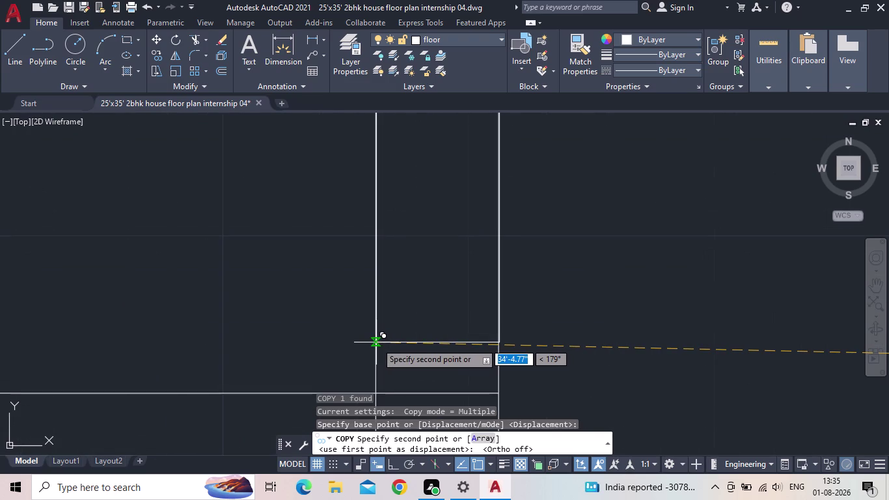
scroll(up, 3)
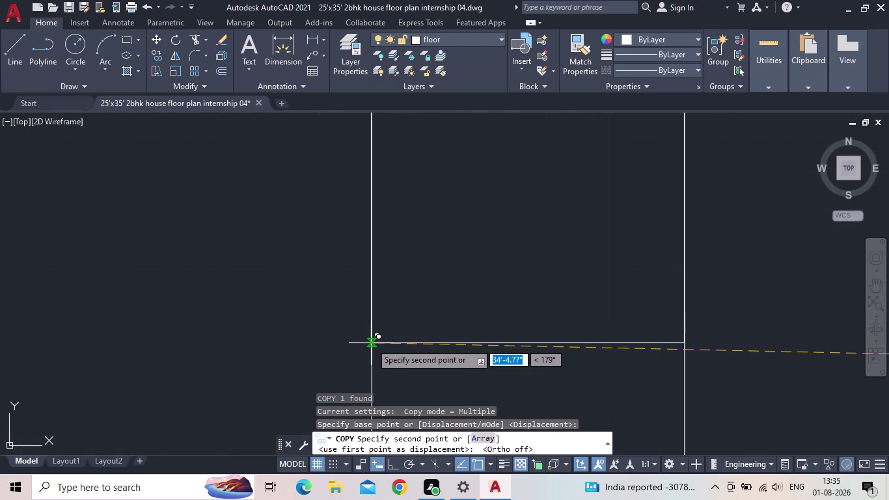
Place the first rectangle copy inside the wall, then move to the next wall location.
click(371, 343)
scroll(down, 3)
scroll(down, 3)
middle_drag(551, 303, 555, 308)
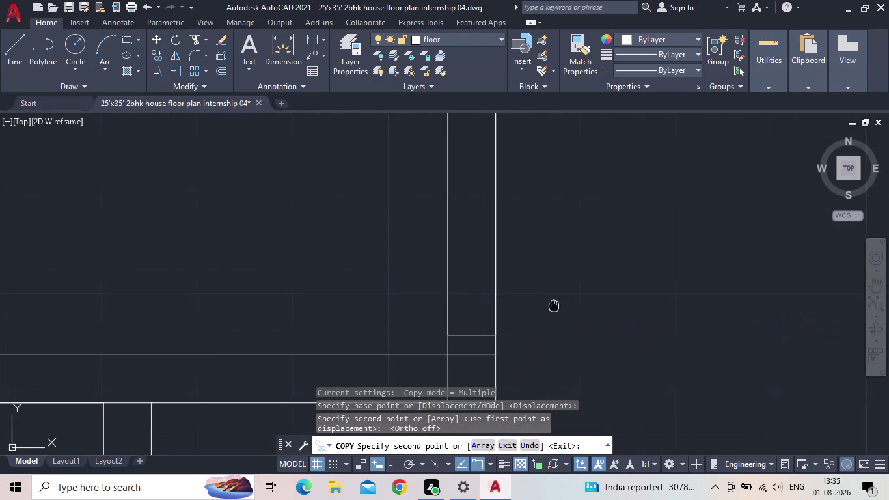
middle_drag(555, 308, 561, 353)
scroll(down, 3)
middle_drag(638, 378, 523, 316)
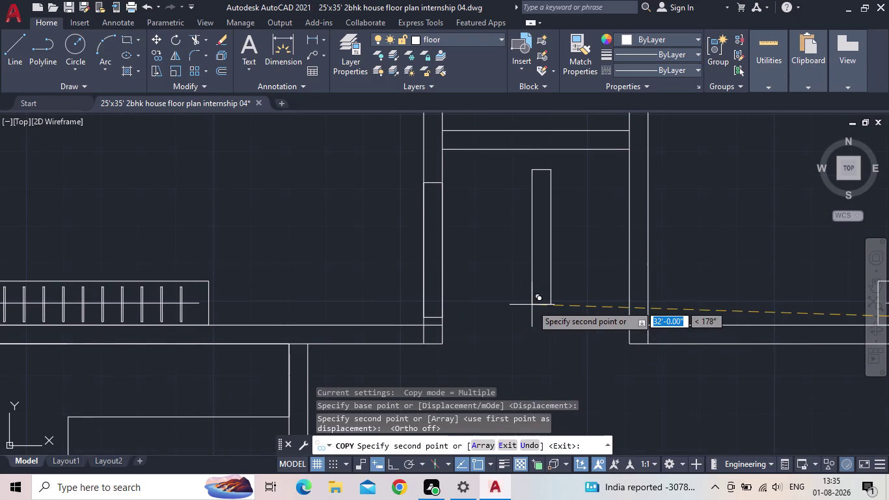
middle_drag(536, 303, 483, 314)
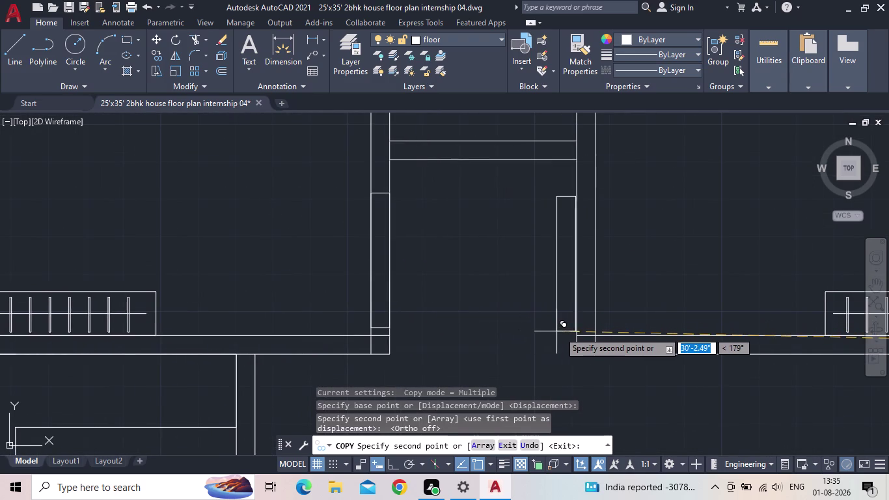
scroll(up, 3)
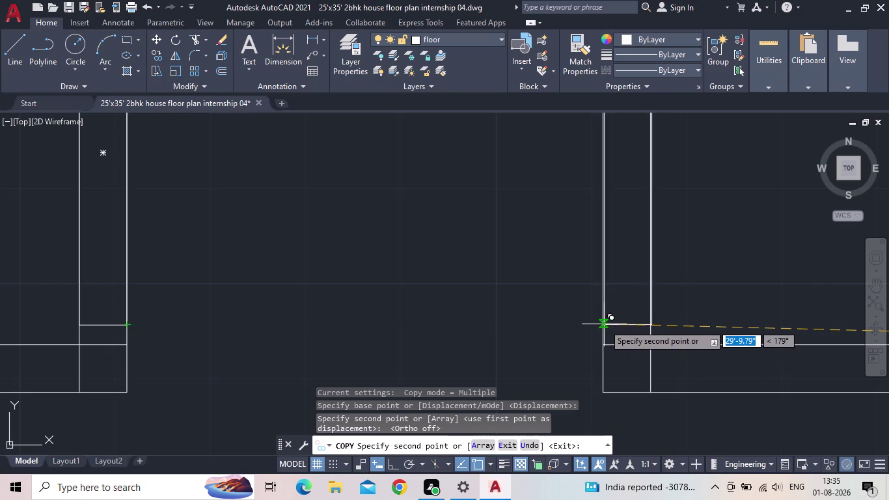
scroll(up, 3)
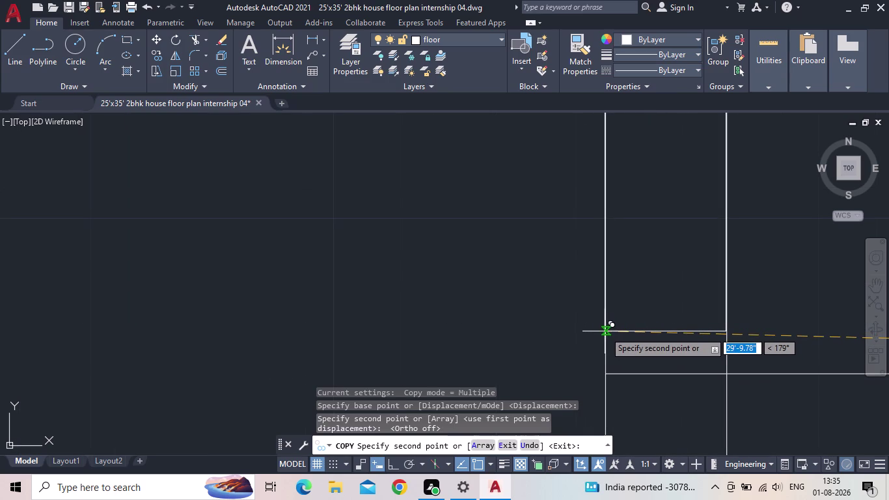
Place another copy within the wall, review the whole plan, and end COPY.
click(605, 332)
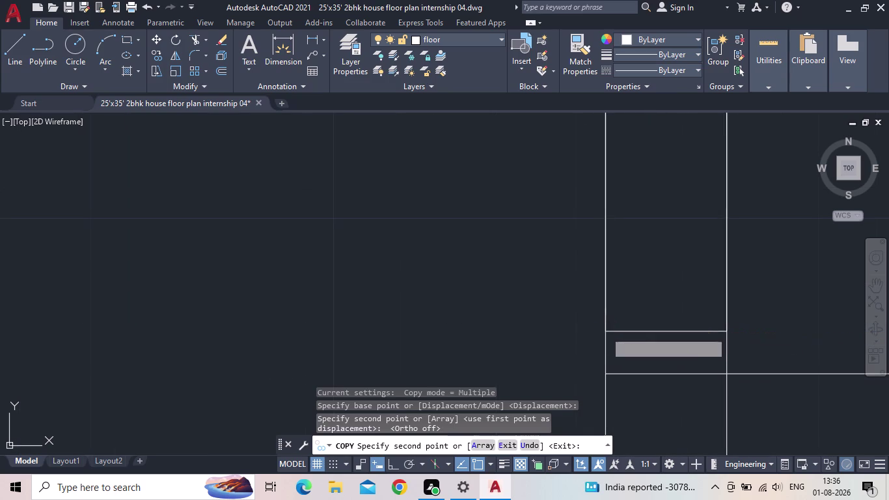
scroll(down, 3)
scroll(down, 3)
middle_drag(293, 293, 389, 356)
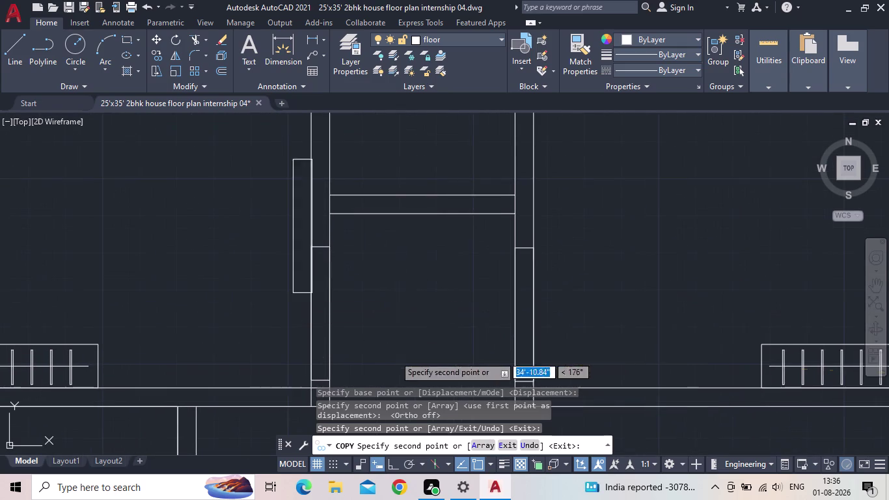
scroll(down, 3)
middle_drag(612, 313, 612, 295)
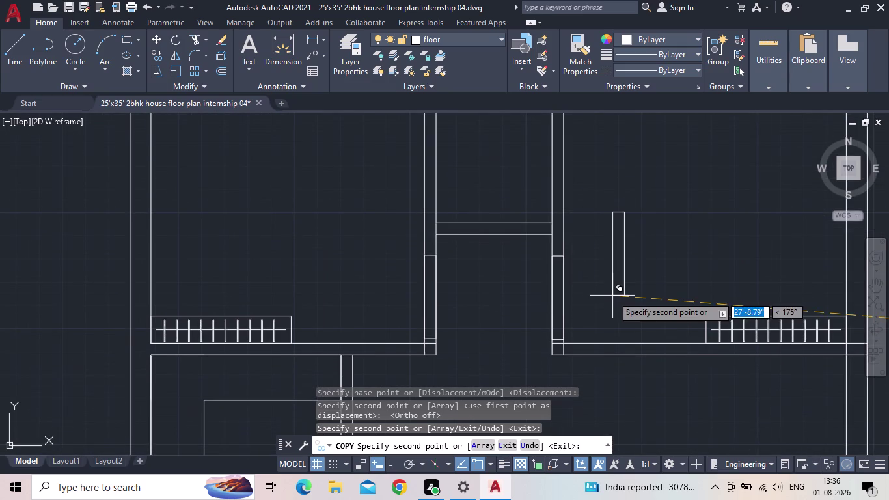
scroll(down, 3)
middle_drag(596, 368, 591, 332)
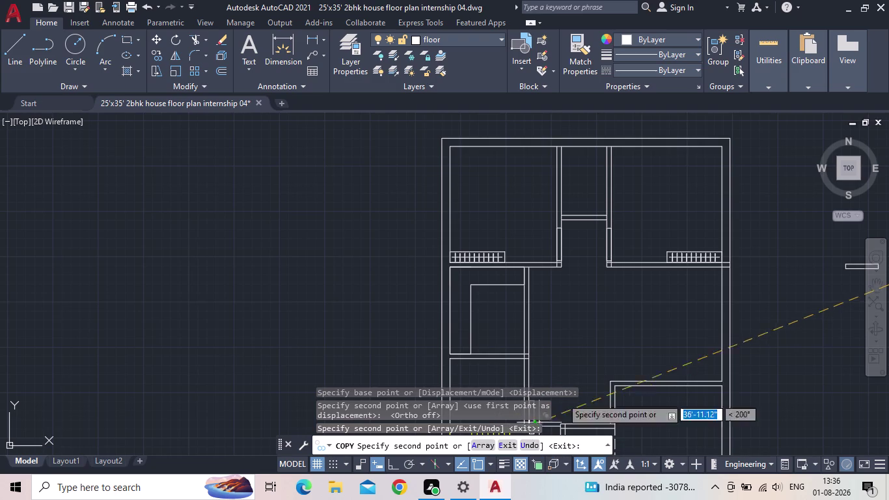
middle_drag(800, 286, 622, 303)
key(Escape)
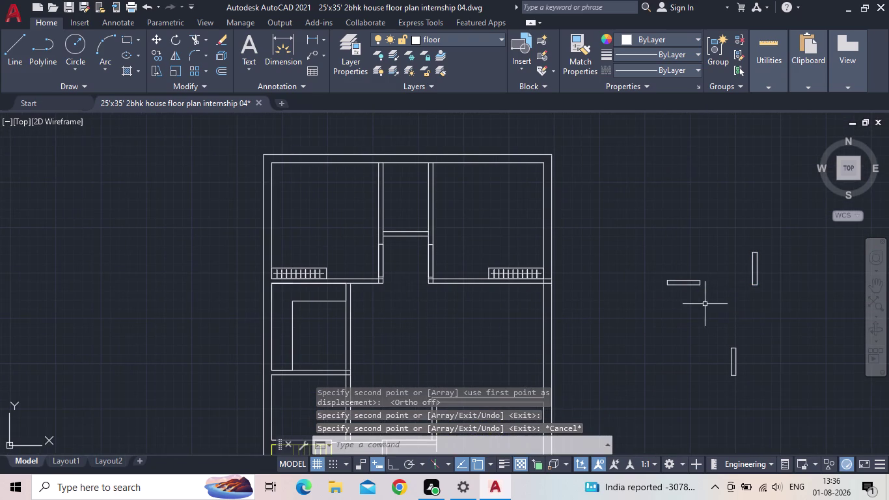
click(715, 304)
click(627, 271)
key(c)
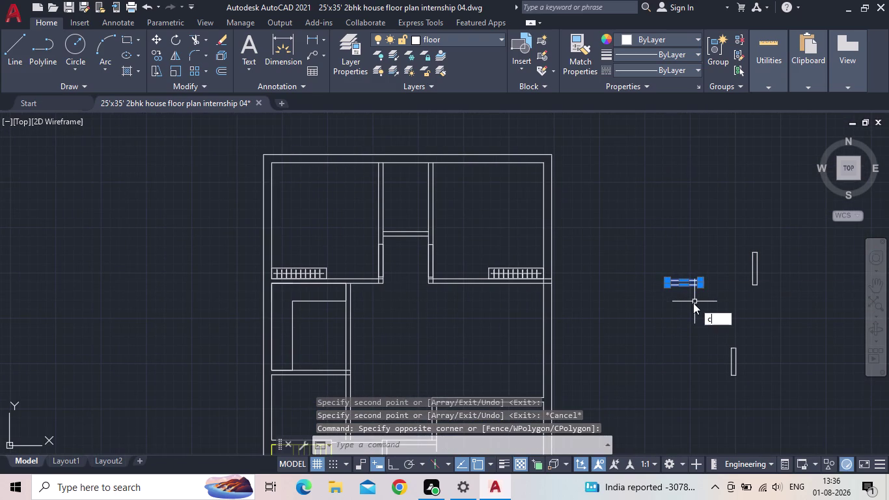
key(o)
key(Return)
scroll(up, 3)
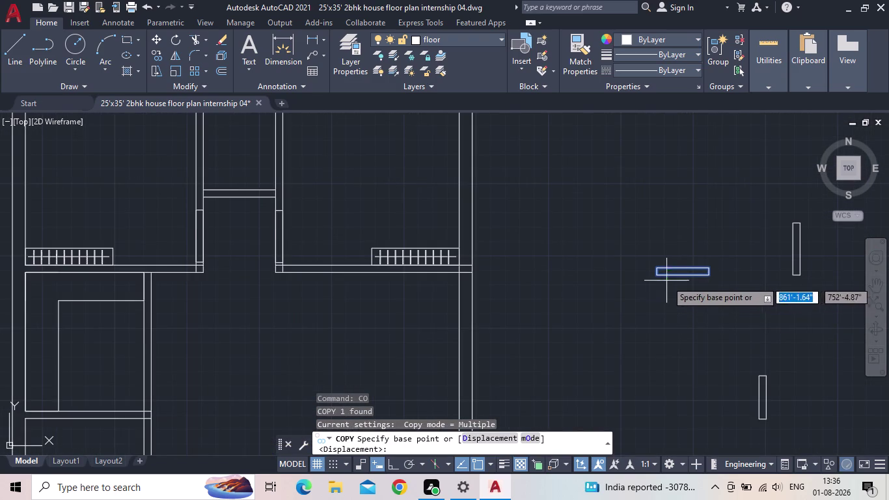
scroll(up, 3)
click(655, 274)
scroll(up, 3)
middle_drag(470, 287, 477, 283)
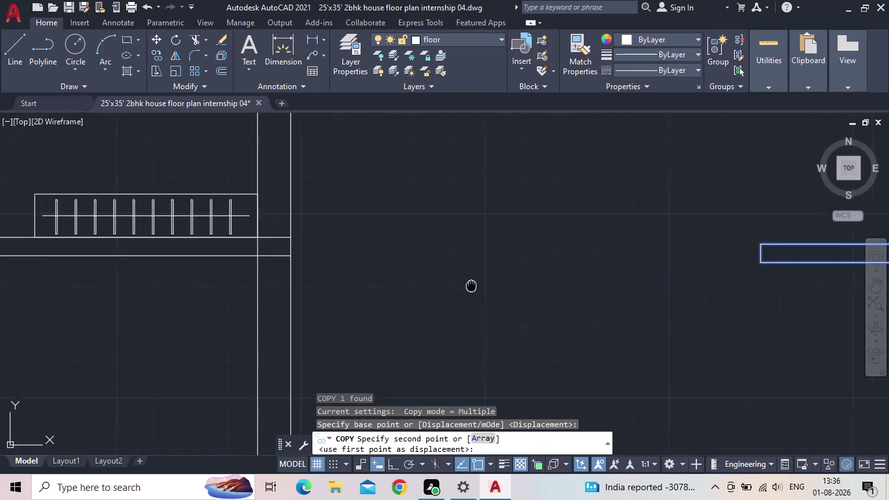
middle_drag(476, 282, 546, 236)
scroll(down, 3)
middle_drag(402, 310, 528, 250)
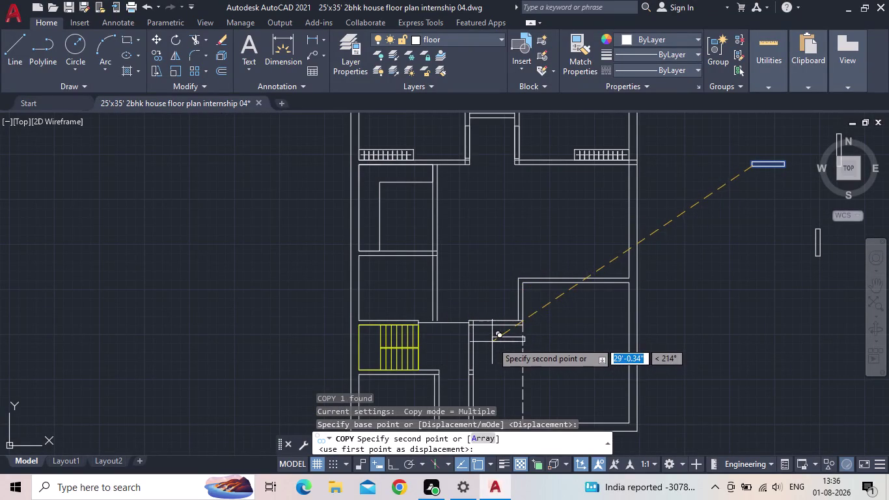
middle_drag(492, 342, 481, 326)
scroll(up, 3)
scroll(up, 3)
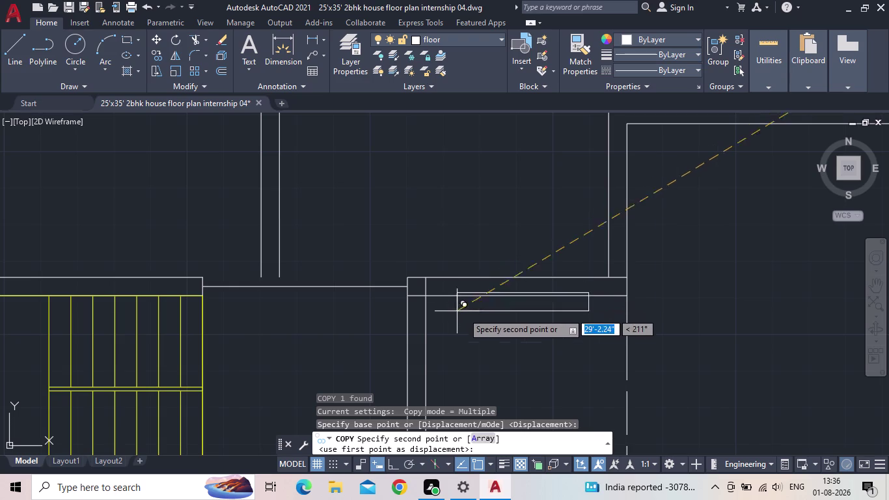
scroll(down, 3)
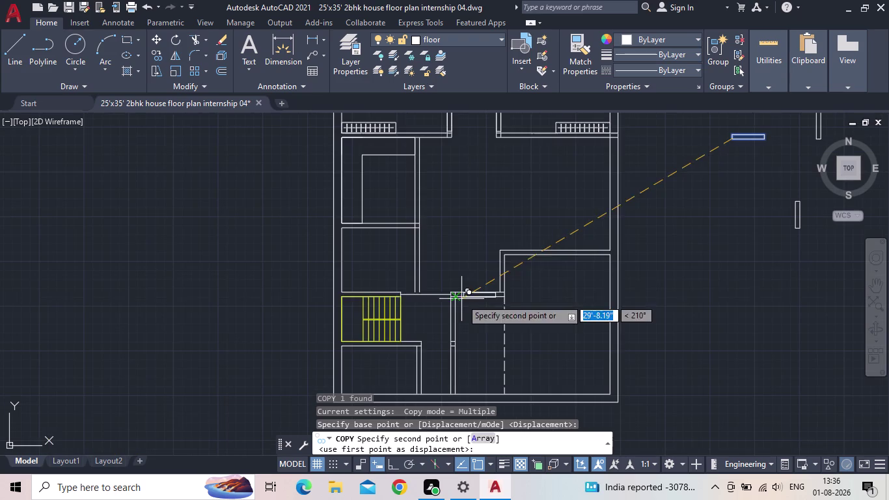
key(Escape)
middle_drag(651, 250, 546, 309)
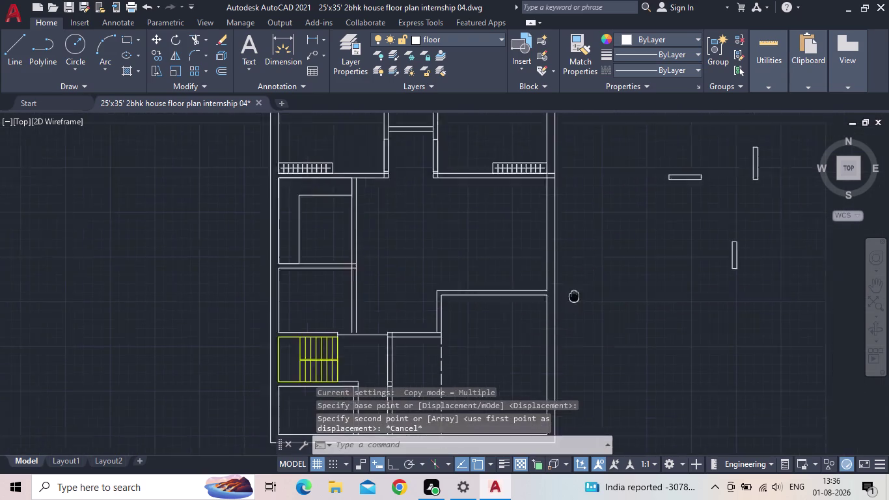
middle_drag(546, 310, 530, 318)
scroll(down, 3)
Copy the loose vertical rectangle to a spot just left of the original.
scroll(up, 3)
drag(557, 313, 547, 301)
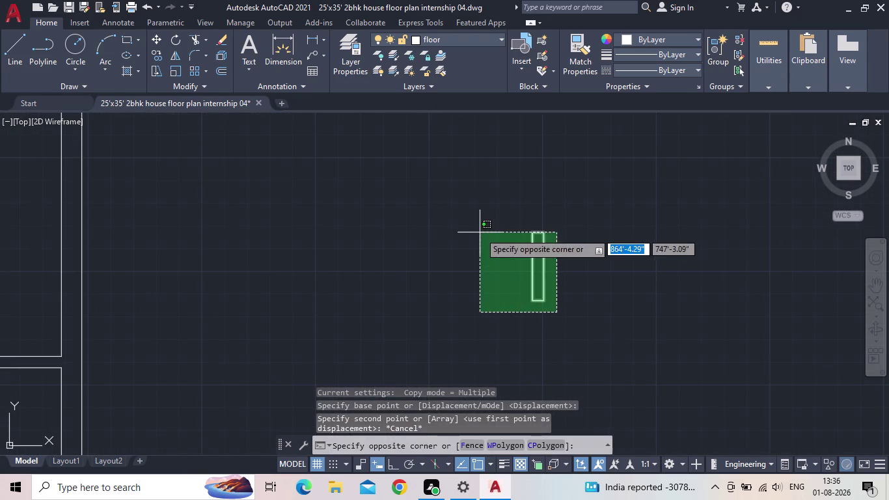
click(480, 232)
key(c)
key(o)
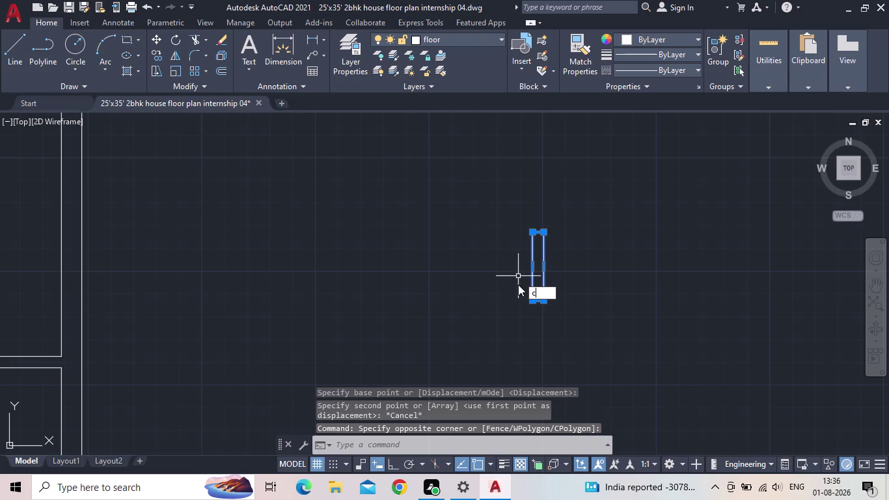
key(Return)
click(533, 299)
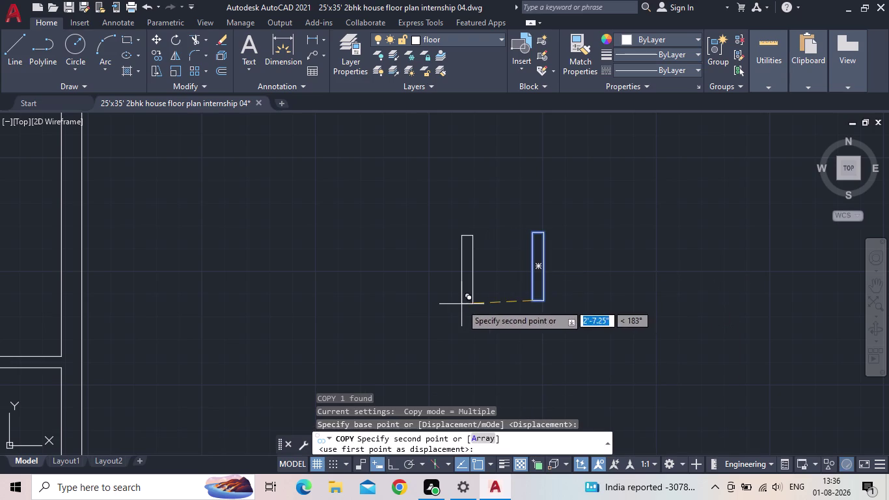
click(462, 304)
key(Escape)
Rotate the new copy 90° about its base so it lies horizontal.
drag(508, 333, 500, 321)
click(427, 226)
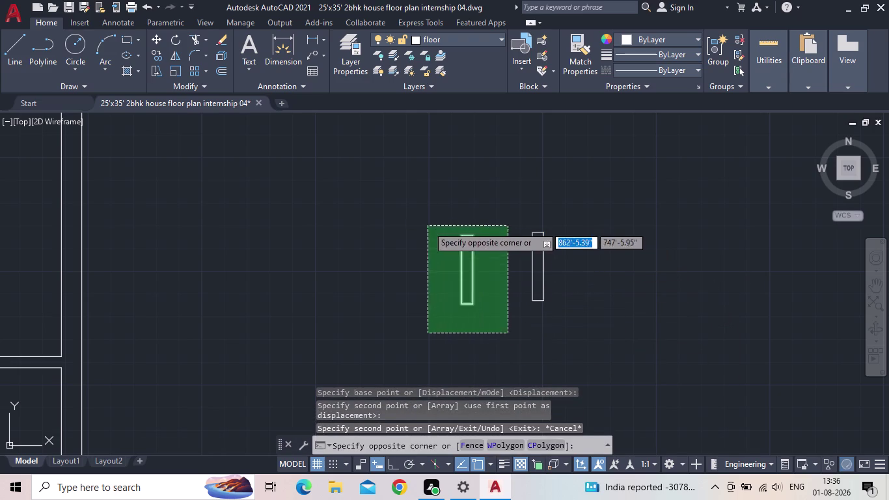
key(r)
key(o)
key(Return)
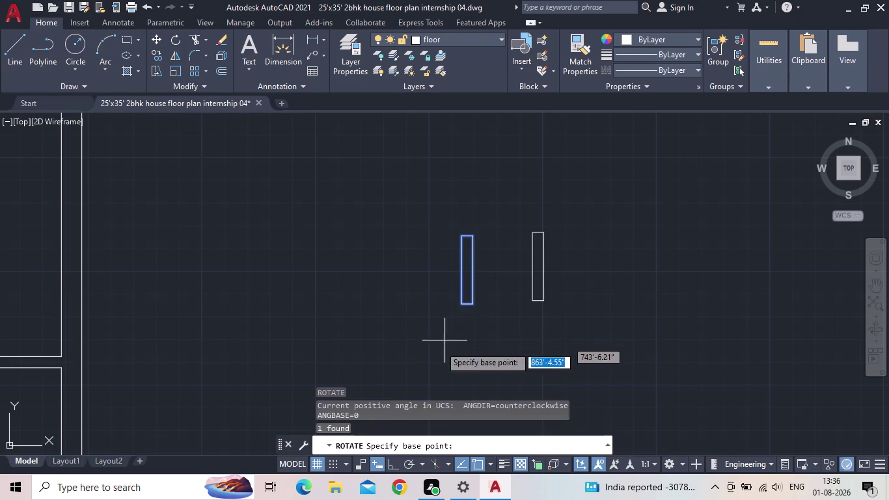
click(391, 466)
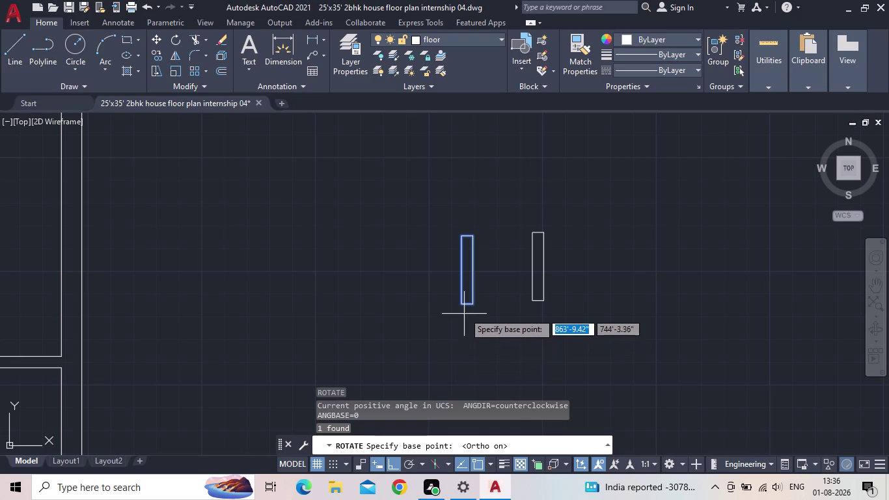
click(461, 305)
click(451, 230)
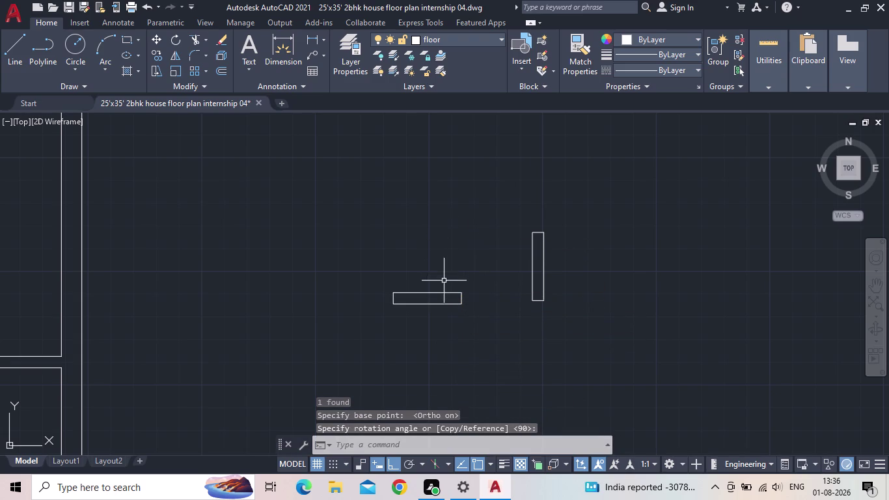
key(Escape)
drag(579, 326, 571, 319)
click(515, 251)
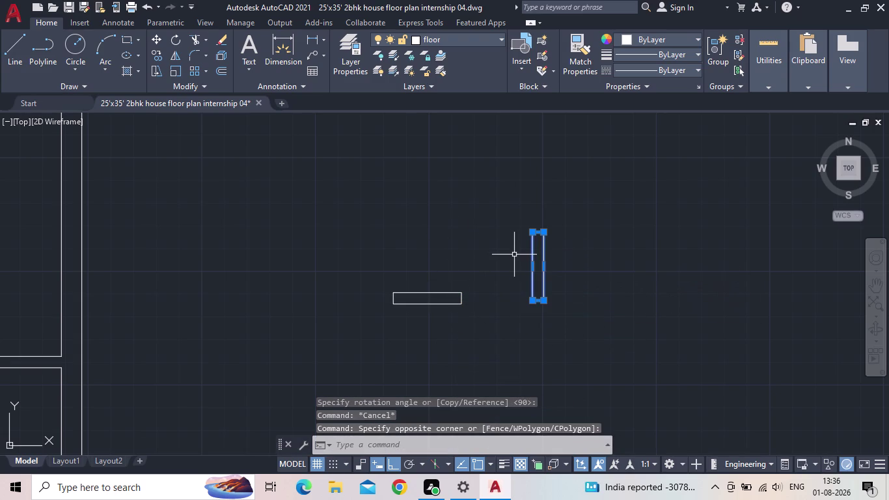
key(Escape)
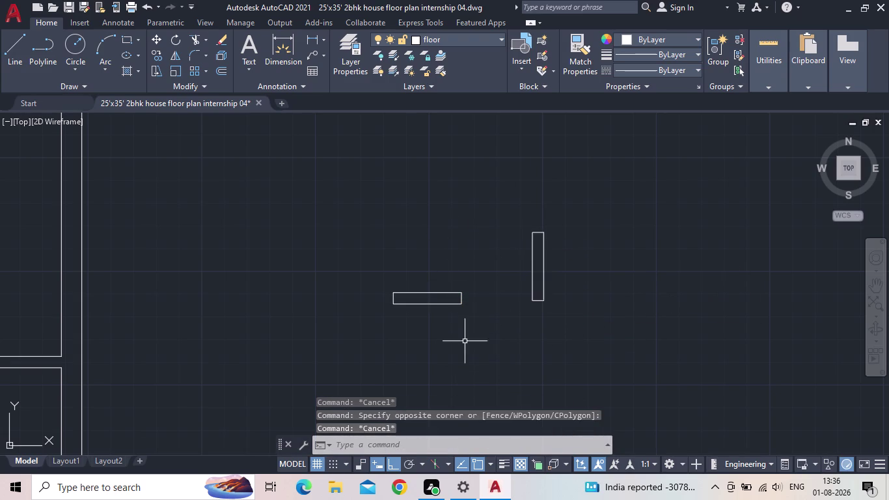
Copy the horizontal rectangle onto a wall line of the floor plan.
drag(453, 351, 438, 314)
click(387, 233)
key(c)
key(o)
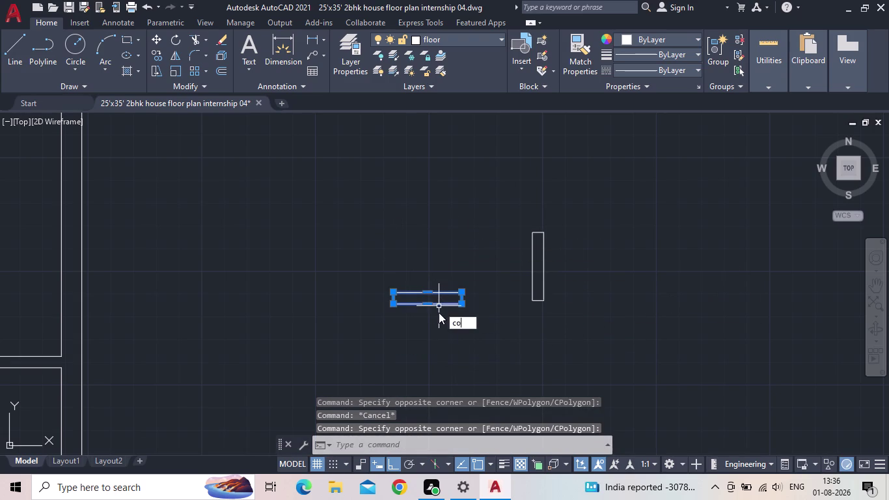
key(Return)
click(395, 303)
middle_drag(295, 268, 485, 255)
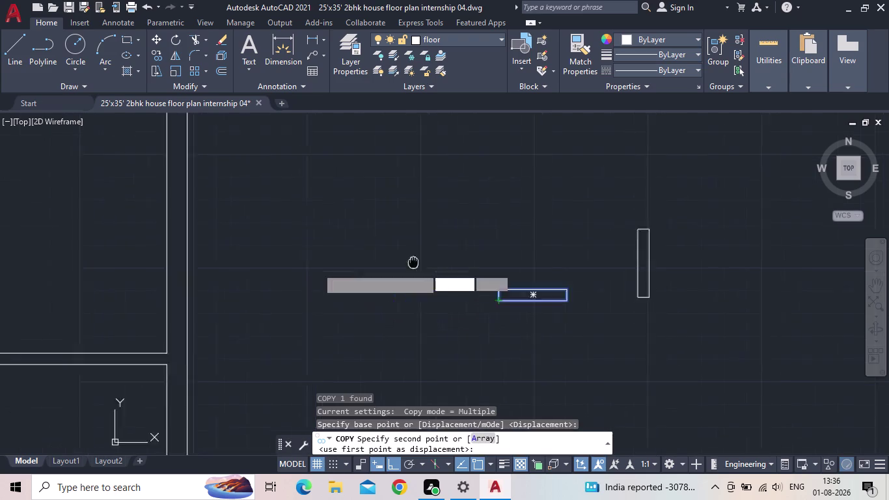
middle_drag(486, 256, 632, 250)
scroll(down, 3)
click(392, 464)
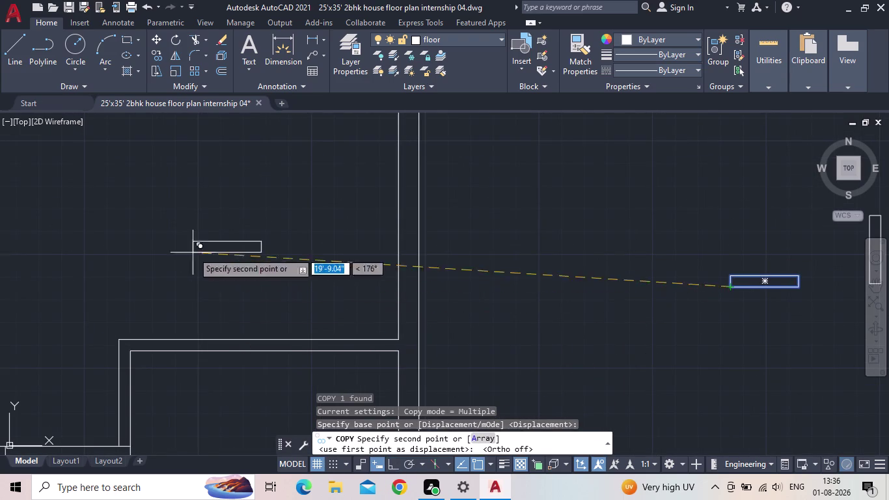
middle_drag(207, 247, 419, 239)
scroll(down, 3)
middle_drag(332, 257, 261, 413)
scroll(down, 3)
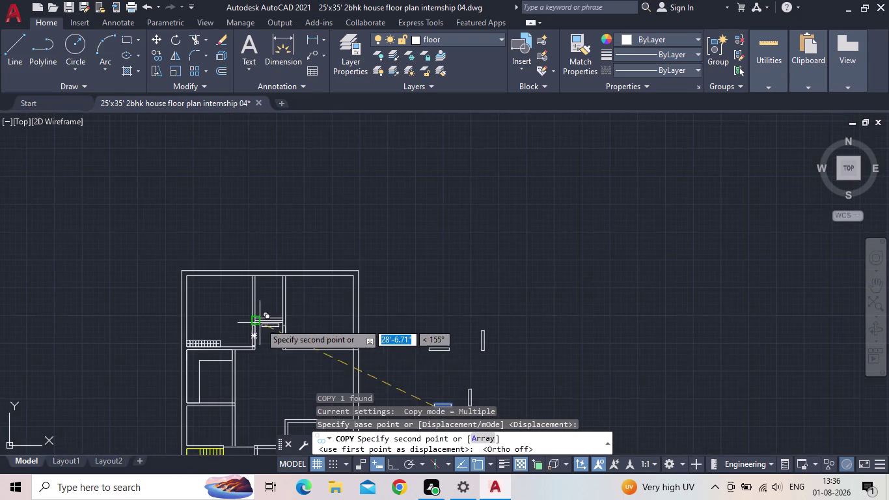
scroll(up, 3)
scroll(up, 3)
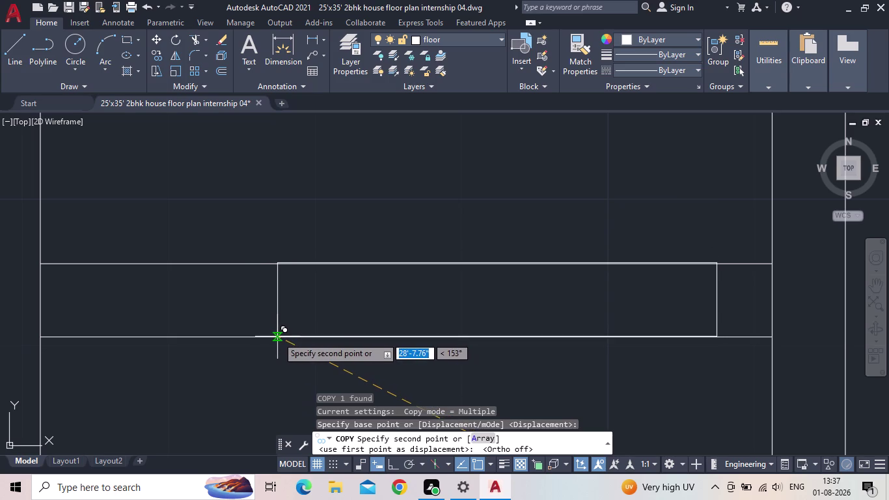
click(277, 336)
Place a second copy on a wall near the lower rooms by the stairs, then stop copying.
middle_drag(214, 305, 298, 269)
scroll(down, 3)
scroll(down, 3)
middle_drag(308, 318, 328, 251)
middle_drag(330, 311, 346, 246)
scroll(down, 3)
middle_drag(346, 291, 348, 289)
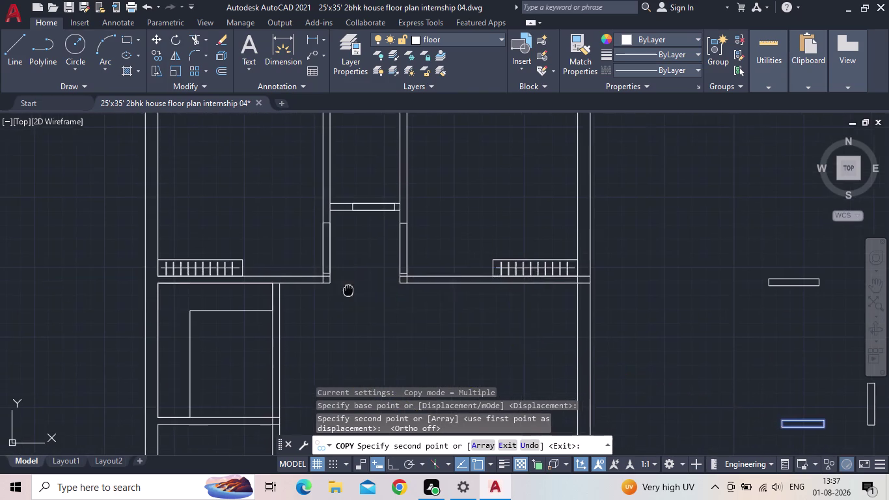
middle_drag(348, 289, 378, 217)
scroll(down, 3)
middle_drag(390, 296, 417, 193)
scroll(up, 3)
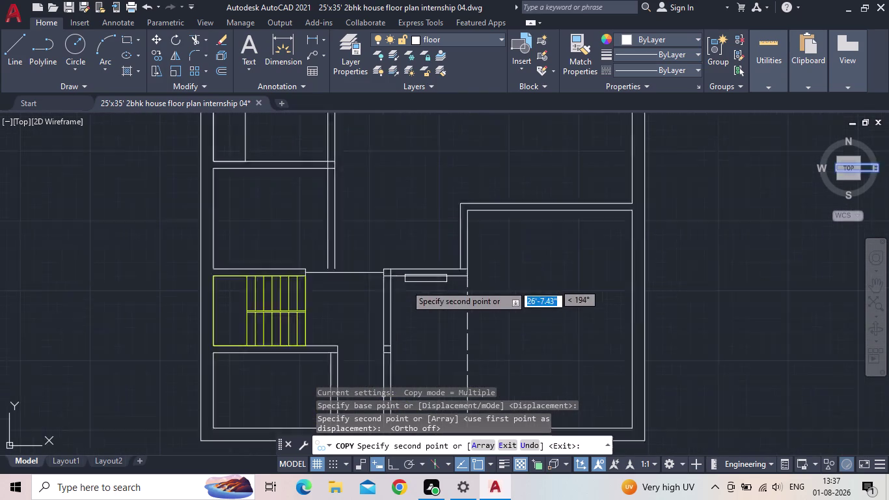
scroll(up, 3)
scroll(up, 3)
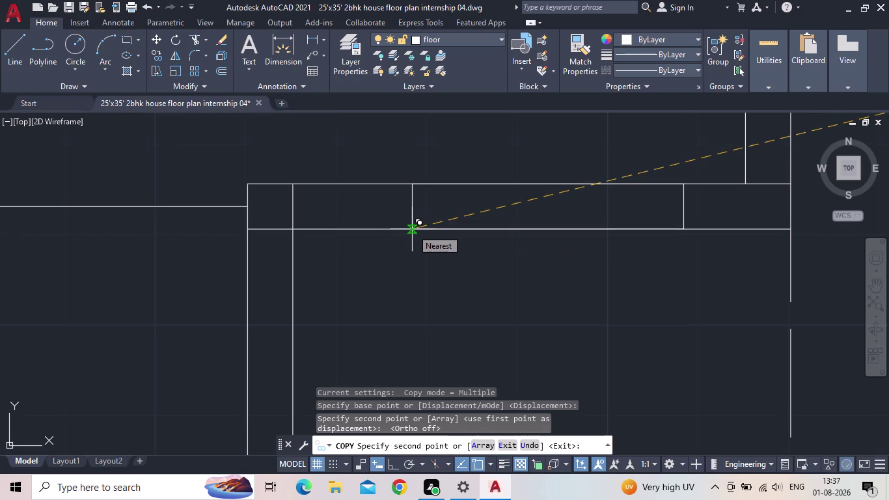
click(412, 229)
scroll(down, 3)
middle_drag(428, 271, 448, 230)
scroll(down, 3)
middle_drag(448, 284, 478, 194)
scroll(down, 3)
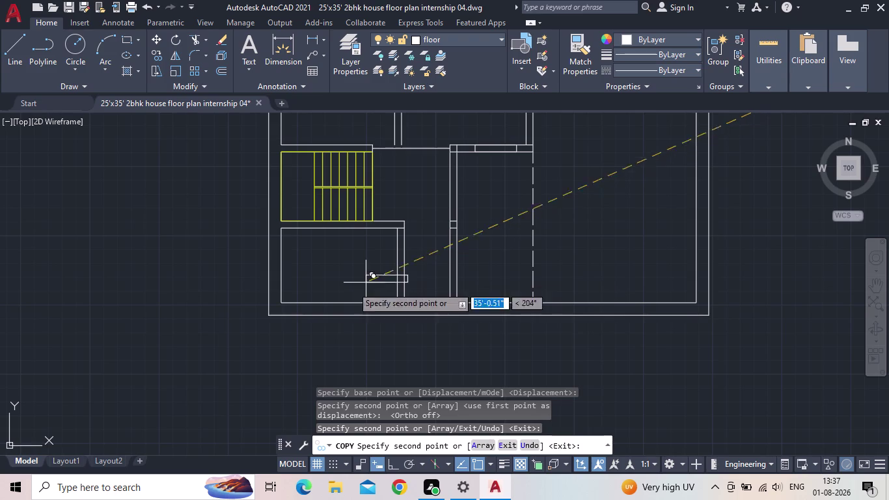
scroll(down, 3)
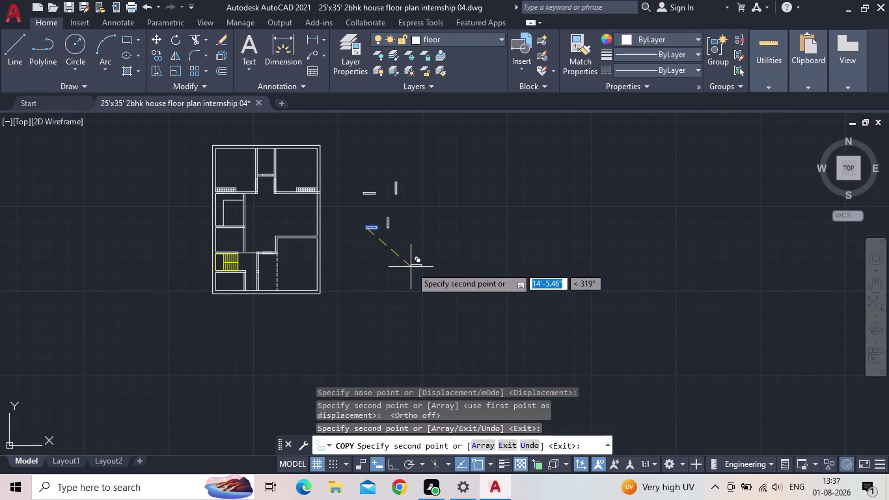
key(Escape)
scroll(up, 3)
click(400, 227)
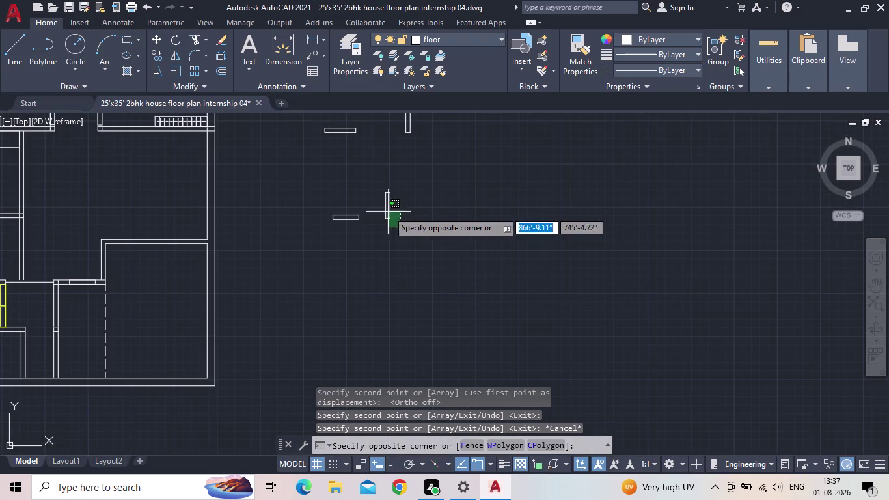
Copy the upright frame rectangle into a vertical wall beside the staircase room.
click(381, 184)
scroll(up, 3)
key(x)
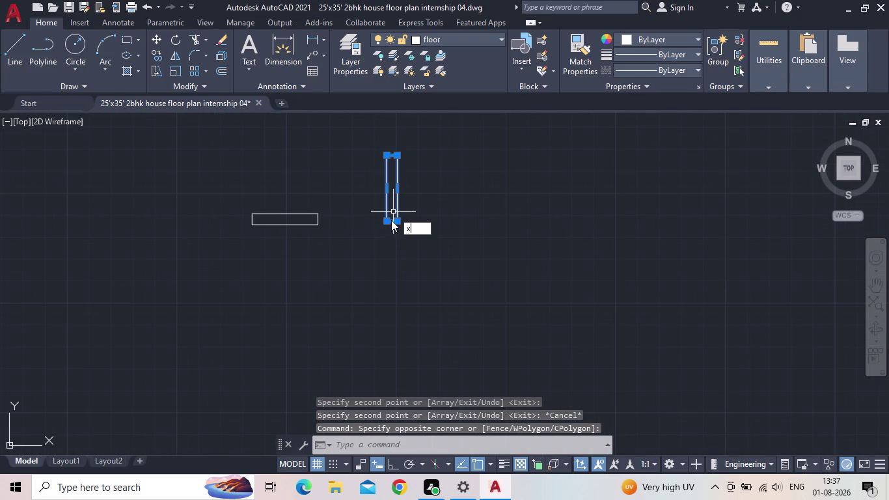
key(BackSpace)
key(c)
key(o)
key(Return)
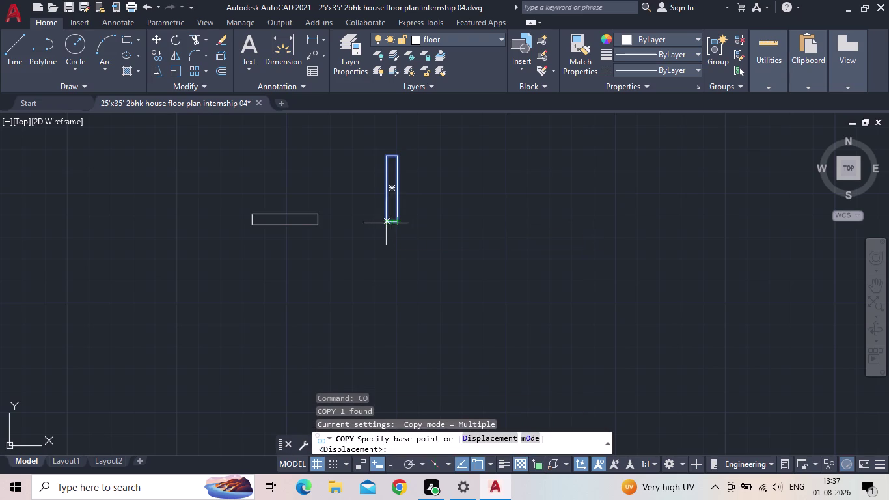
click(386, 158)
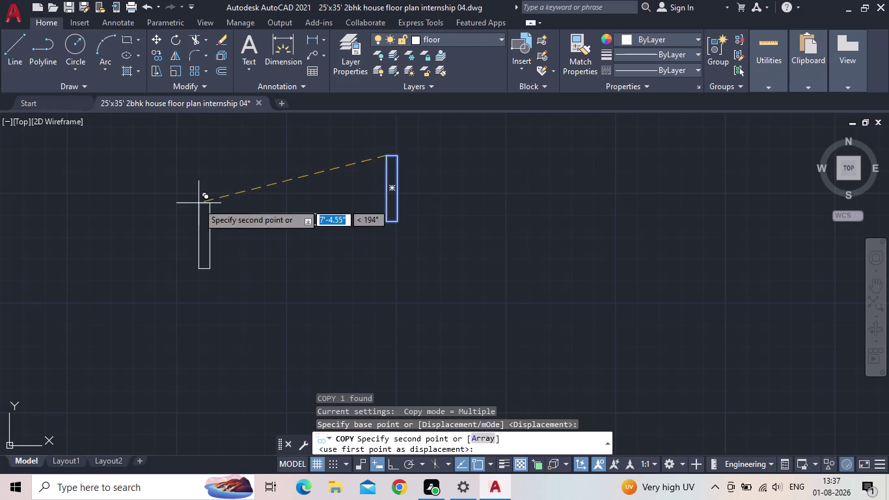
middle_drag(217, 203, 591, 198)
scroll(down, 3)
scroll(up, 3)
scroll(up, 3)
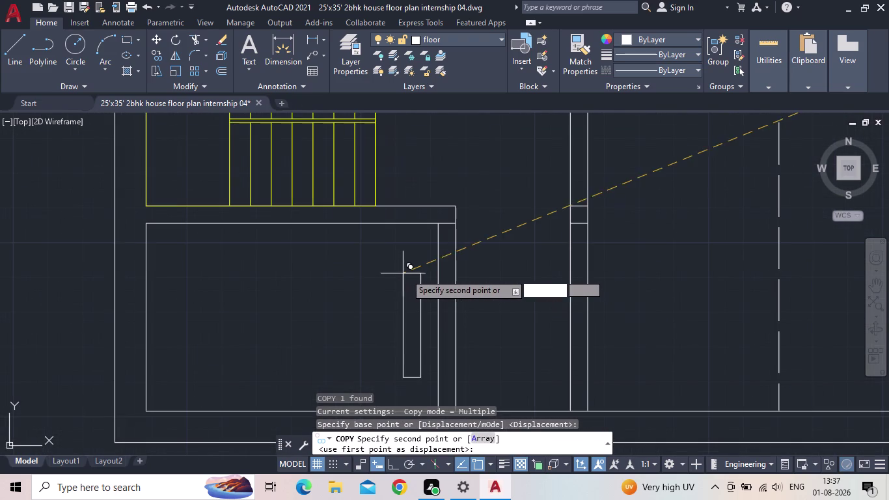
scroll(up, 3)
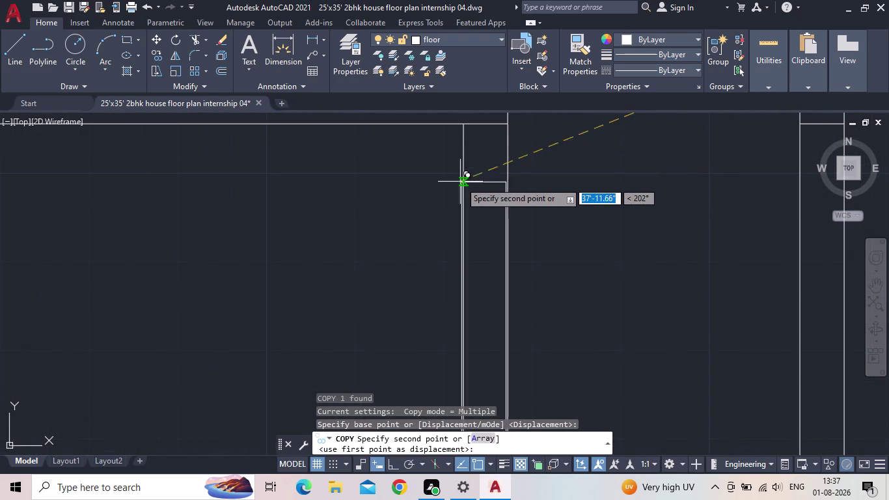
scroll(up, 3)
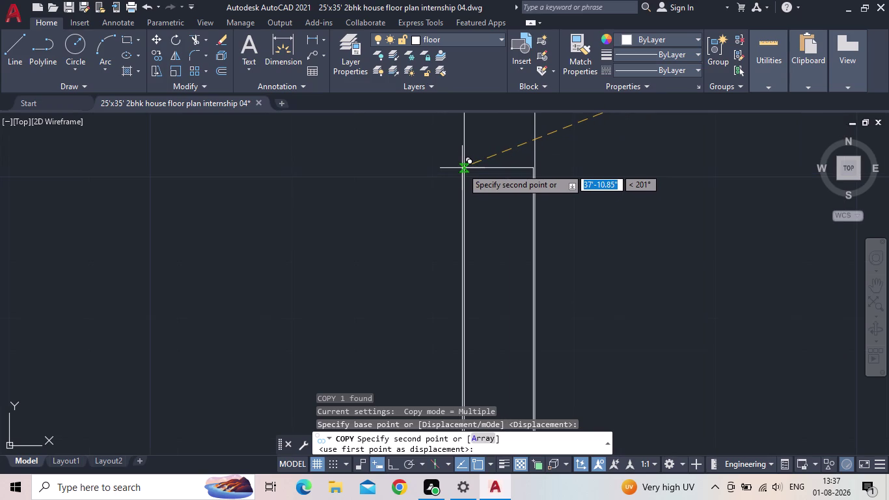
scroll(down, 3)
scroll(down, 3)
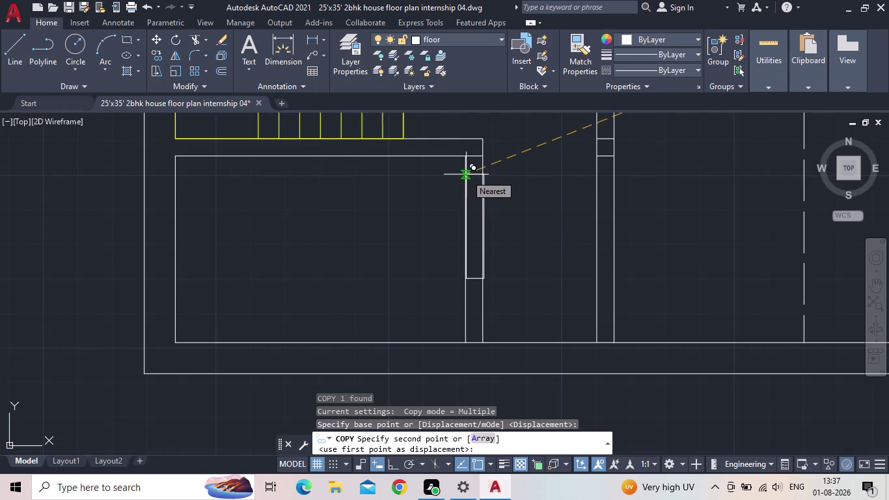
scroll(up, 3)
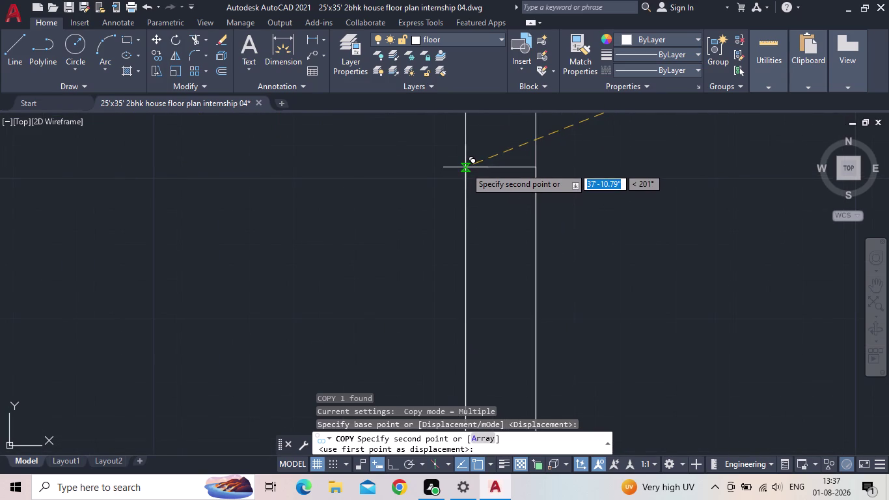
scroll(up, 3)
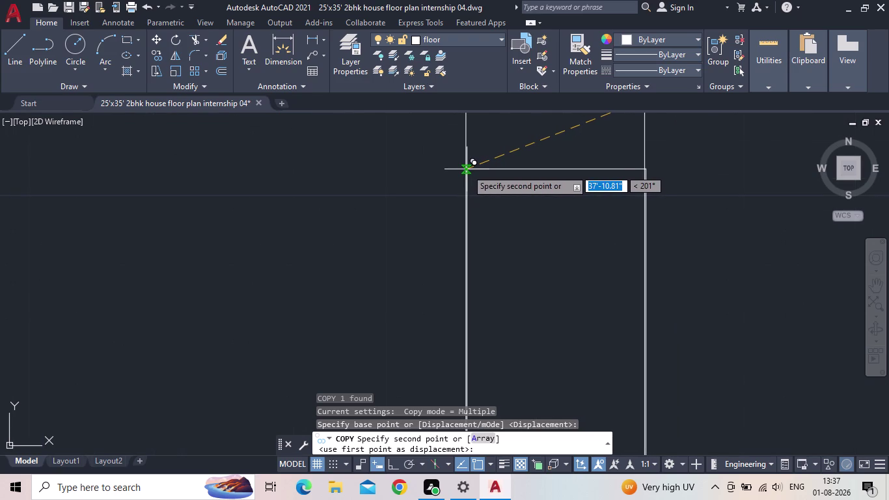
click(465, 169)
Place another frame copy in the next vertical wall, then end the copy command.
scroll(down, 3)
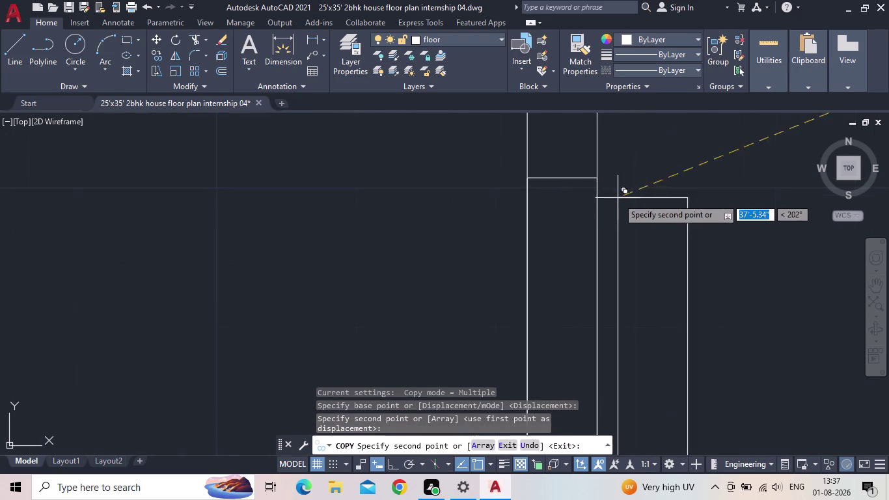
scroll(down, 3)
middle_drag(621, 203, 425, 192)
scroll(down, 3)
scroll(down, 3)
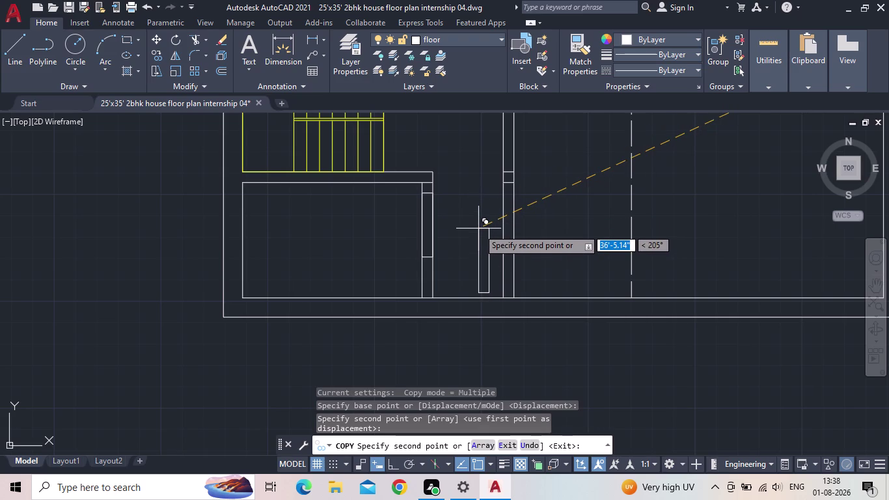
scroll(up, 3)
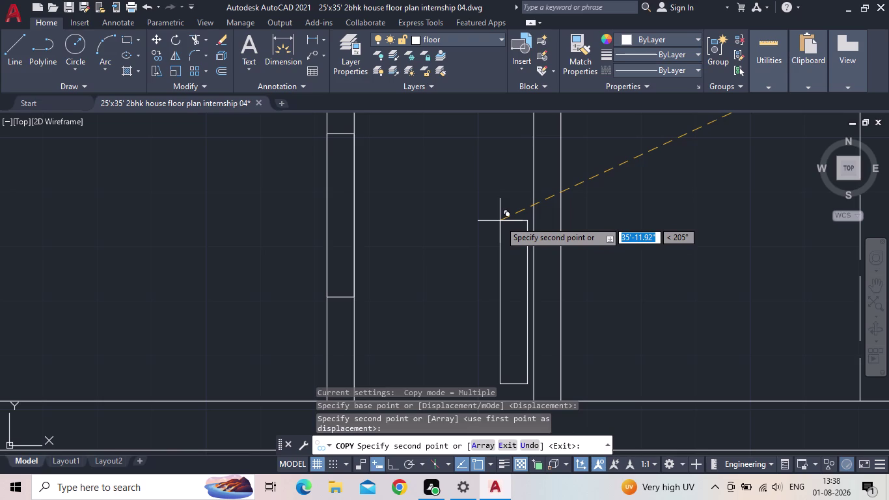
scroll(down, 3)
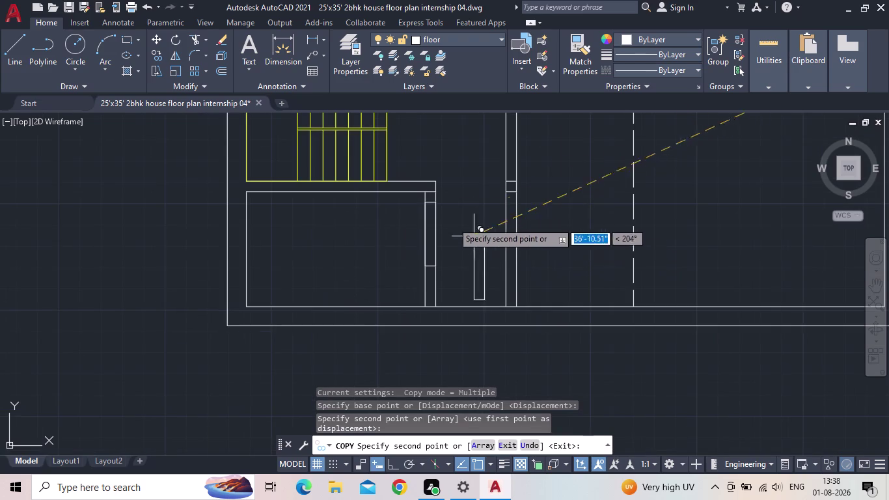
middle_drag(442, 216, 496, 234)
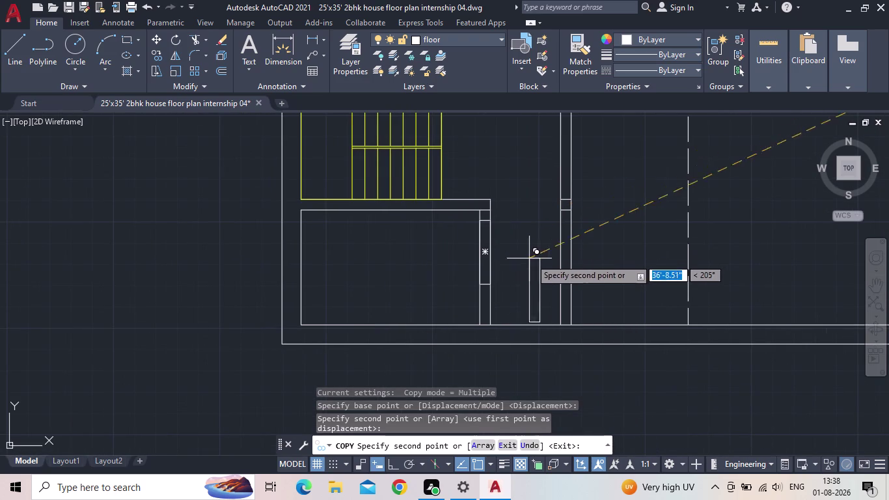
scroll(up, 3)
scroll(down, 3)
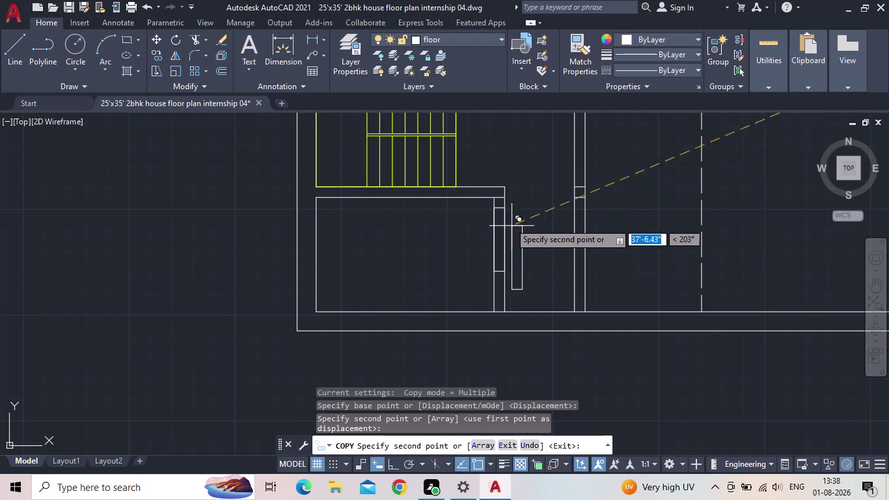
scroll(up, 3)
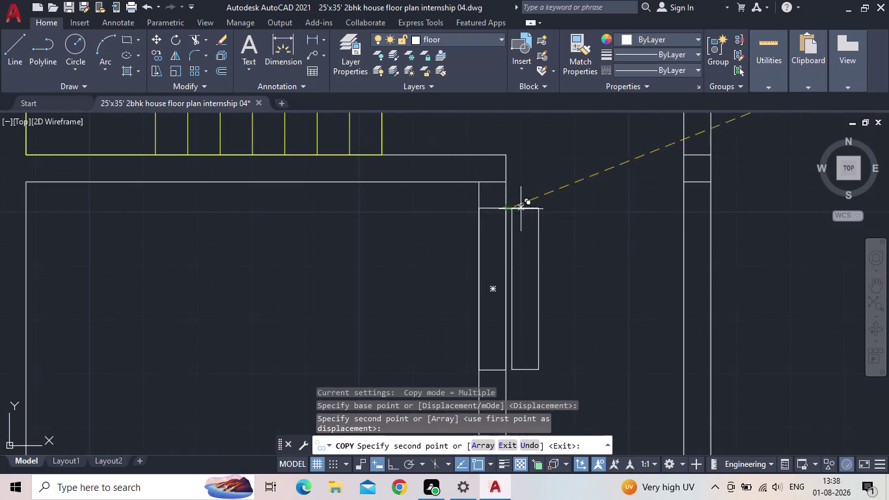
click(685, 210)
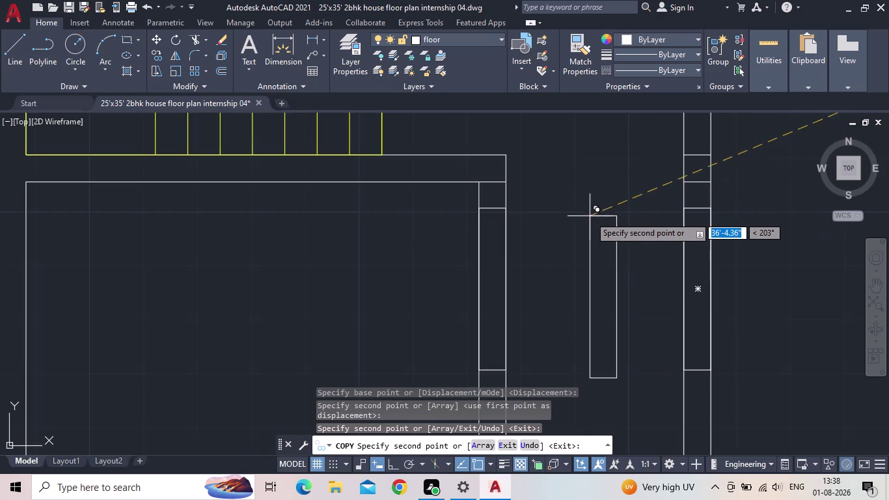
scroll(down, 3)
key(Escape)
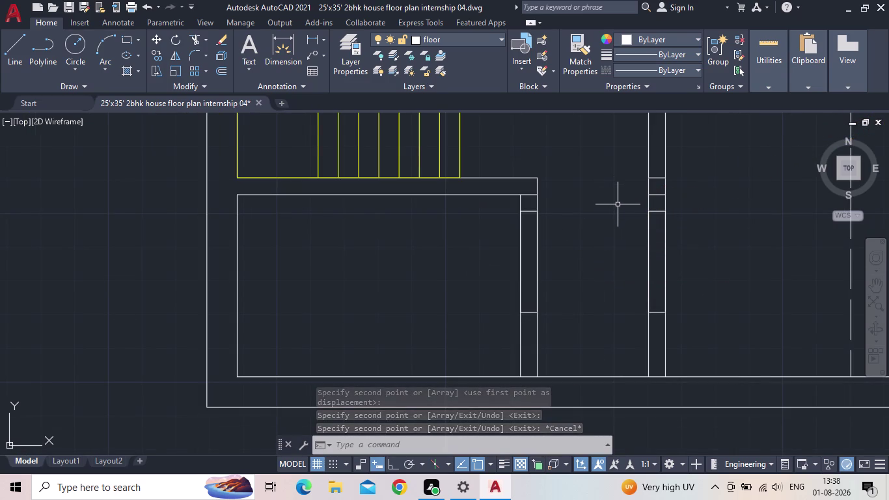
middle_drag(607, 216, 601, 294)
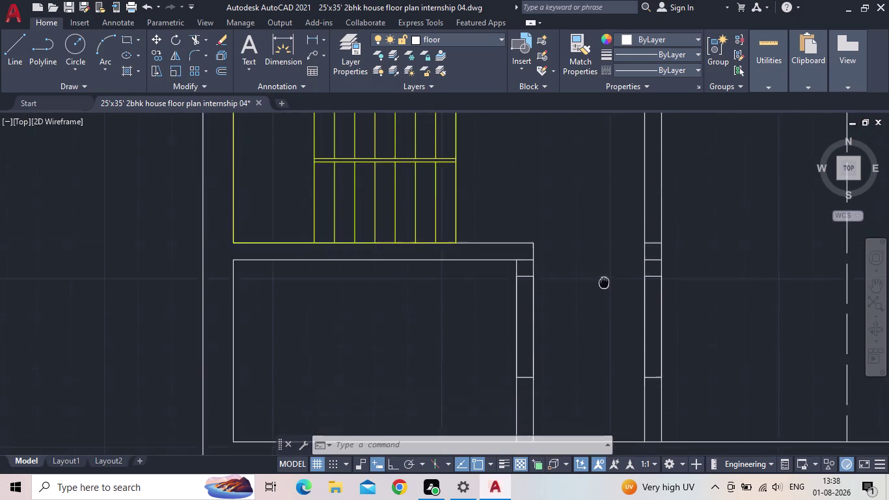
Copy the stray horizontal window rectangle onto an inner wall of the upper rooms.
middle_drag(601, 294, 600, 299)
scroll(down, 3)
scroll(down, 3)
scroll(up, 3)
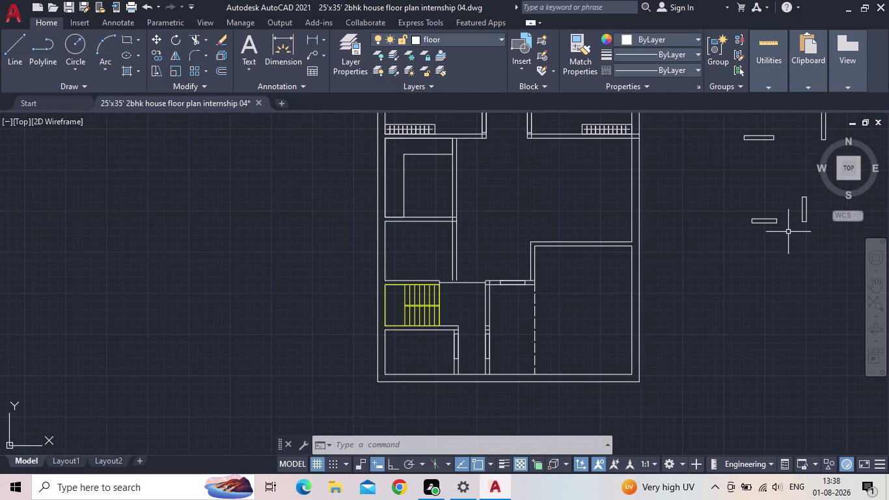
click(785, 233)
click(736, 205)
scroll(up, 3)
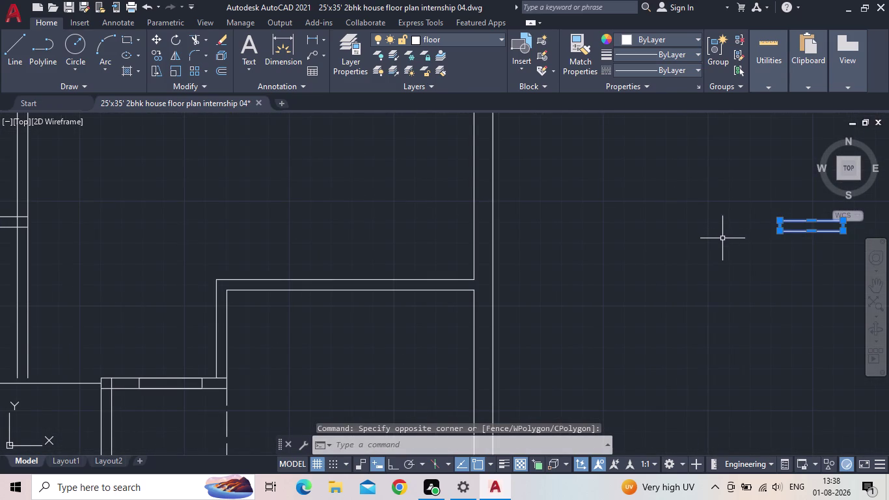
key(c)
key(o)
key(Return)
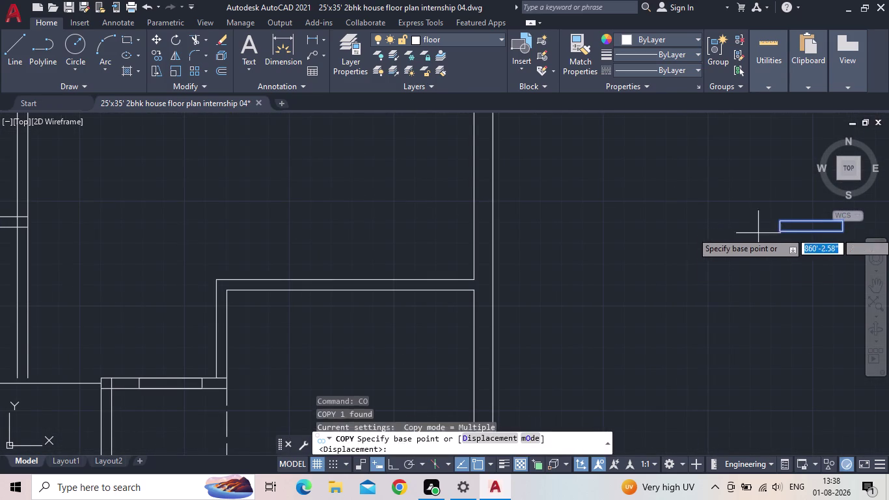
click(778, 232)
middle_drag(248, 218, 462, 219)
scroll(down, 3)
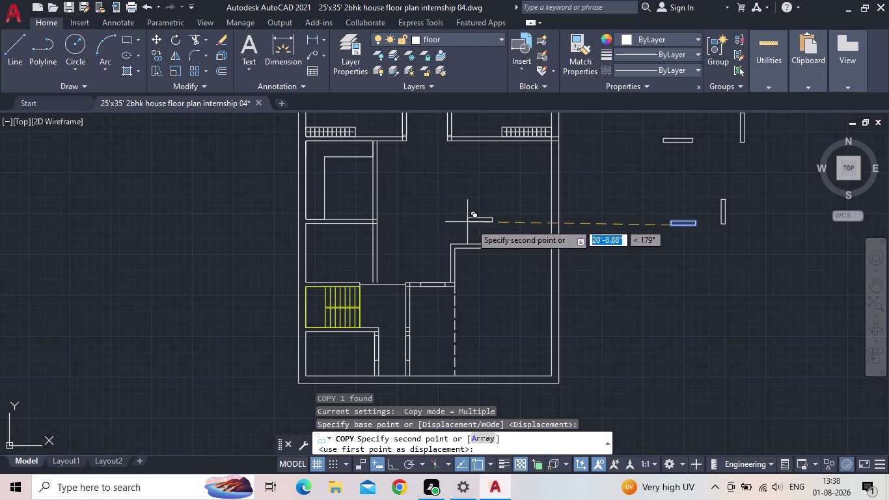
scroll(up, 3)
scroll(up, 3)
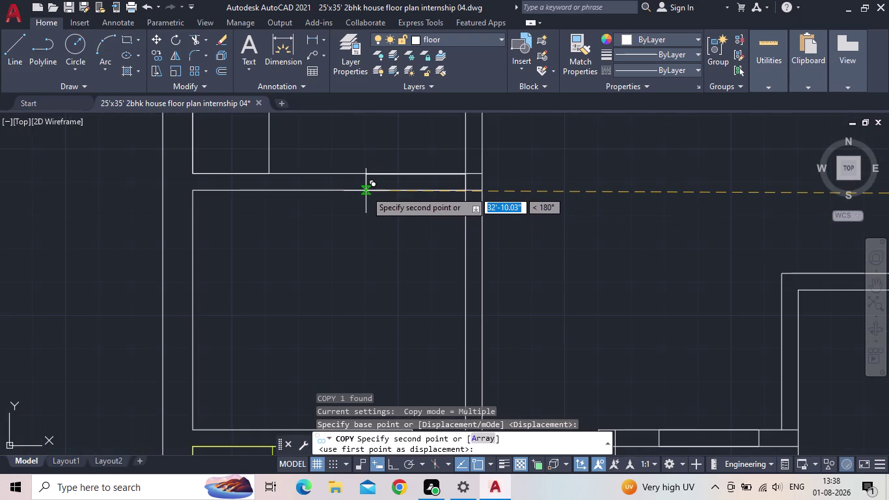
scroll(up, 3)
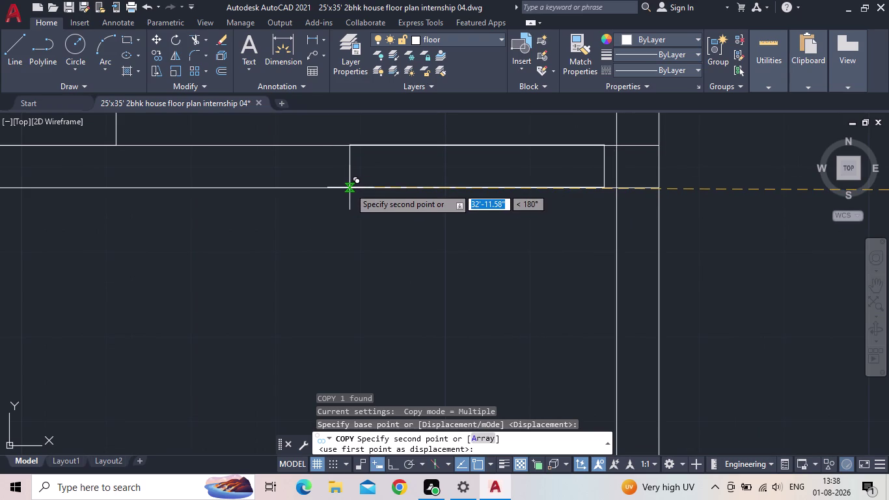
scroll(up, 3)
scroll(down, 3)
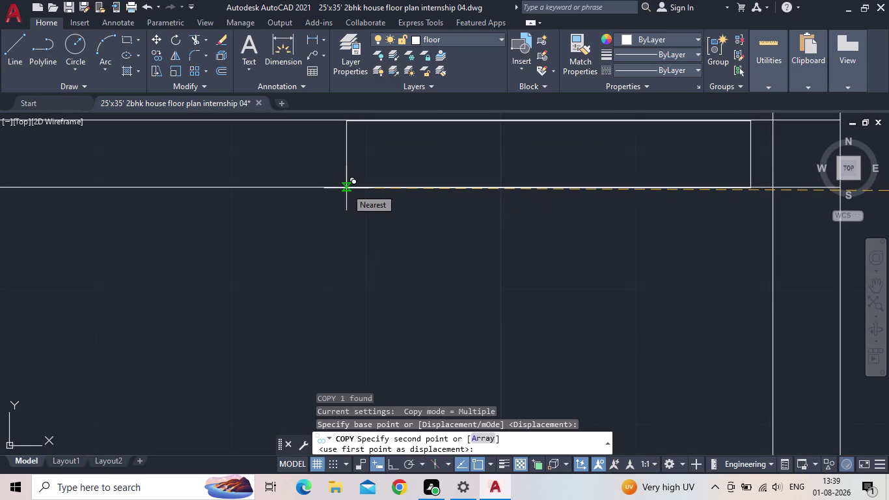
click(346, 188)
Pan around the house to check the placed copy, then end copying.
scroll(down, 3)
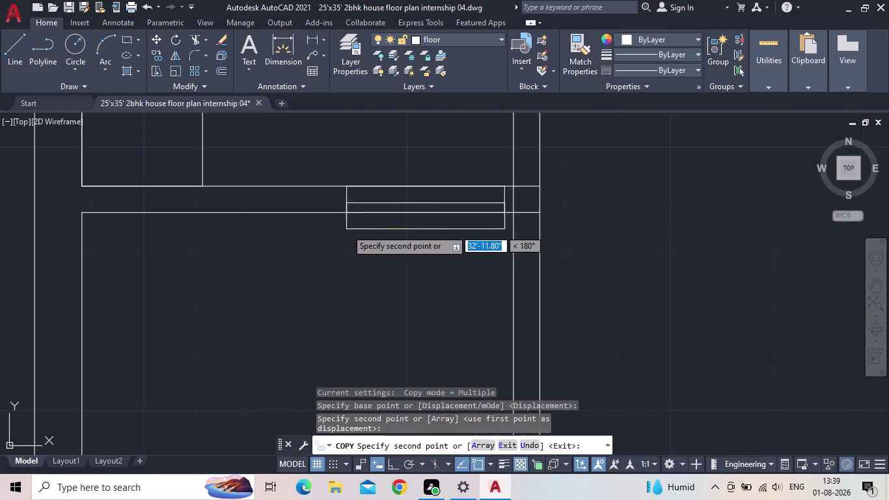
middle_drag(346, 229, 360, 211)
scroll(down, 3)
scroll(down, 3)
middle_drag(555, 227, 507, 211)
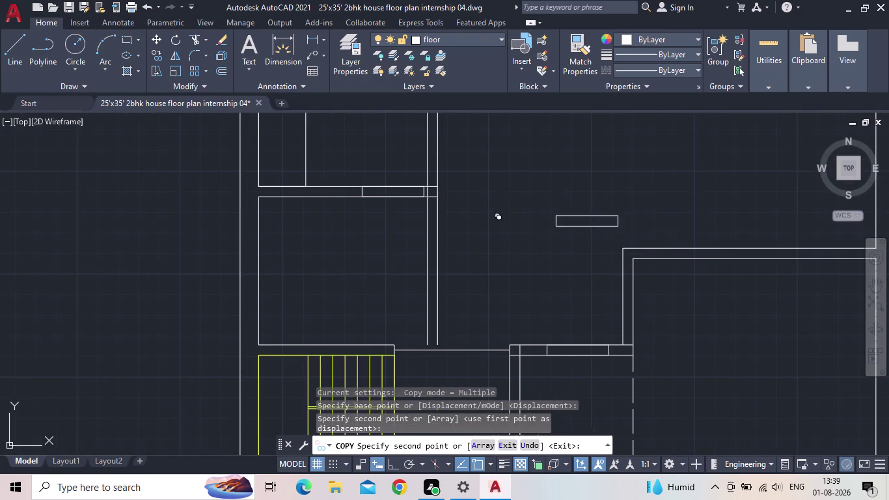
scroll(down, 3)
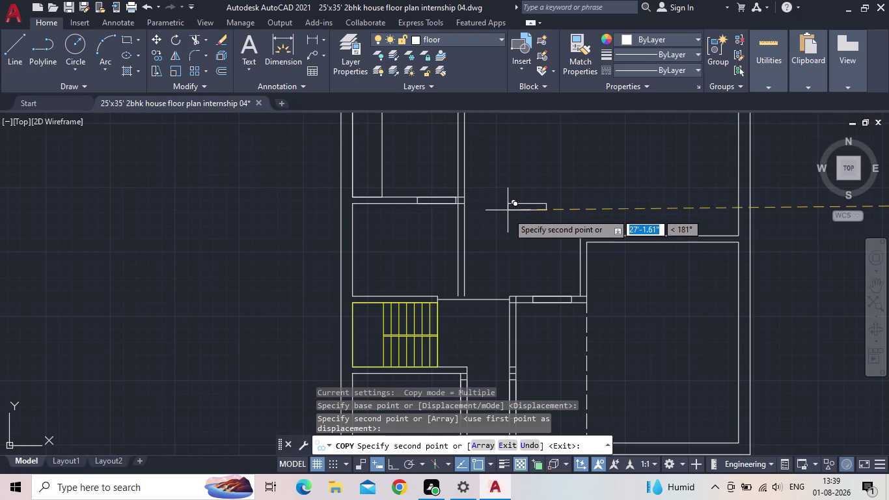
middle_drag(509, 217, 508, 186)
scroll(down, 3)
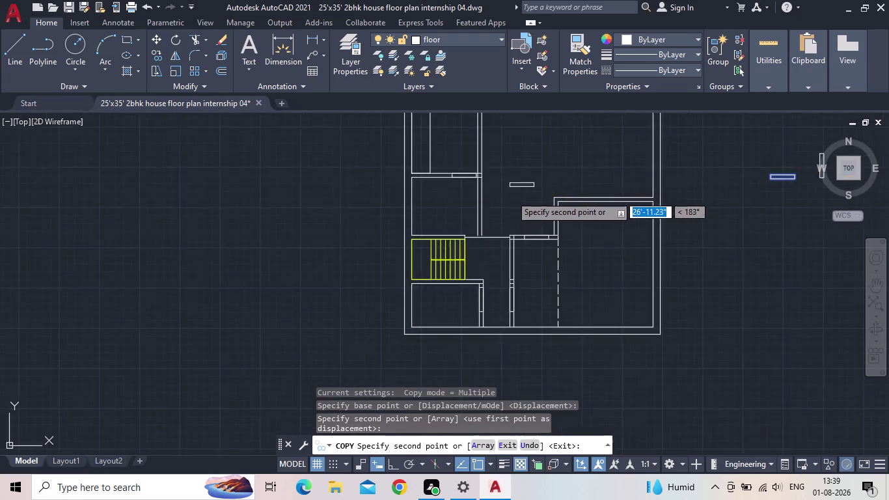
scroll(down, 3)
middle_drag(517, 182, 494, 223)
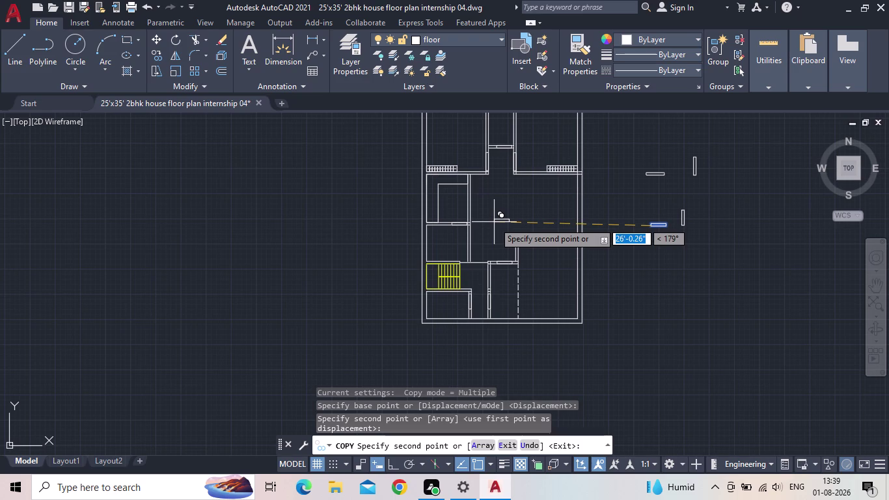
key(Escape)
scroll(up, 3)
middle_drag(672, 255, 661, 254)
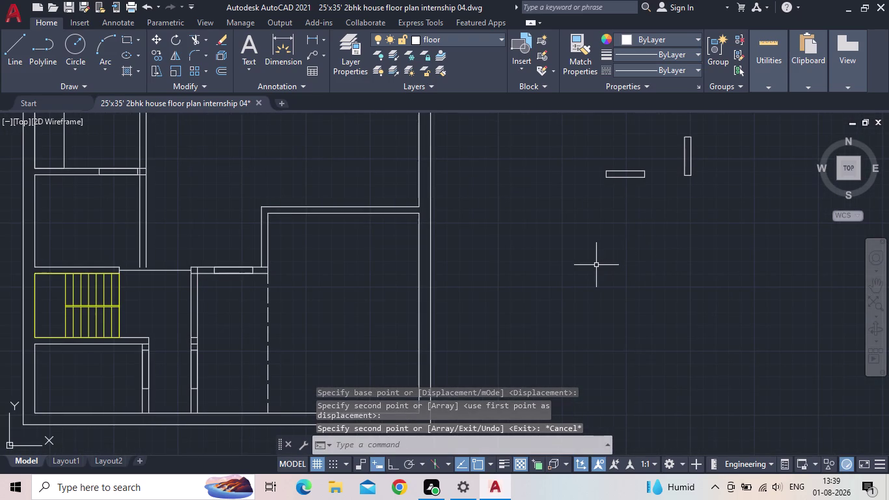
scroll(down, 3)
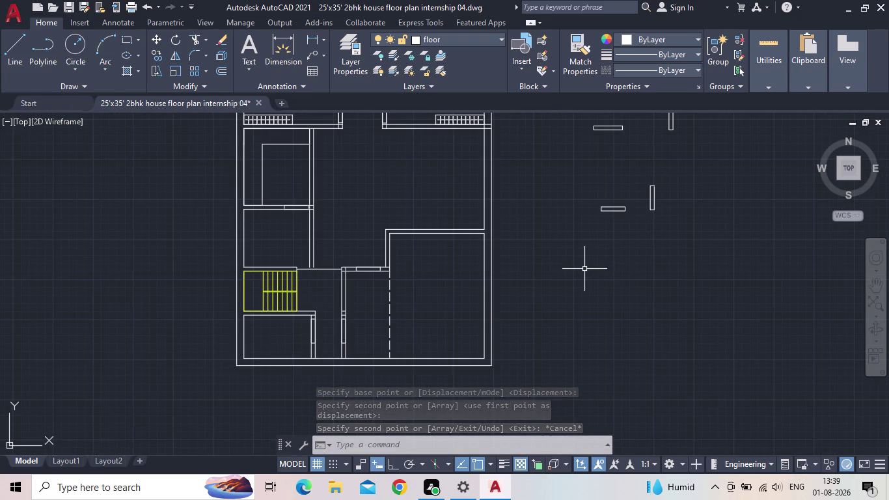
Start a rectangle beside the plan from a first corner, using the Dimensions option.
text(re)
key(c)
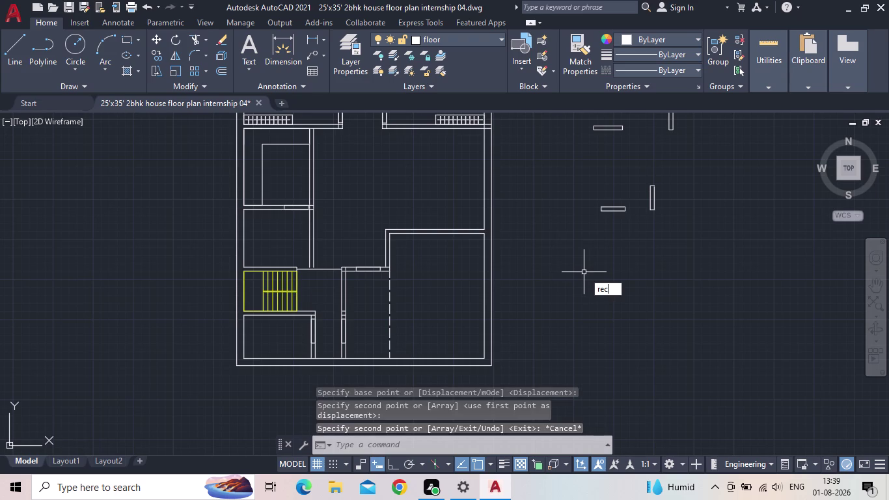
key(space)
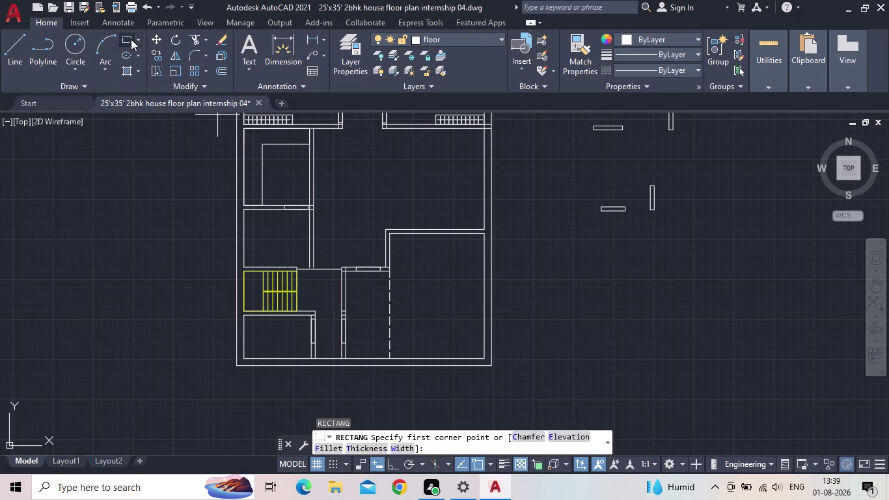
click(130, 39)
drag(613, 288, 638, 305)
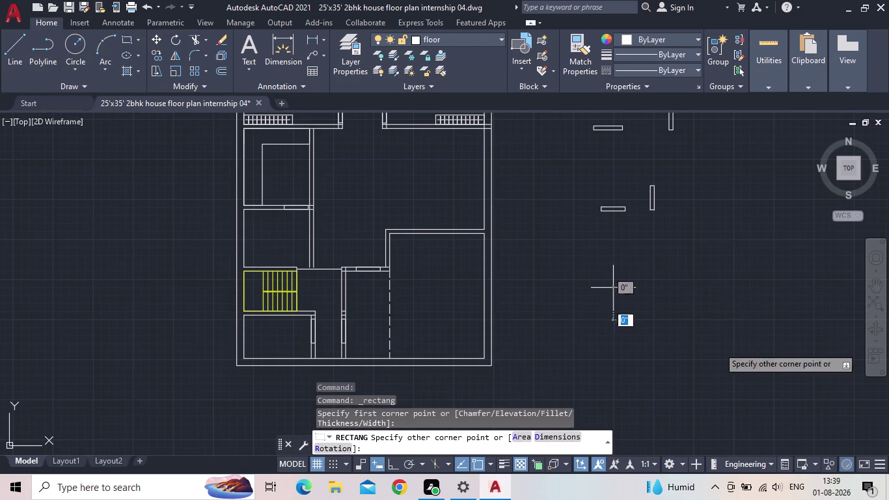
key(d)
key(Return)
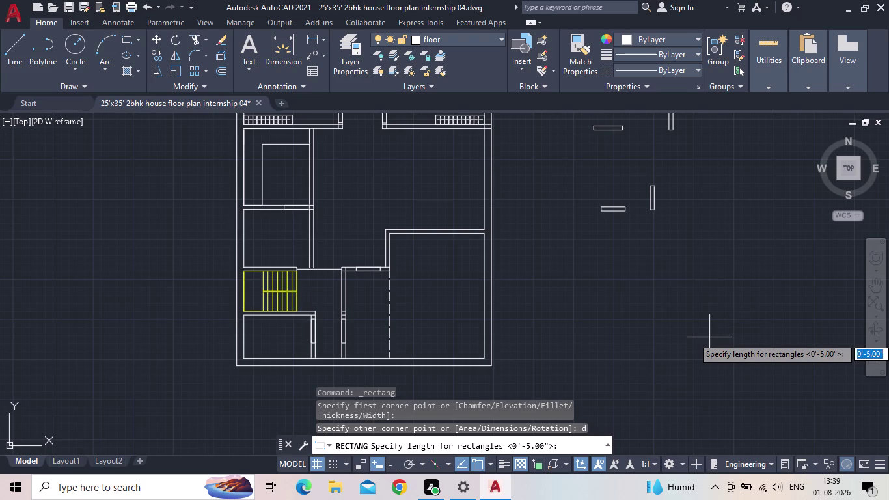
Give the rectangle length 5" and width 5' and place it upright.
key(5)
key(apostrophe)
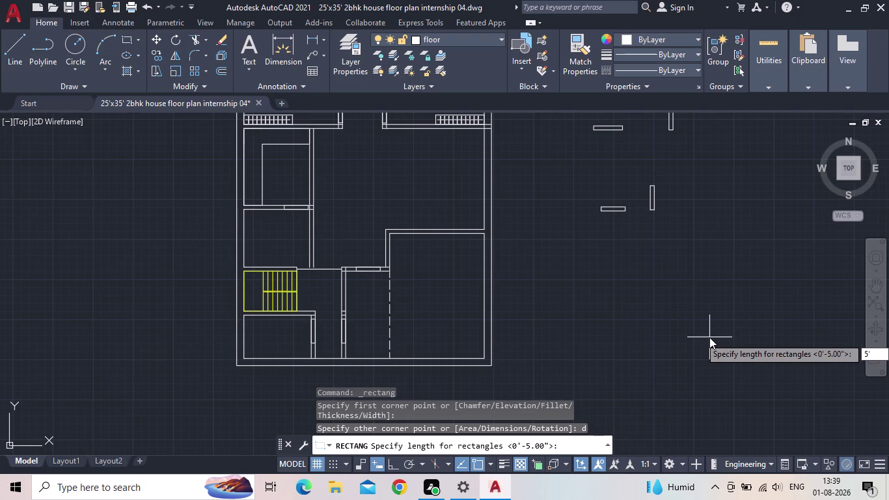
key(BackSpace)
key(shift+quotedbl)
key(Return)
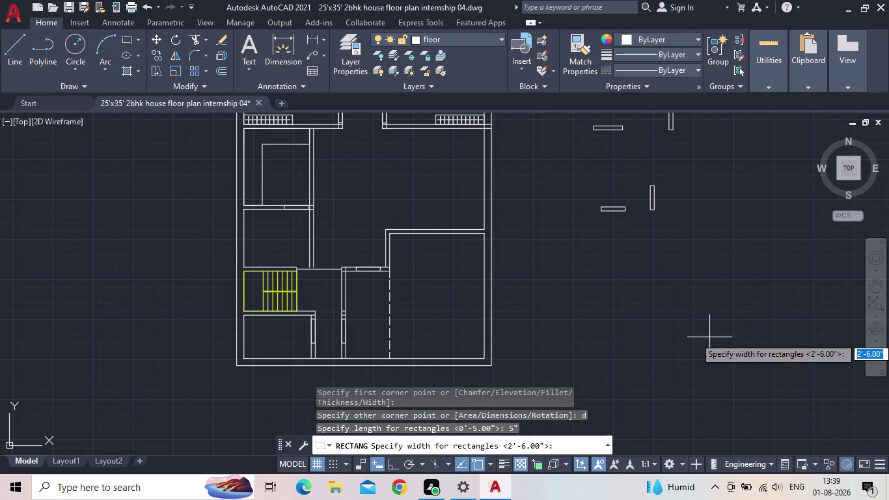
text(5')
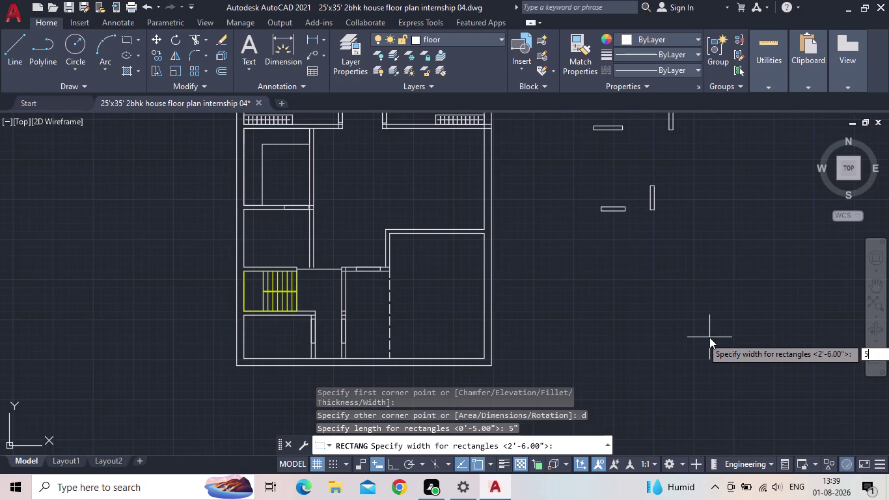
key(Return)
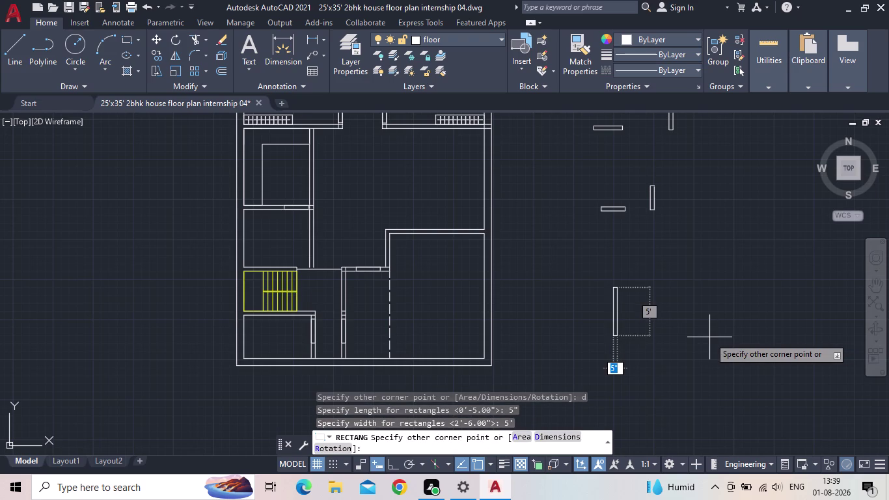
click(709, 337)
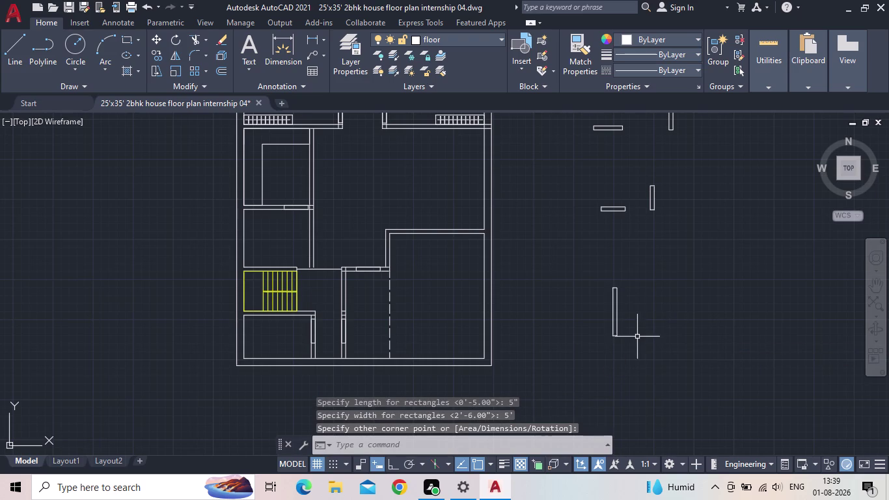
Select the new 5" by 5' rectangle and start ROTATE on it.
key(Escape)
drag(636, 342, 627, 337)
click(561, 253)
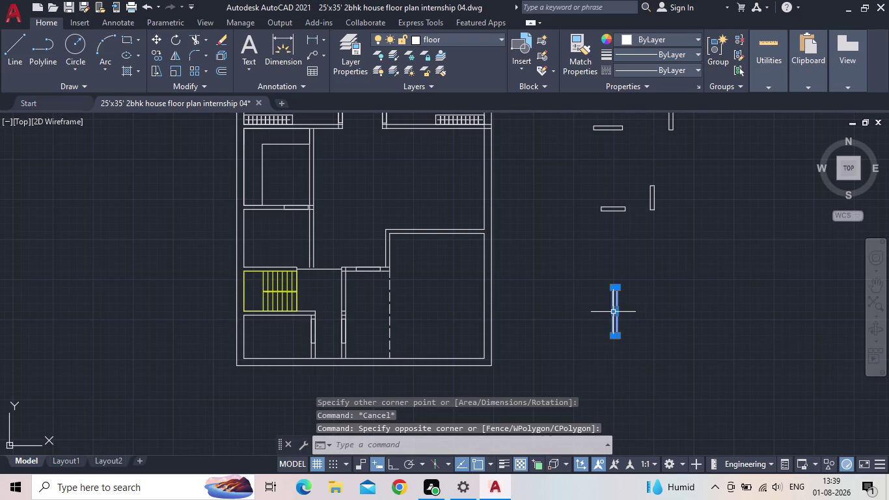
key(r)
key(o)
key(Return)
click(388, 465)
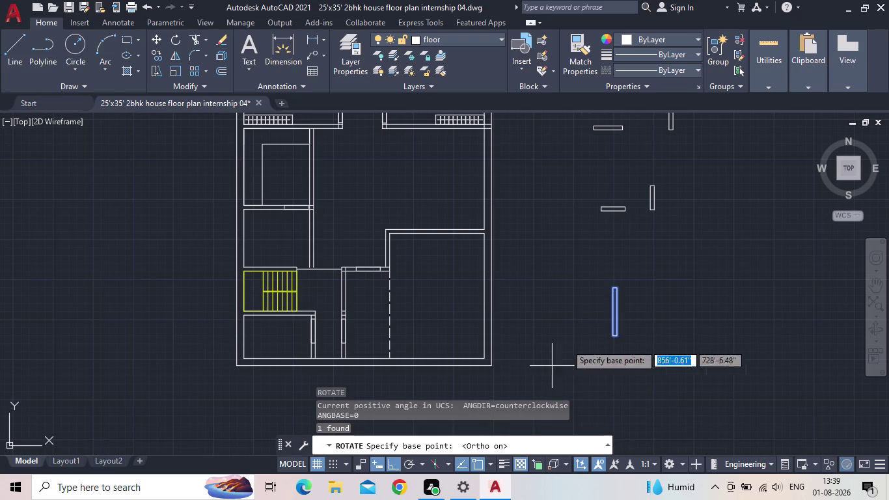
Rotate the rectangle 90° about a base point so it lies horizontally.
scroll(up, 3)
click(624, 353)
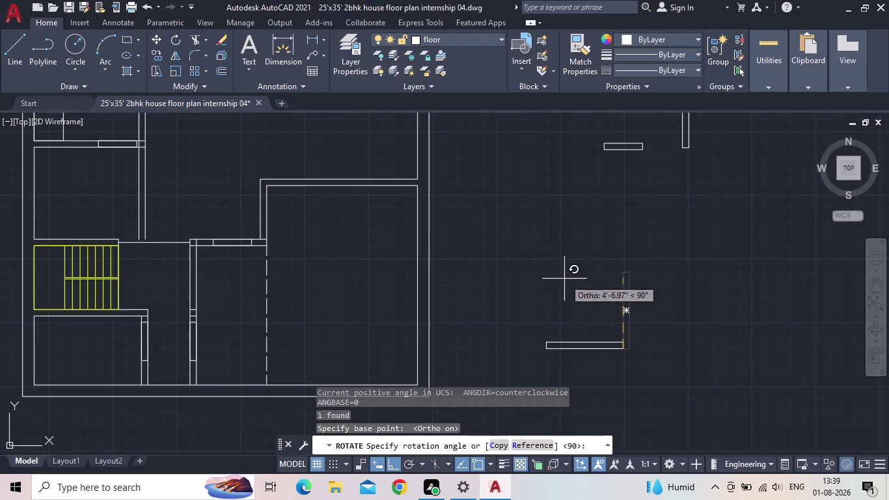
click(620, 246)
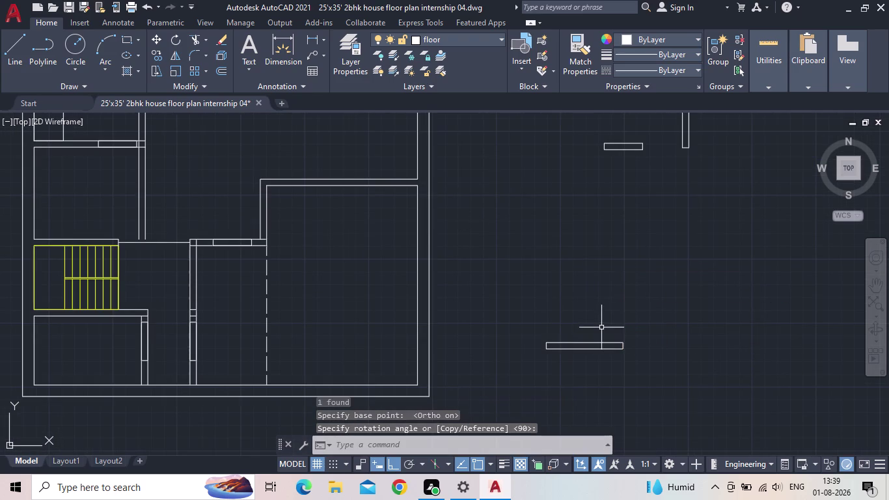
key(Escape)
Select the rotated rectangle and start copying it with CO.
drag(637, 383, 605, 363)
click(549, 320)
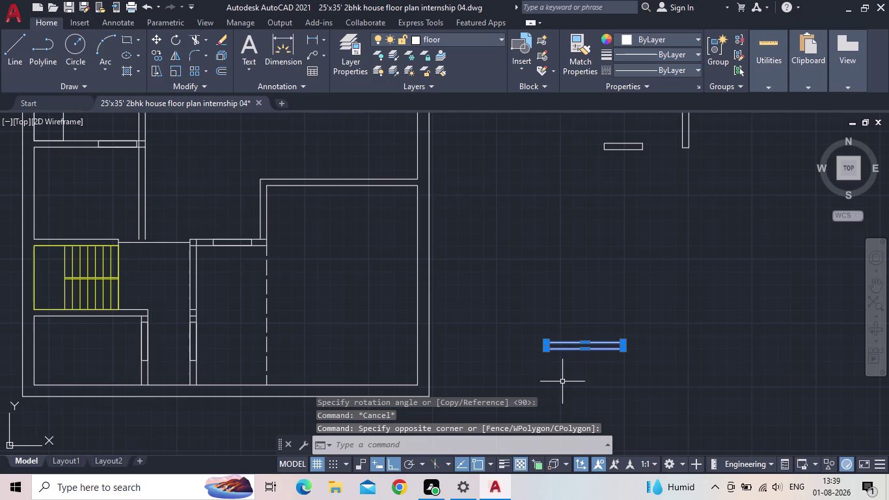
text(co)
key(Return)
With Ortho off, copy the rectangle onto the lower-right room's top wall.
scroll(up, 3)
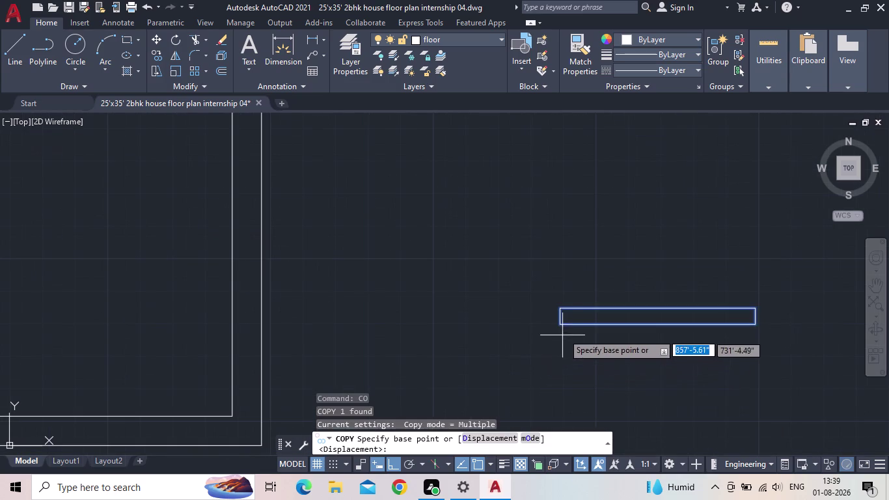
click(561, 326)
middle_drag(391, 218, 482, 255)
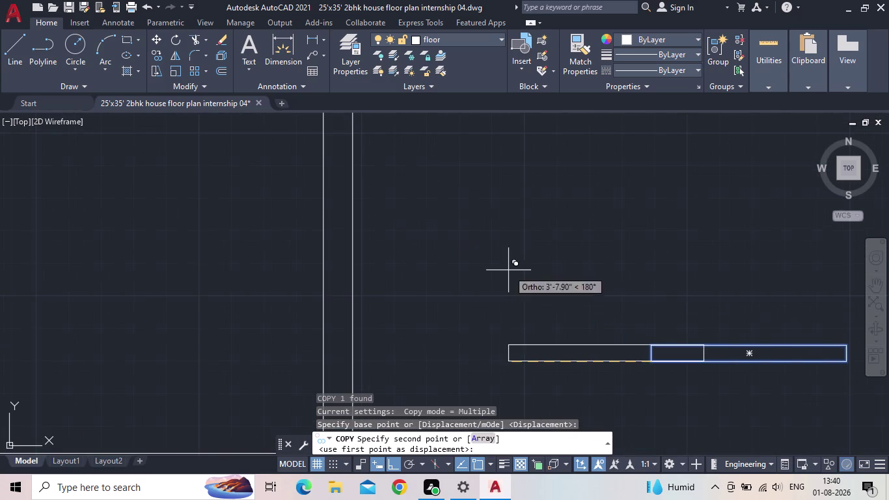
click(398, 461)
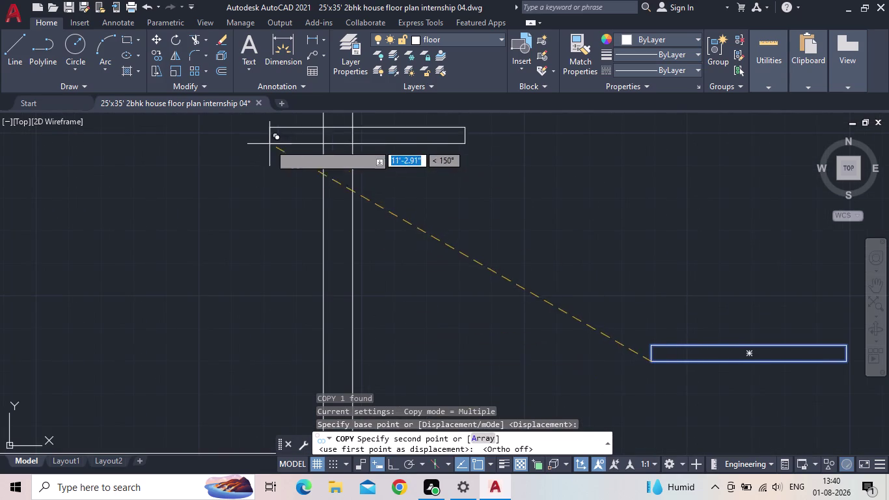
middle_drag(276, 167, 420, 249)
scroll(down, 3)
scroll(down, 3)
scroll(up, 3)
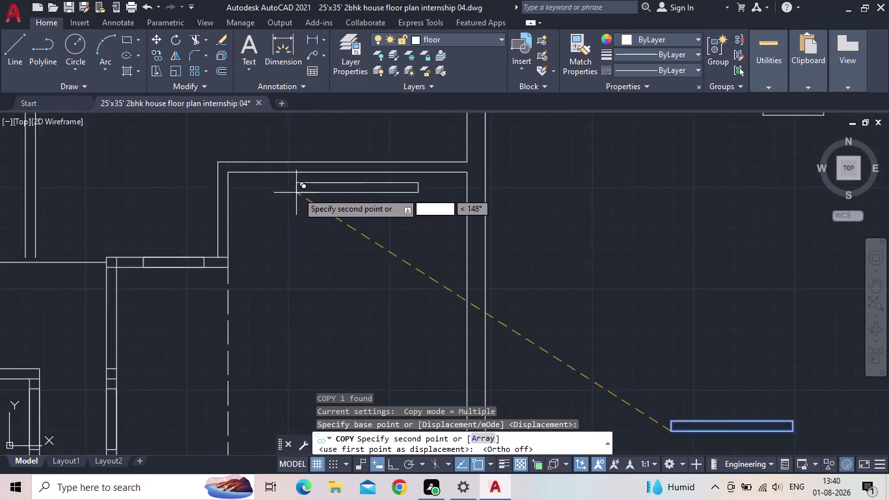
scroll(up, 3)
scroll(down, 3)
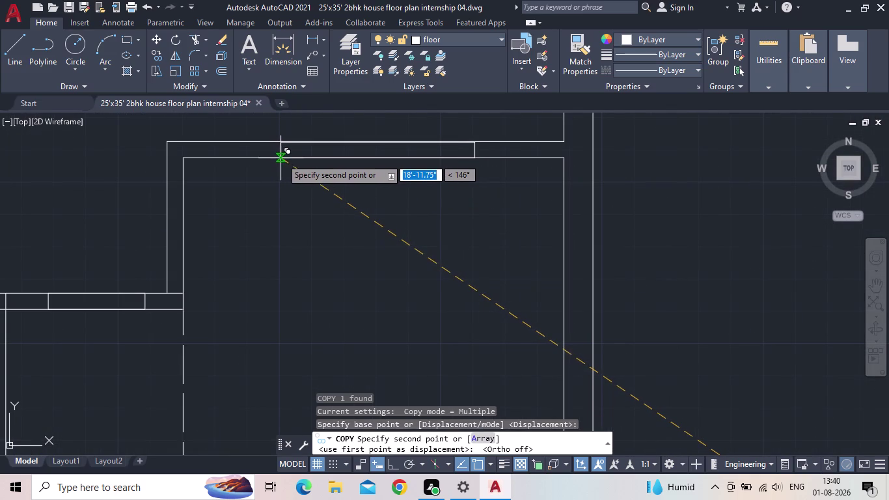
scroll(up, 3)
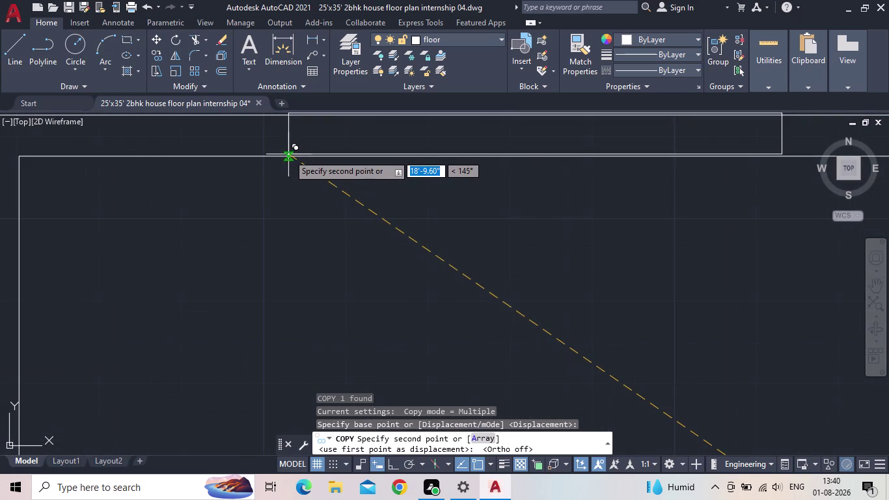
scroll(down, 3)
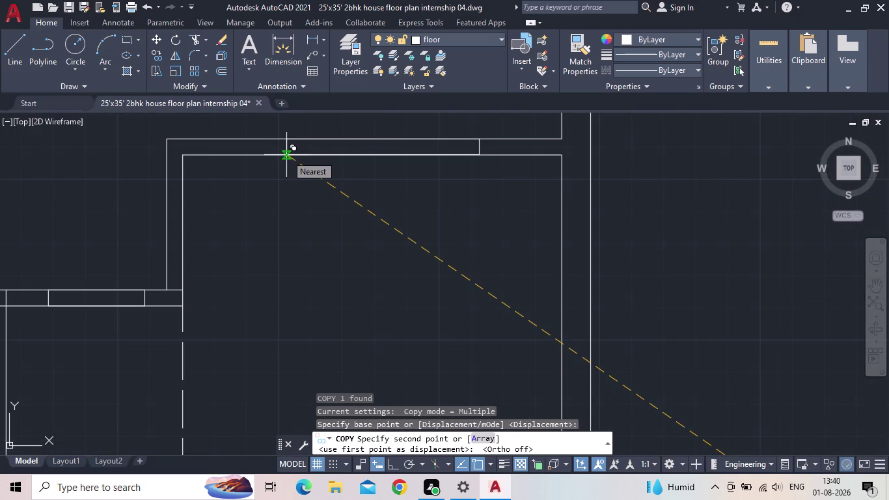
click(282, 155)
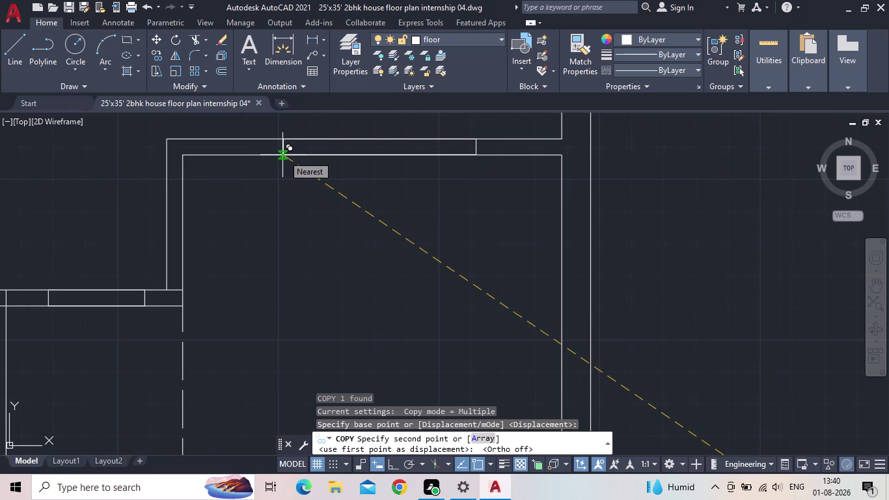
scroll(down, 3)
middle_click(458, 239)
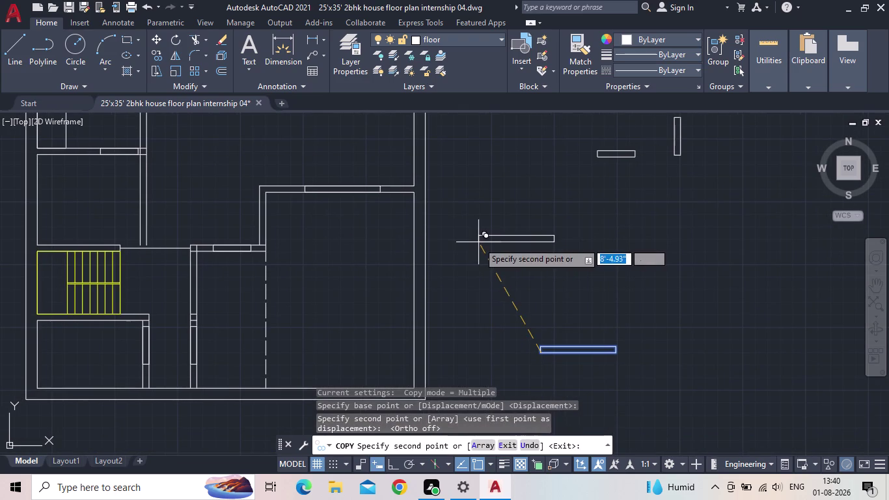
key(Escape)
Start the TRIM command for the wall lines.
scroll(down, 3)
scroll(down, 3)
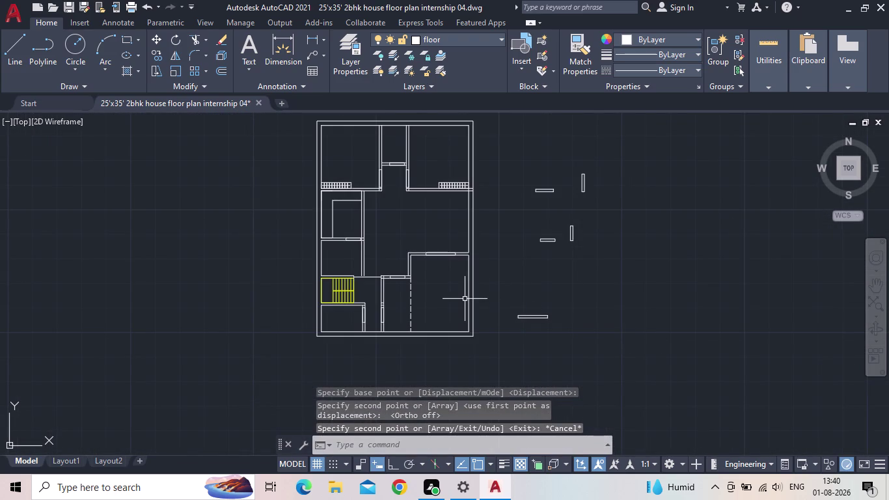
key(t)
key(r)
key(space)
scroll(up, 3)
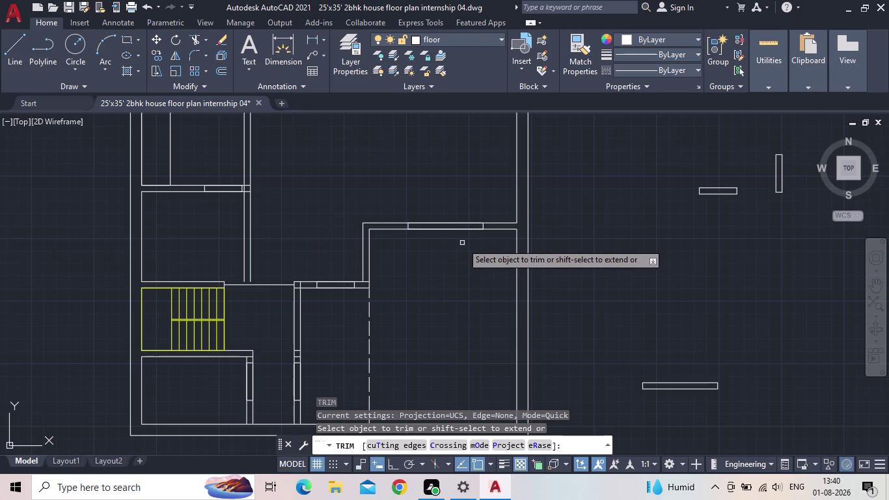
Trim the wall lines out of the first door opening and the next opening.
click(462, 242)
click(444, 204)
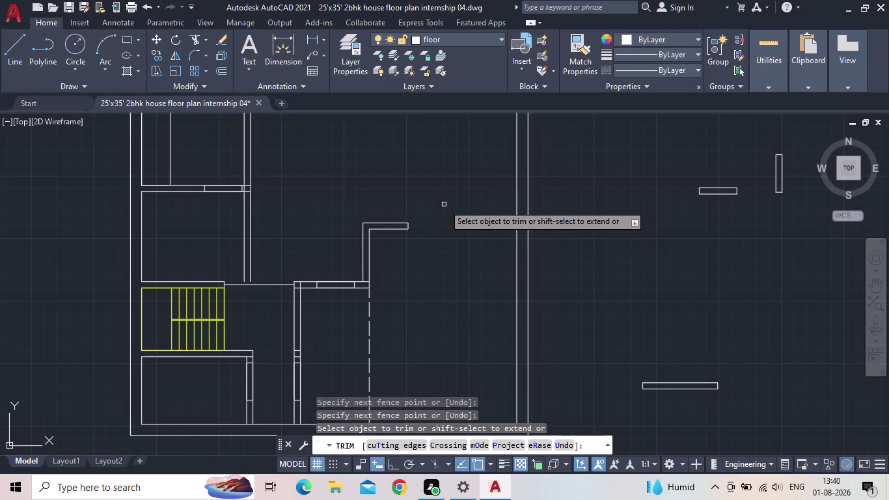
scroll(down, 3)
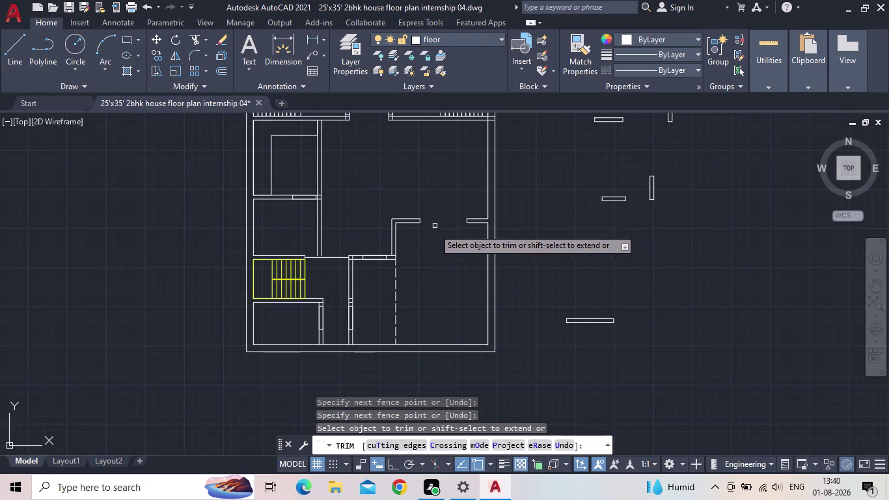
middle_drag(428, 269, 460, 278)
scroll(up, 3)
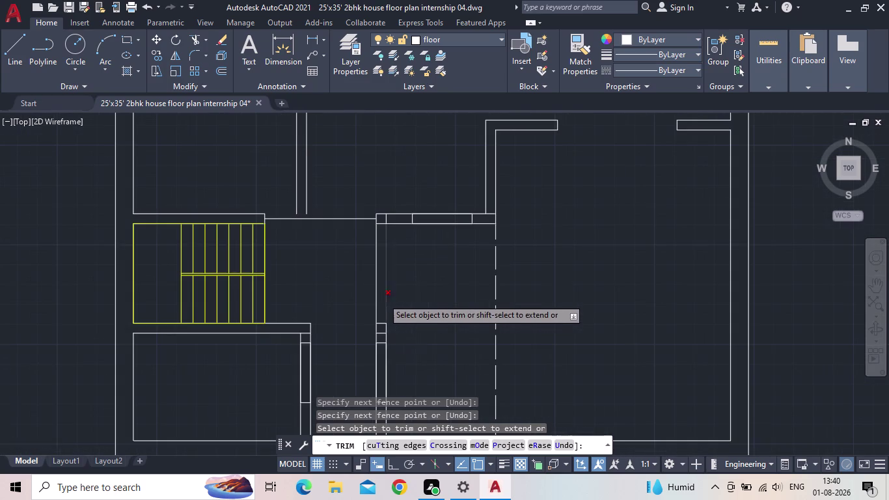
click(444, 235)
click(442, 197)
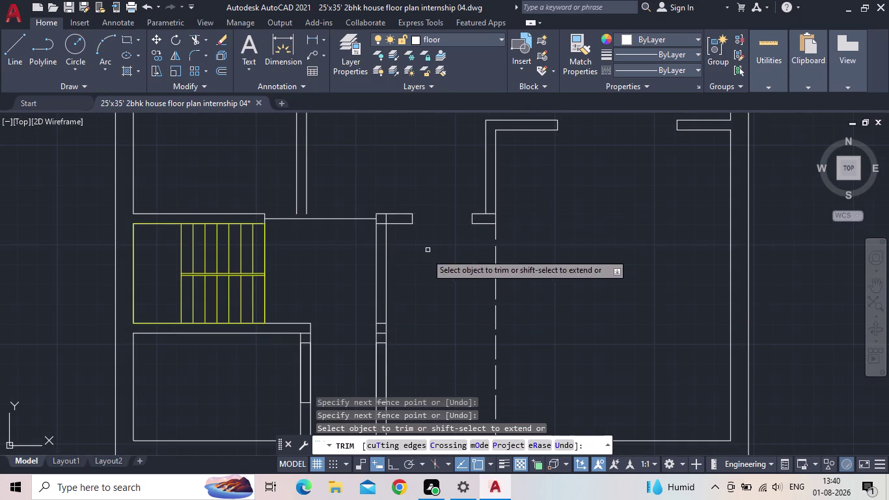
scroll(down, 3)
middle_drag(427, 277, 456, 206)
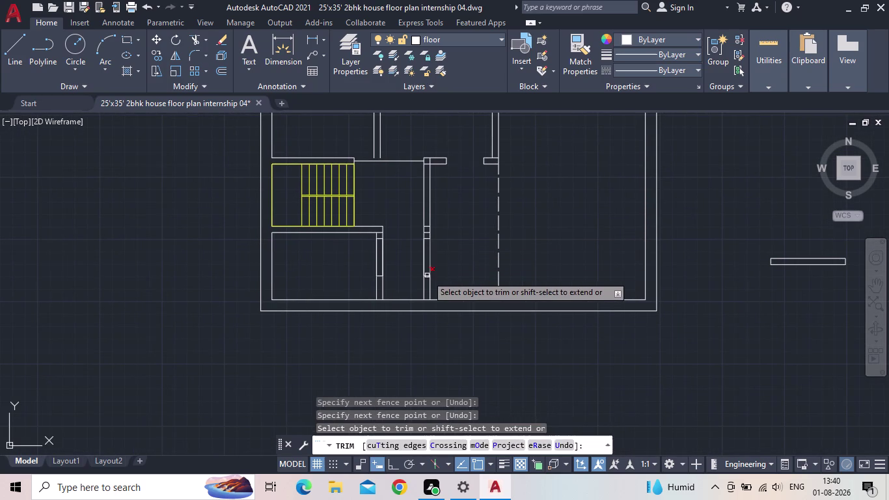
scroll(up, 3)
Cut gaps in the lower-left room wall and the wall beside the stairs.
click(345, 235)
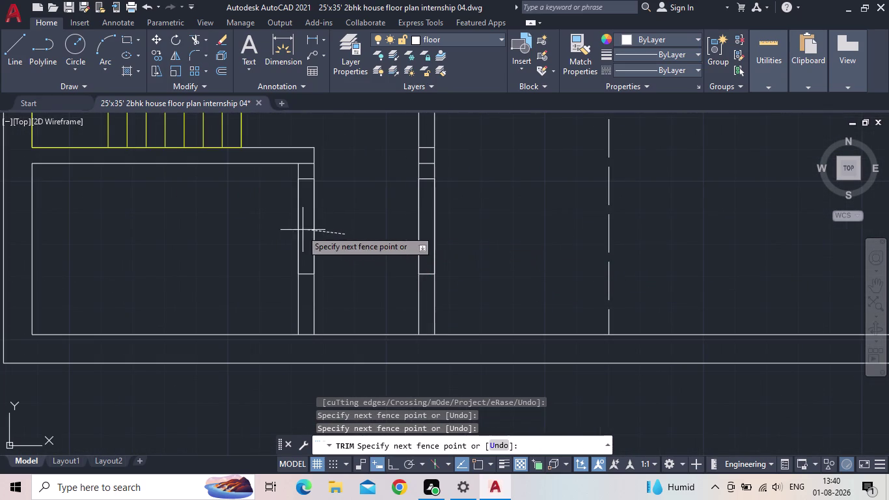
click(286, 231)
scroll(down, 3)
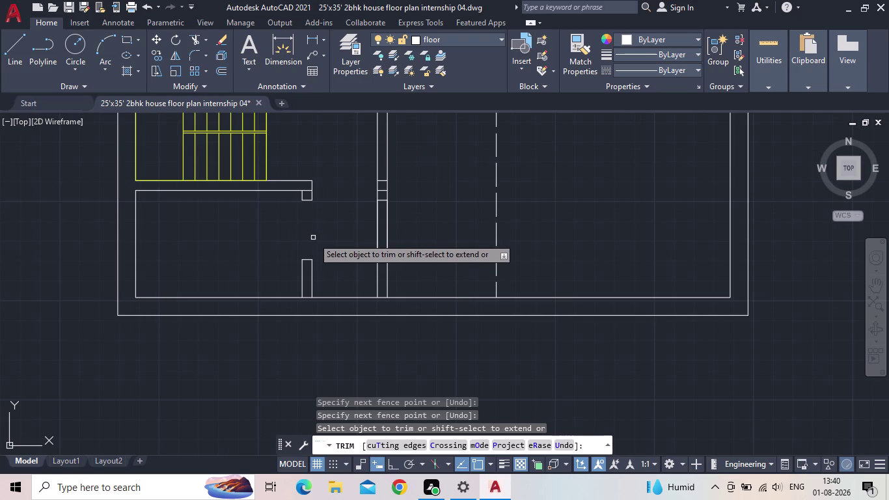
click(407, 234)
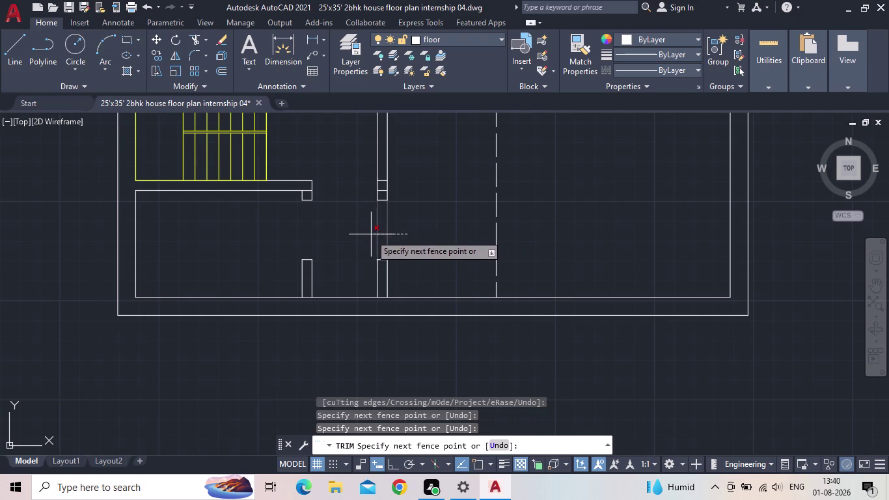
click(371, 234)
scroll(up, 3)
click(387, 186)
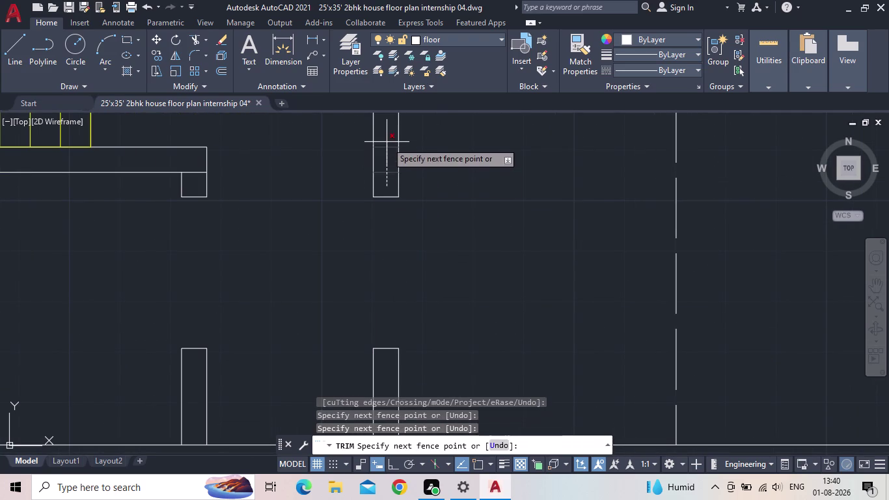
click(387, 141)
Fence-trim the stray wall lines above the staircase.
scroll(down, 3)
middle_drag(410, 181, 414, 196)
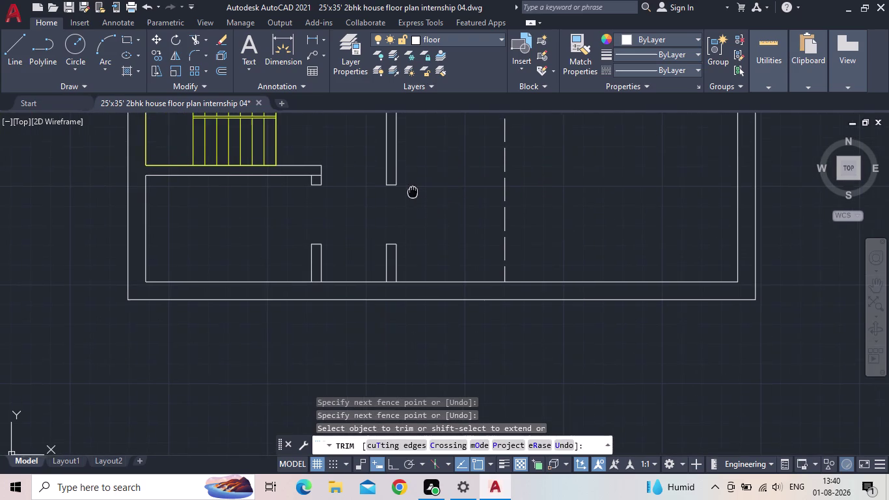
middle_drag(413, 197, 421, 216)
scroll(down, 3)
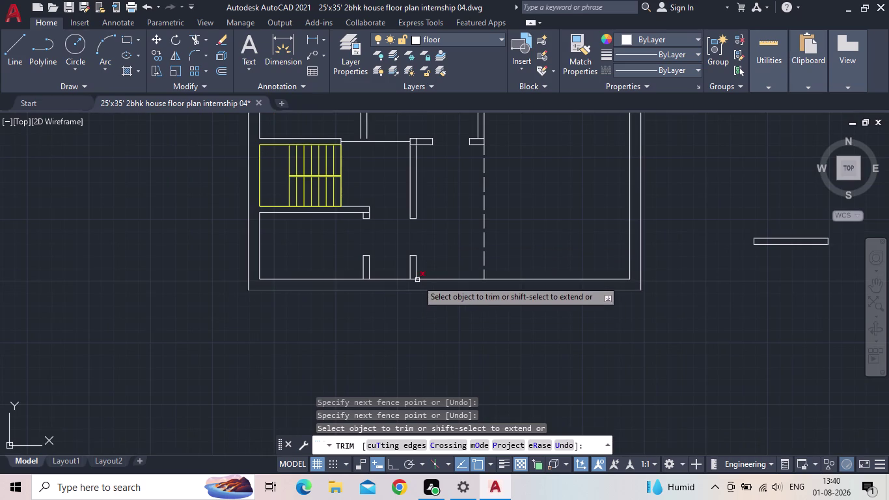
scroll(up, 3)
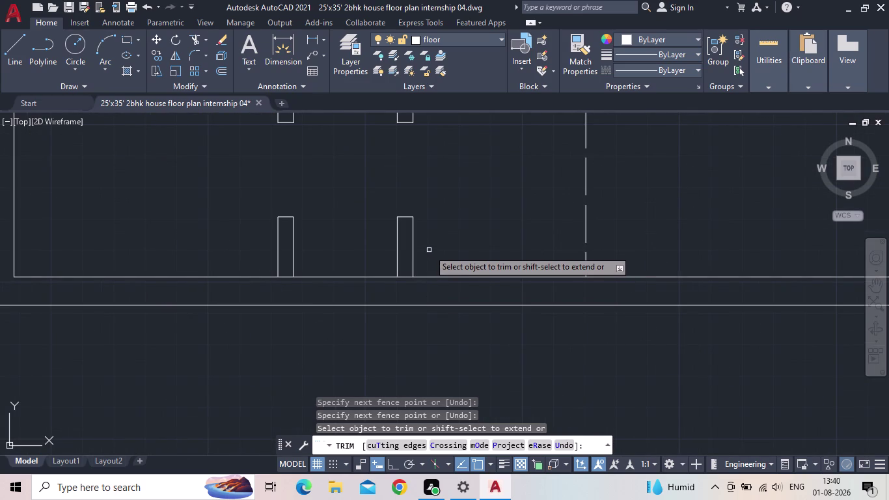
scroll(down, 3)
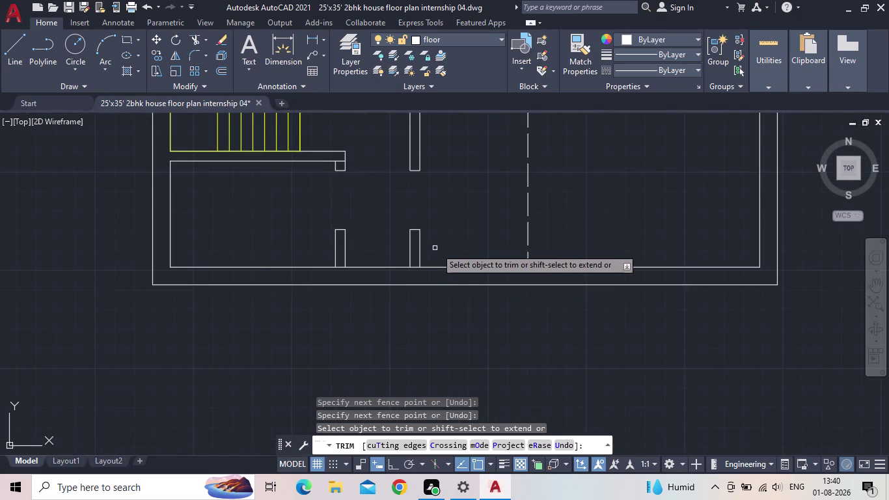
scroll(down, 3)
middle_drag(436, 229, 438, 285)
middle_drag(396, 207, 399, 215)
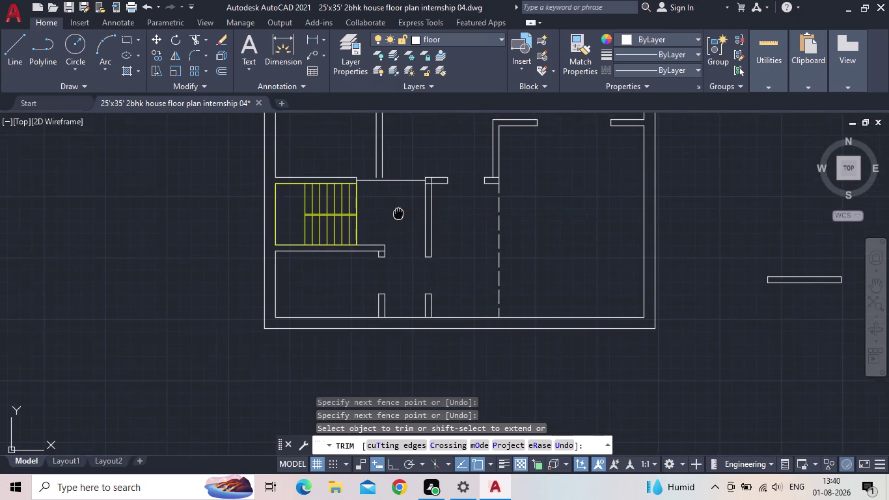
middle_drag(399, 215, 498, 303)
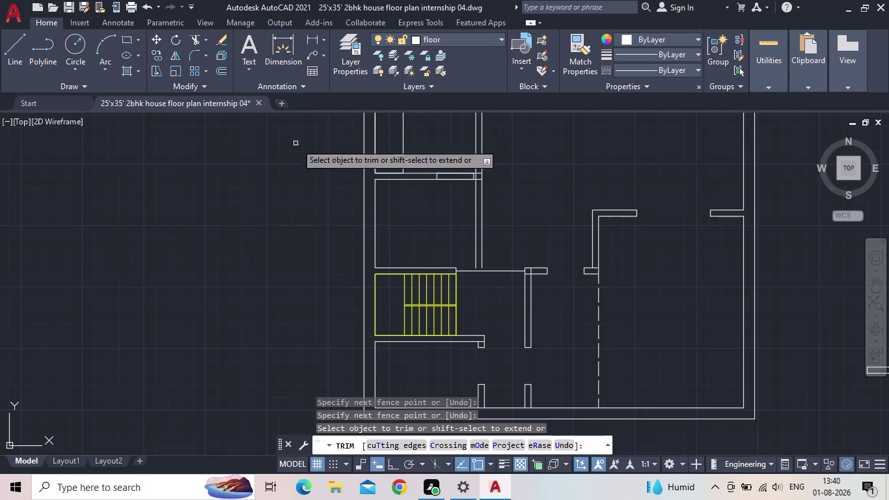
click(463, 187)
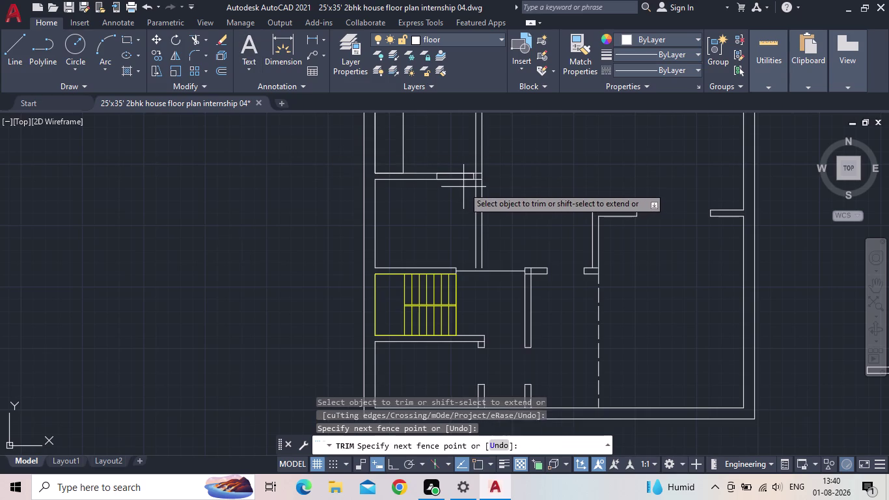
click(454, 155)
Bring the central wall into view and end the trim command.
scroll(down, 3)
scroll(up, 3)
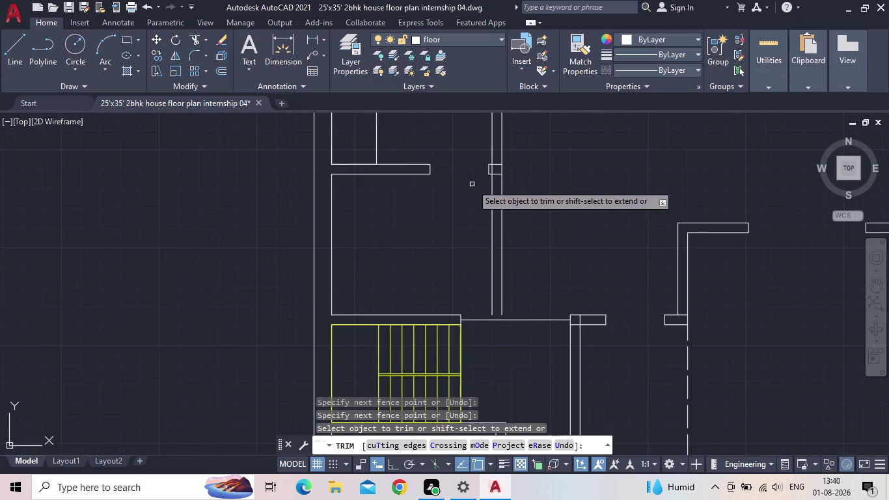
middle_drag(471, 232, 460, 312)
scroll(down, 3)
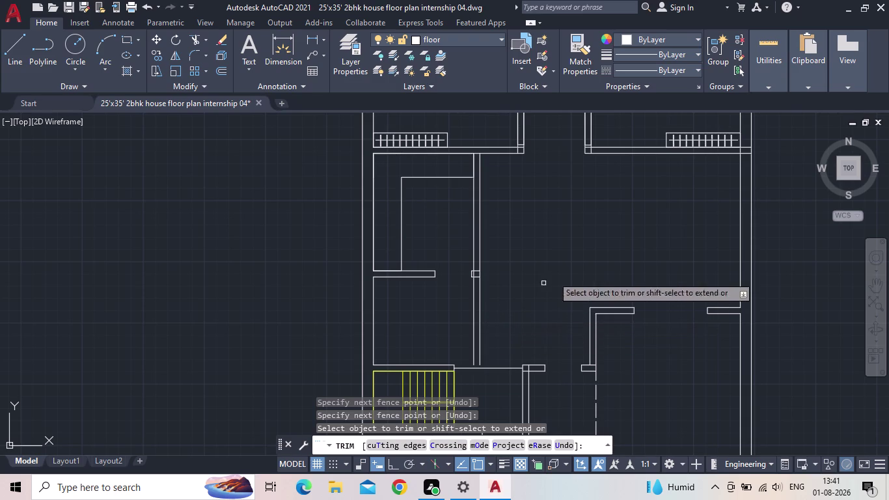
key(Escape)
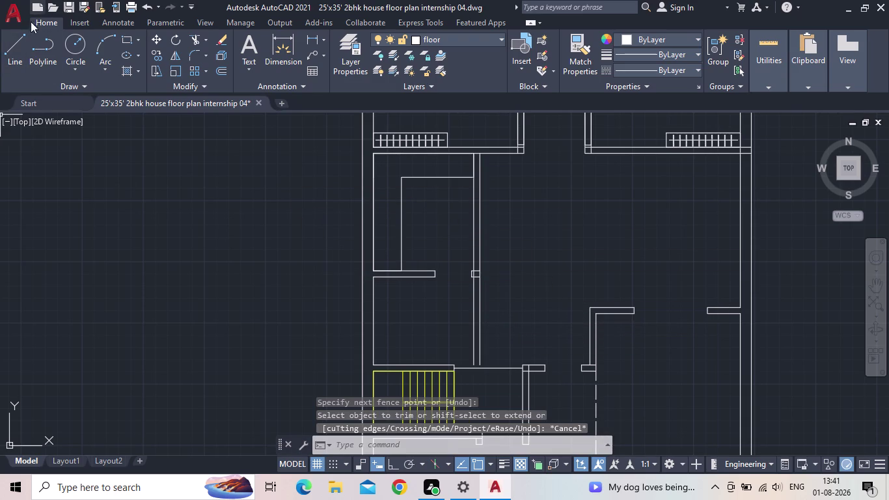
Draw a short line between the two central wall lines, below the opening-frame rectangle.
click(13, 46)
scroll(up, 3)
scroll(up, 3)
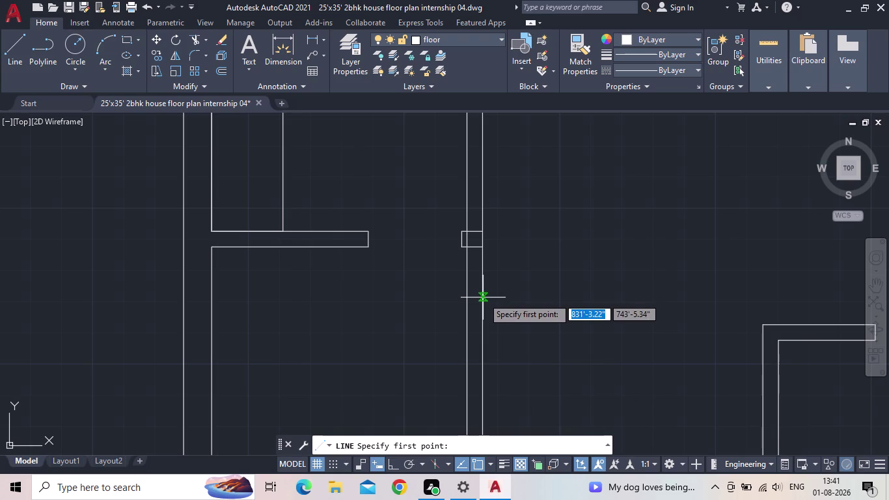
click(483, 305)
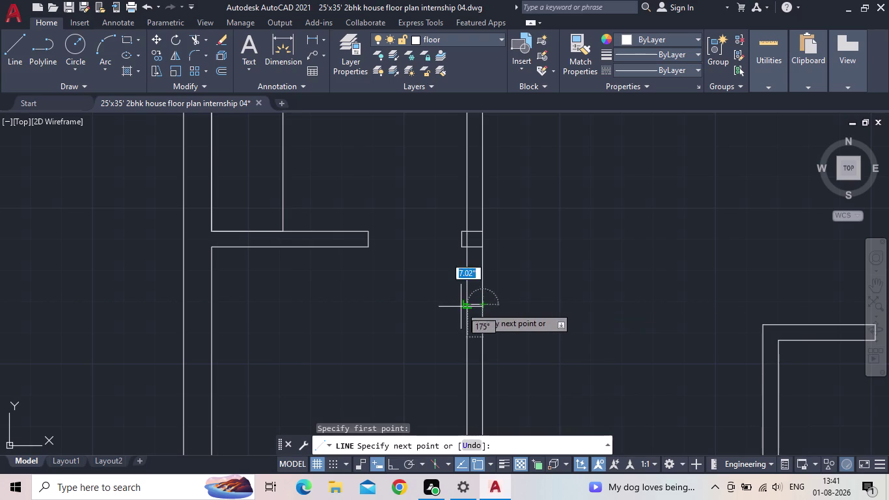
click(464, 307)
key(Escape)
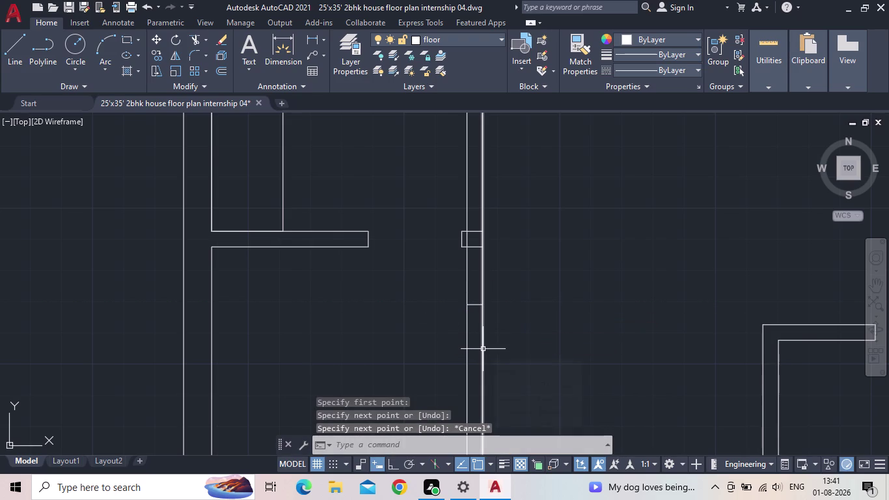
scroll(up, 3)
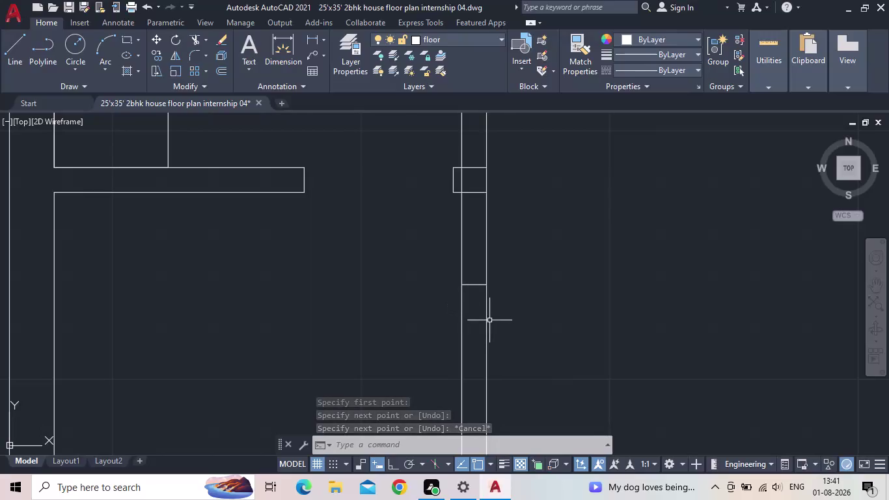
Restart TRIM with TR and fence-trim the wall lines at the first door opening.
key(t)
key(r)
key(space)
click(503, 350)
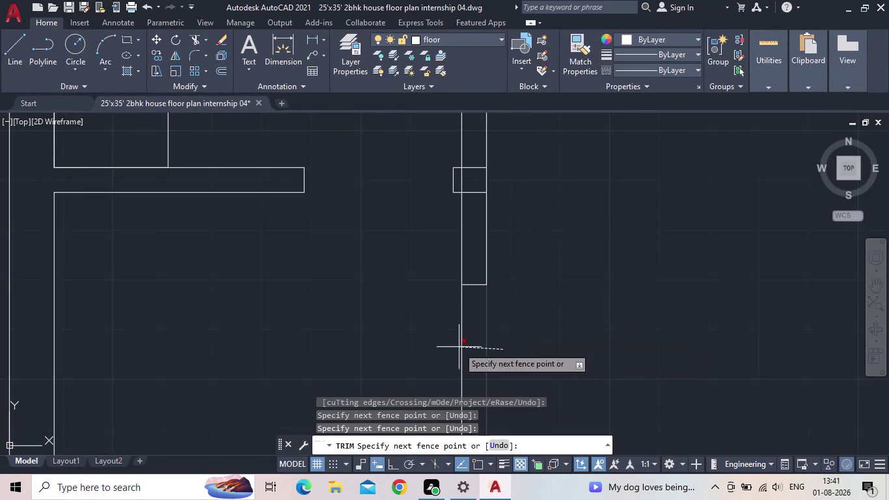
click(442, 347)
Trim the three stray lines inside the small wall rectangle near the central wall.
scroll(down, 3)
middle_drag(442, 332, 483, 169)
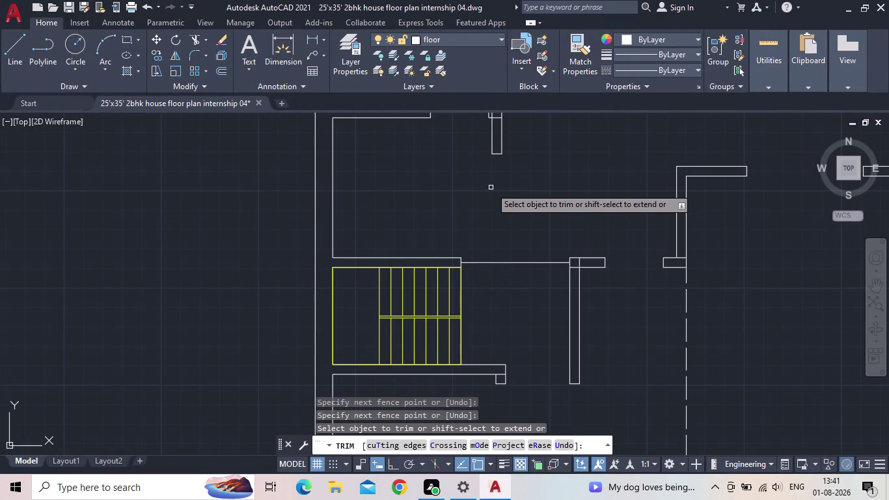
scroll(down, 3)
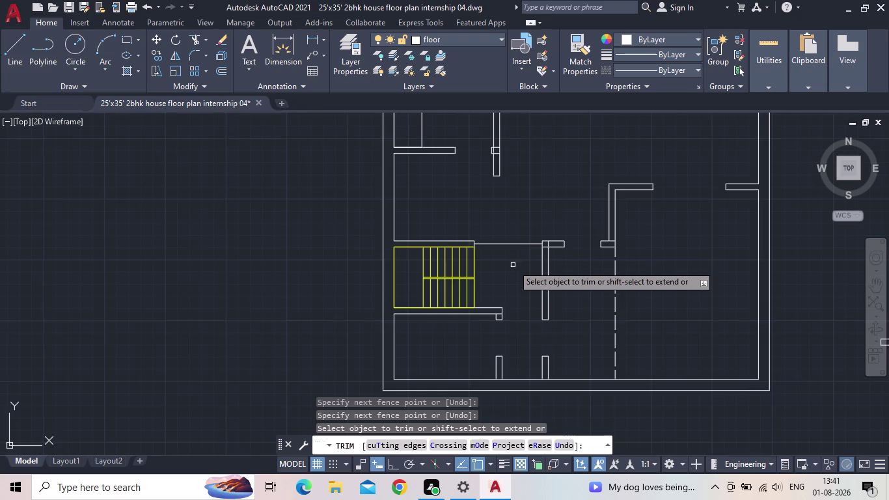
scroll(down, 3)
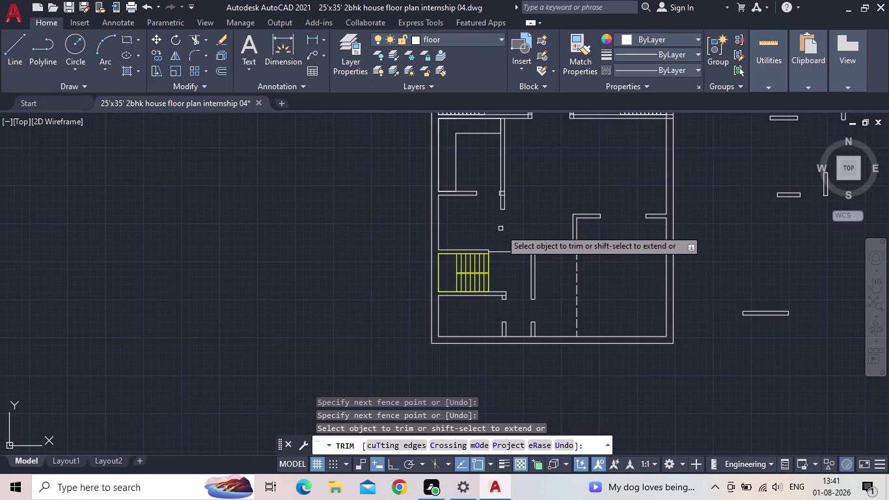
scroll(up, 3)
middle_drag(502, 225, 502, 280)
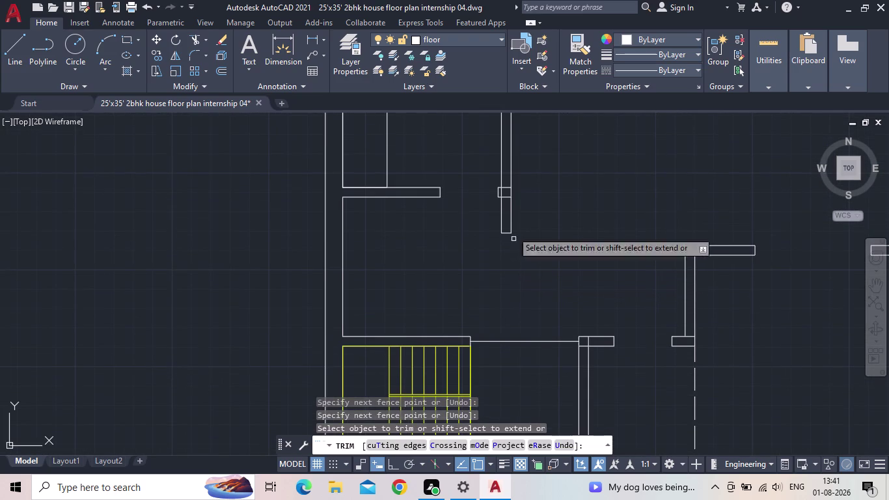
scroll(up, 3)
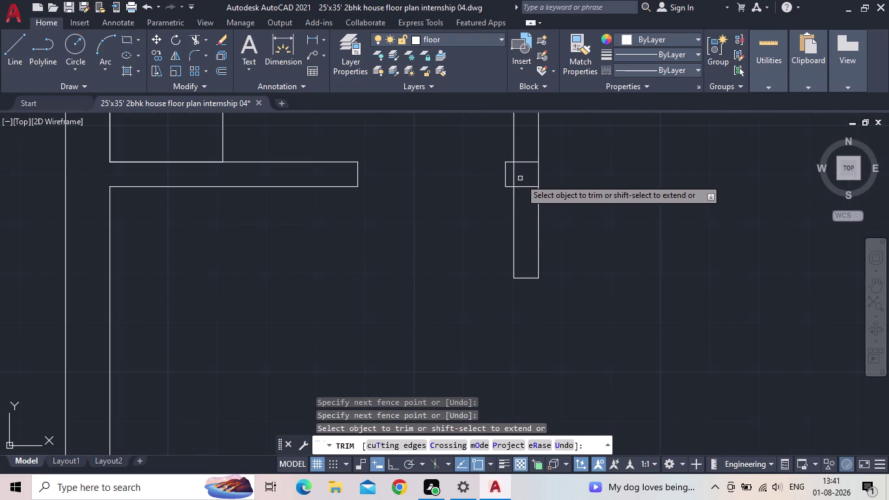
click(513, 177)
click(526, 162)
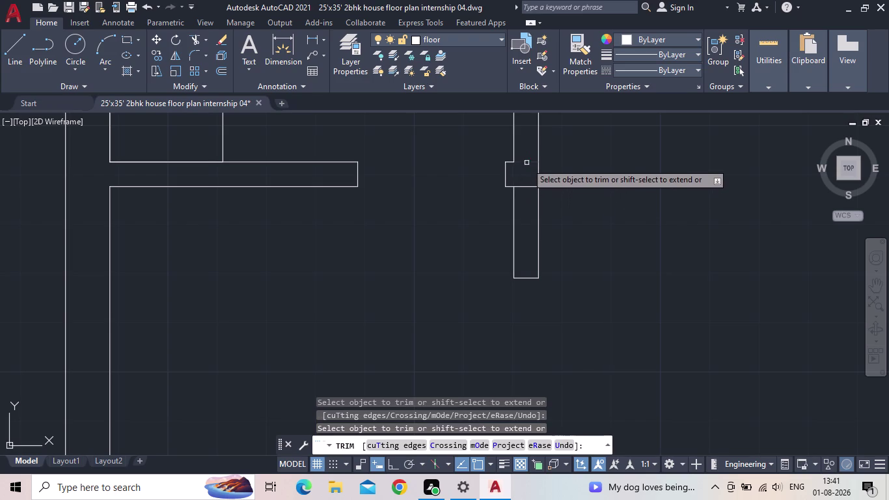
click(527, 188)
Fence-trim the lines through the wall corner rectangle.
scroll(down, 3)
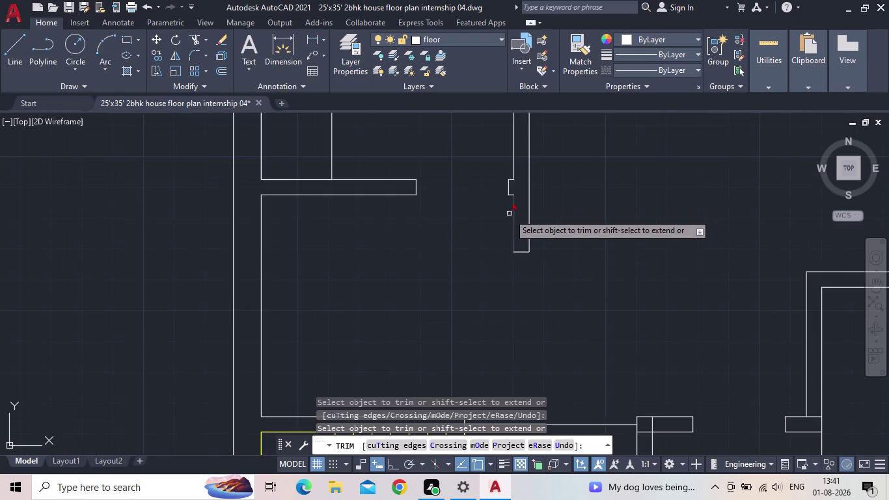
scroll(down, 3)
middle_drag(471, 251, 474, 239)
scroll(down, 3)
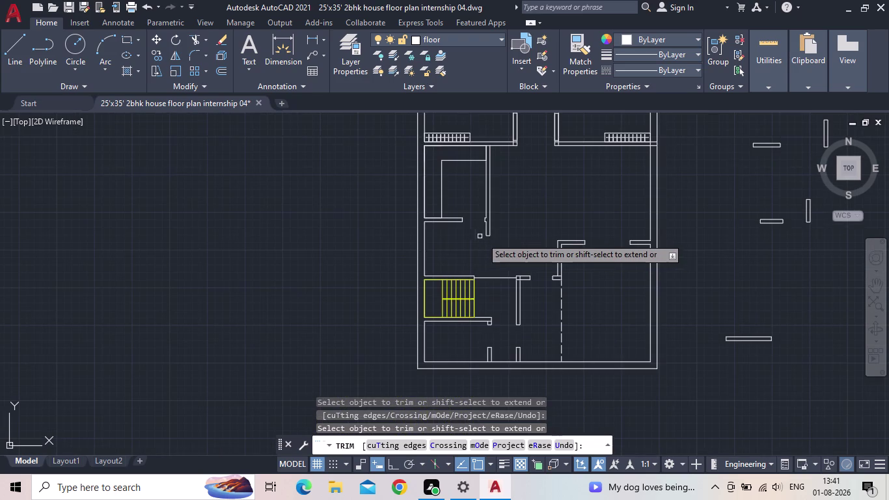
scroll(up, 3)
middle_drag(513, 191, 506, 268)
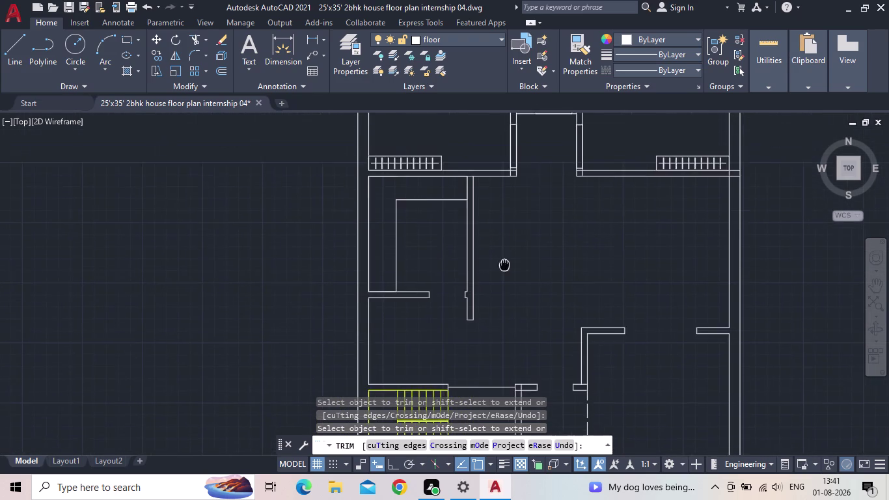
scroll(down, 3)
middle_drag(519, 304, 508, 251)
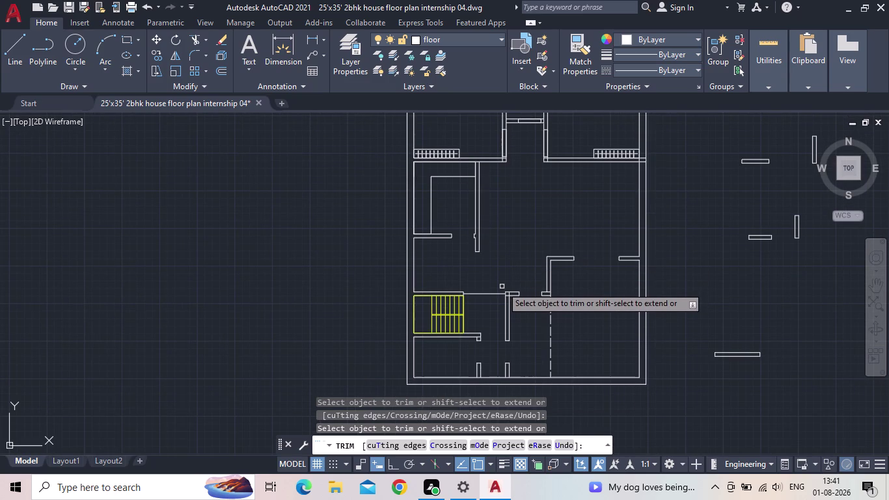
scroll(up, 3)
scroll(up, 3)
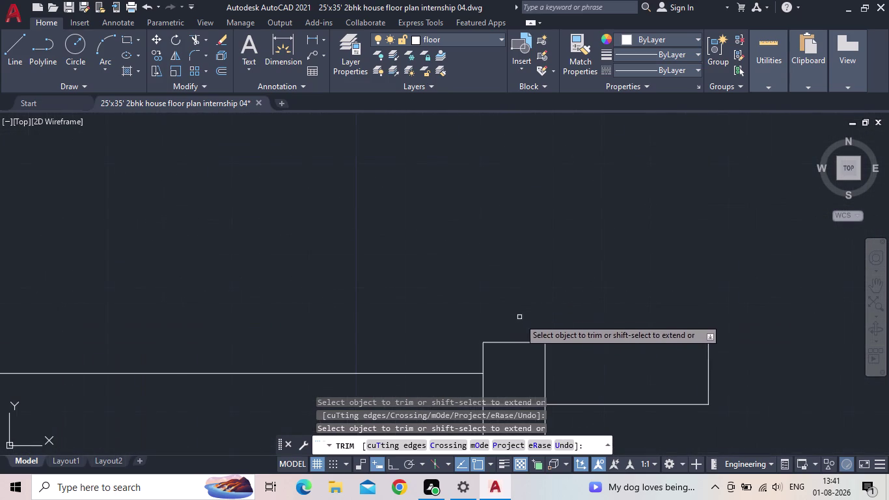
middle_drag(500, 300, 504, 182)
click(557, 252)
click(536, 256)
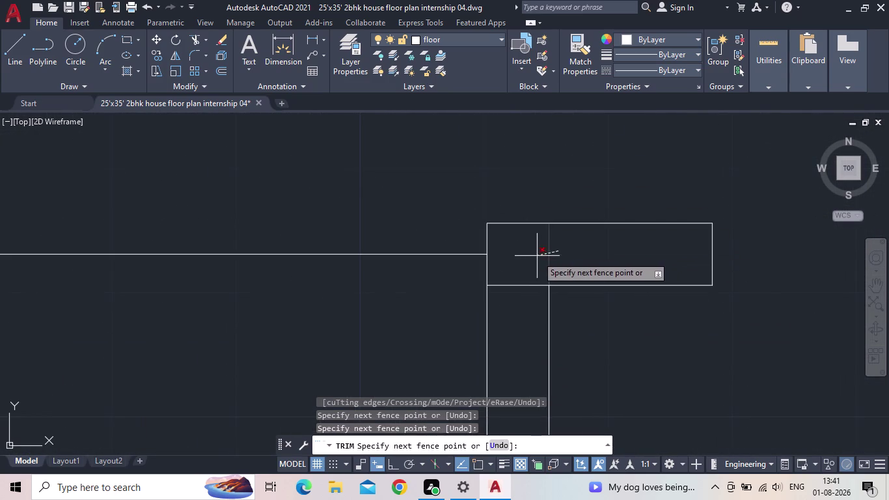
drag(520, 267, 520, 272)
click(517, 294)
Trim the two stray lines at the wall corner by the staircase.
scroll(down, 3)
scroll(down, 3)
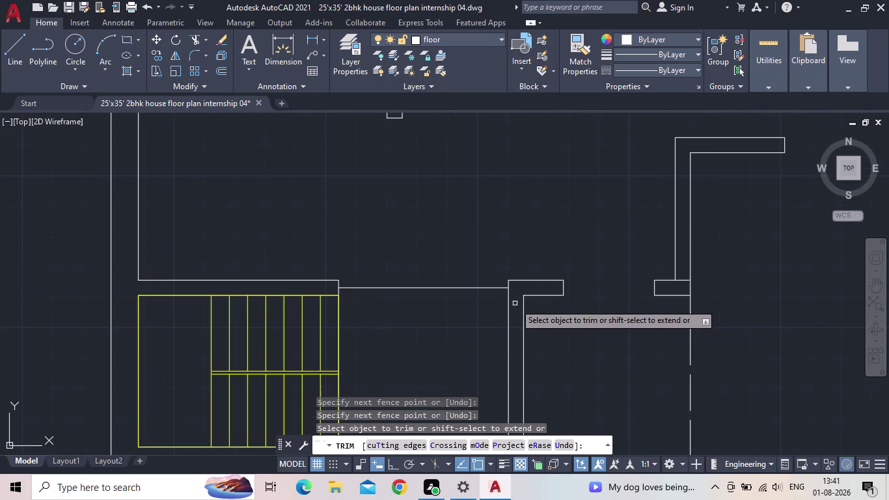
middle_drag(590, 347, 564, 233)
middle_drag(593, 202, 533, 276)
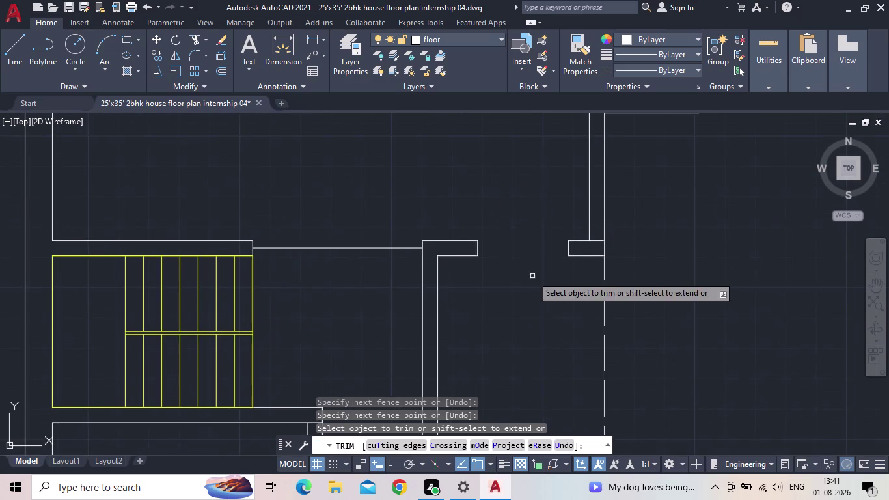
scroll(up, 3)
click(583, 216)
click(581, 195)
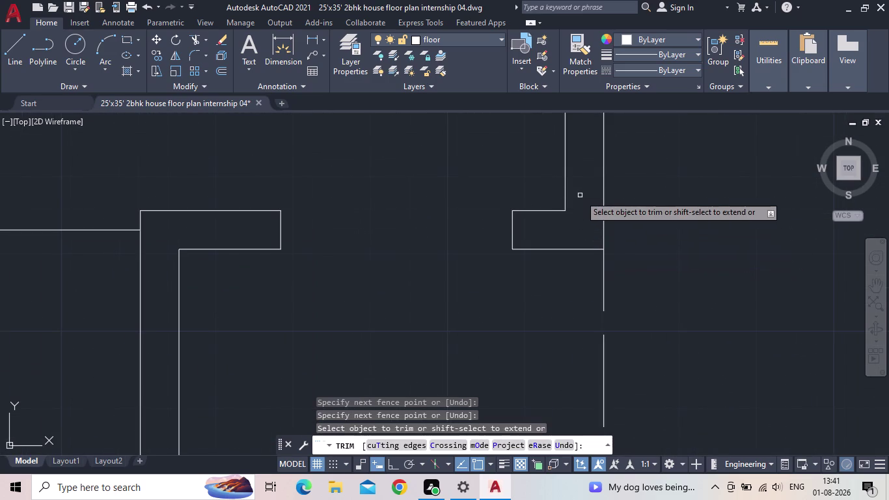
Trim three stray wall lines in the lower rooms.
scroll(down, 3)
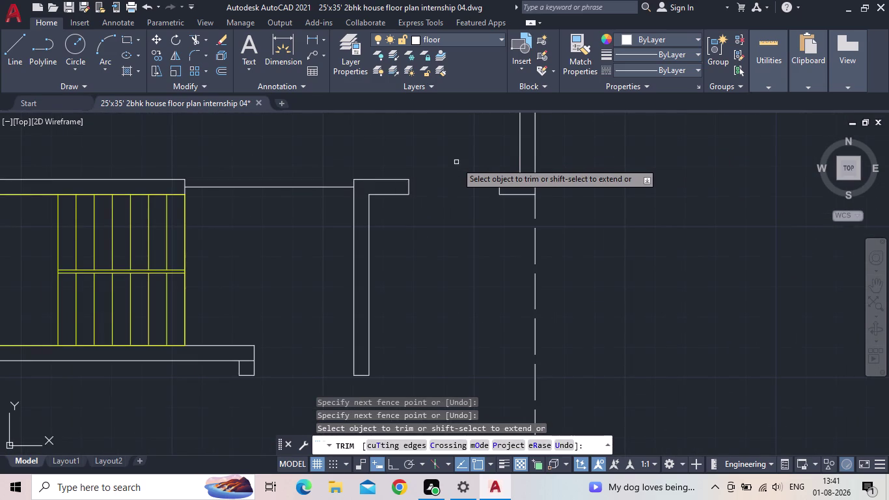
scroll(down, 3)
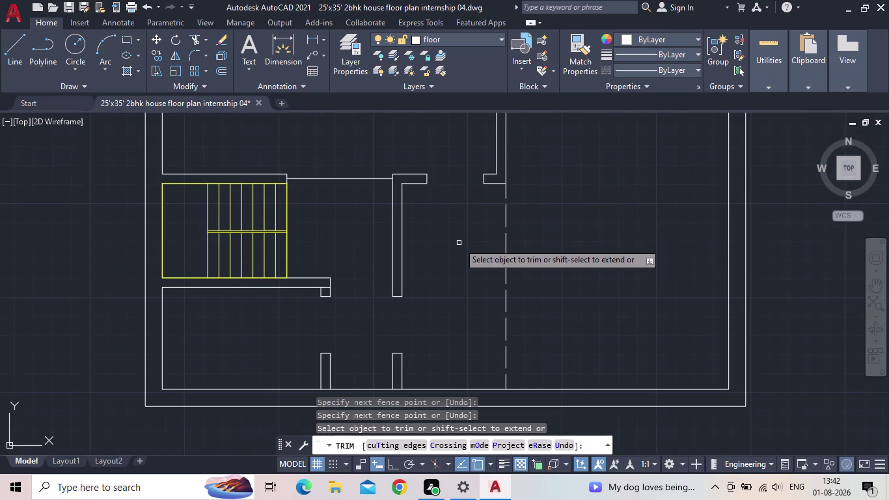
middle_drag(463, 238, 484, 230)
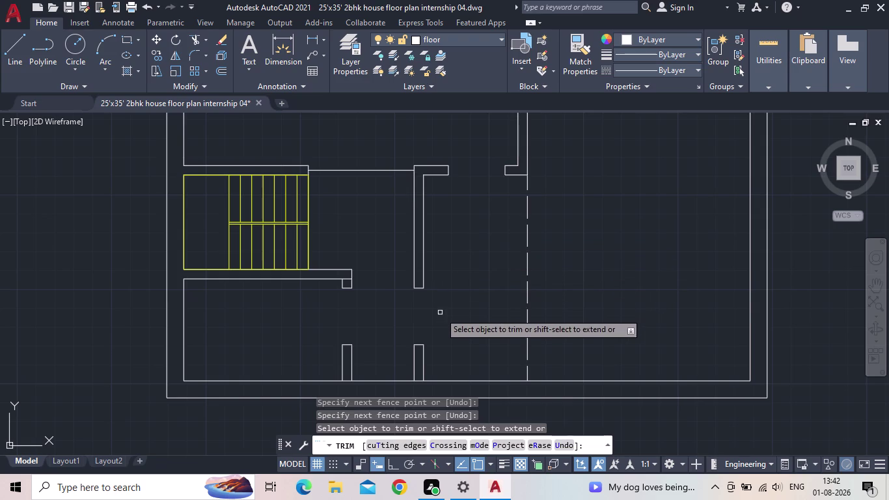
click(433, 368)
click(405, 356)
click(419, 345)
scroll(down, 3)
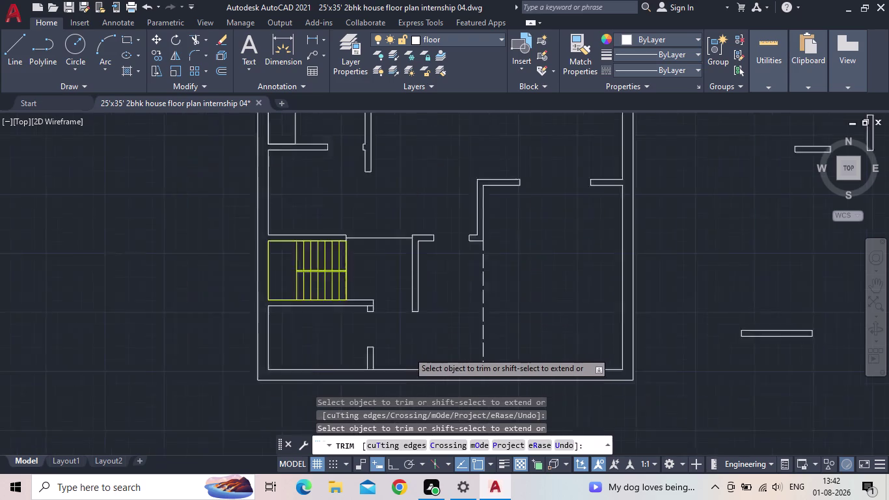
scroll(up, 3)
middle_drag(420, 338, 471, 367)
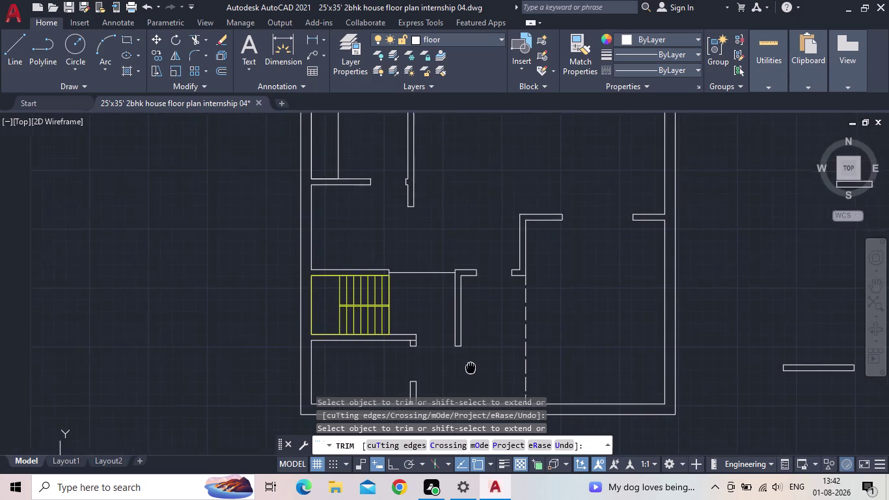
middle_drag(471, 366, 472, 368)
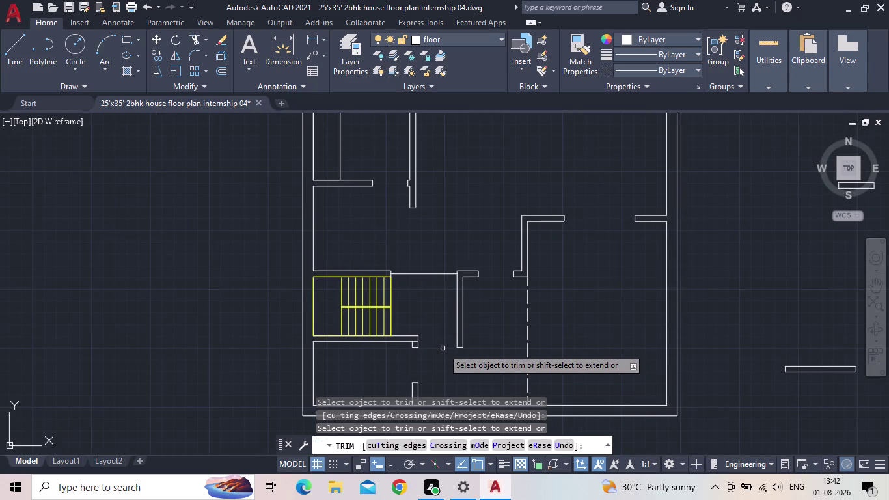
middle_drag(439, 227, 445, 248)
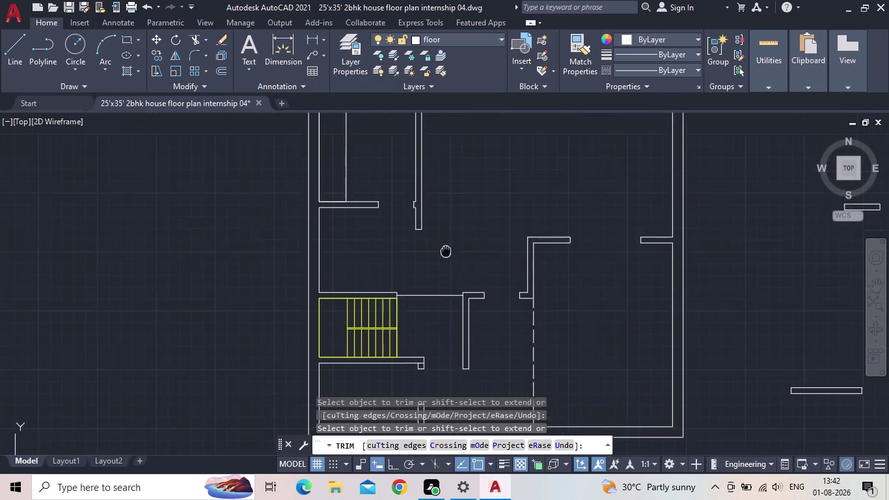
middle_drag(445, 248, 480, 381)
Fence-trim the passage walls between the upper rooms and remove the leftover pieces.
scroll(down, 3)
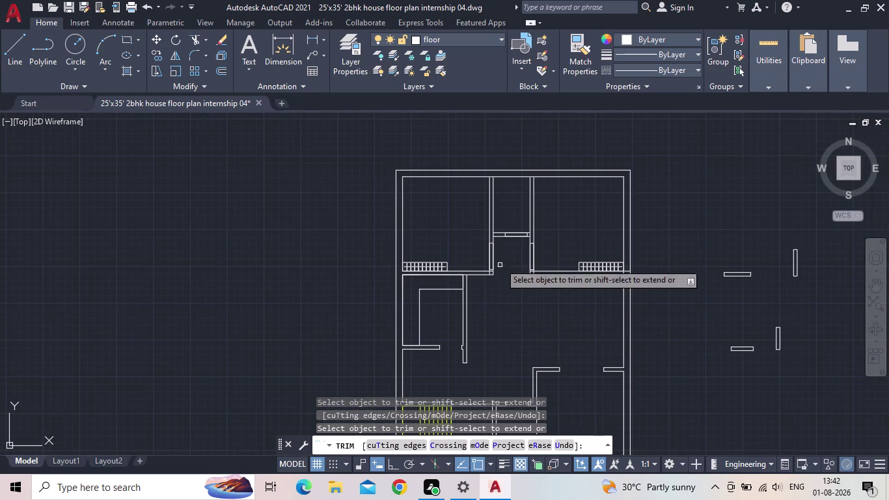
scroll(up, 3)
scroll(down, 3)
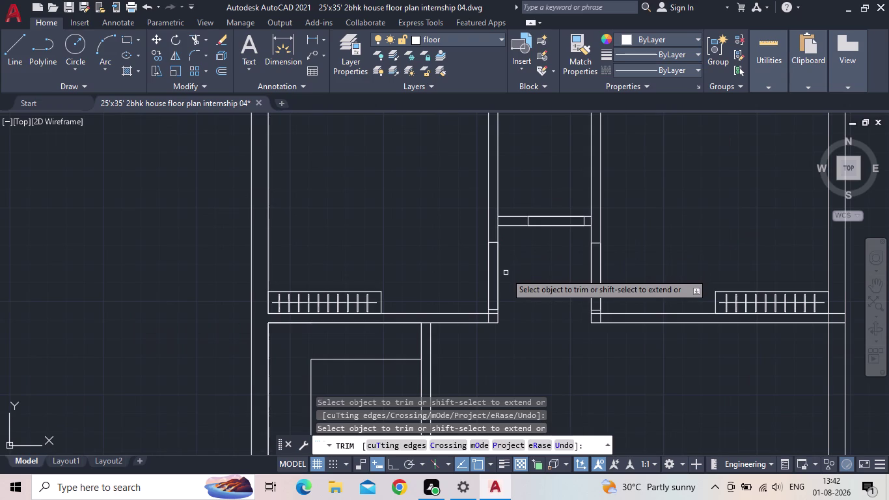
click(506, 273)
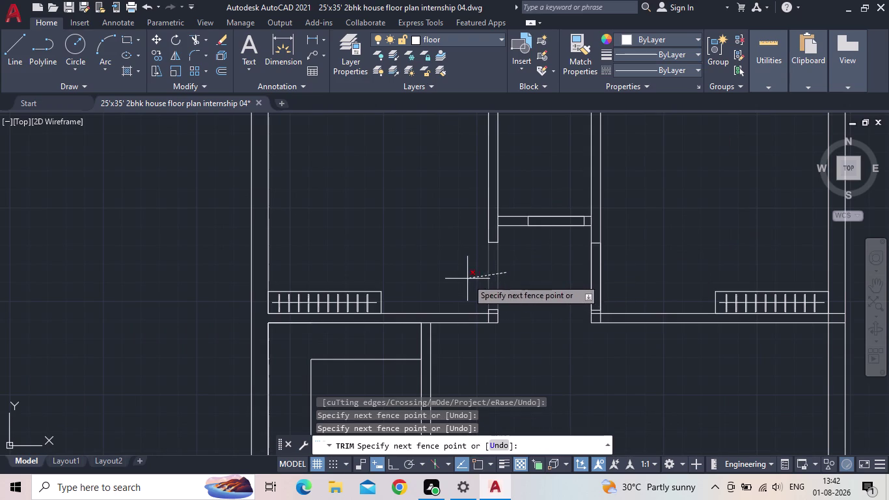
click(467, 278)
drag(569, 267, 577, 270)
click(633, 272)
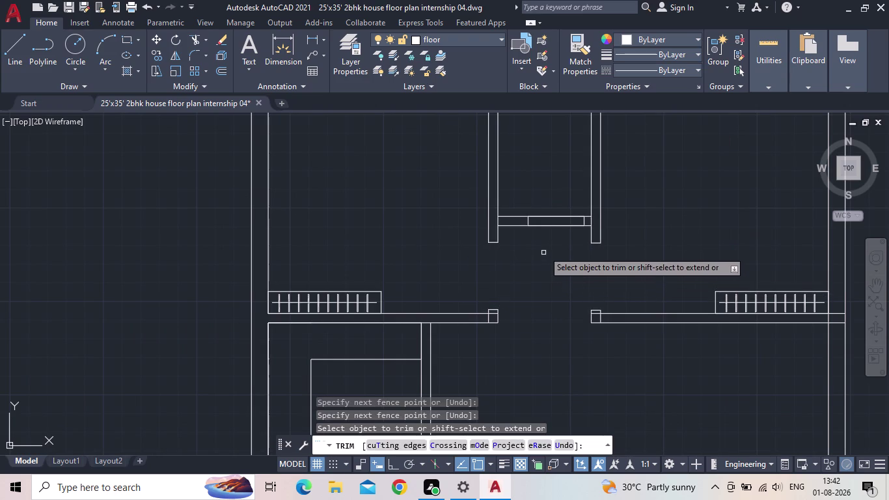
click(553, 238)
click(554, 199)
Fence-trim the line overshooting the right exterior wall junction.
scroll(down, 3)
middle_drag(552, 251, 552, 252)
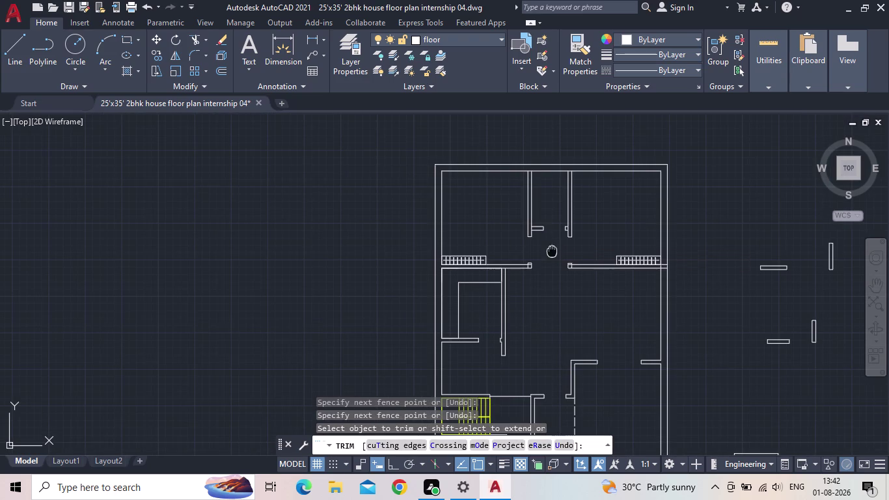
middle_drag(551, 251, 542, 255)
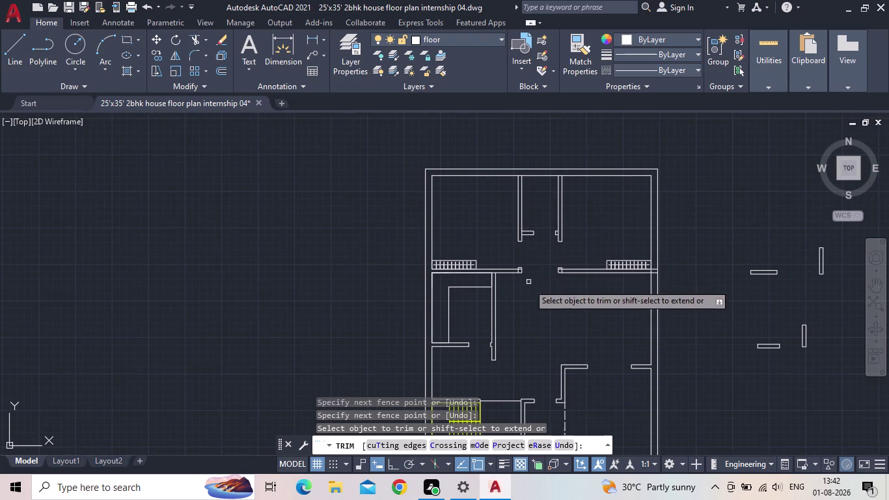
scroll(up, 3)
scroll(down, 3)
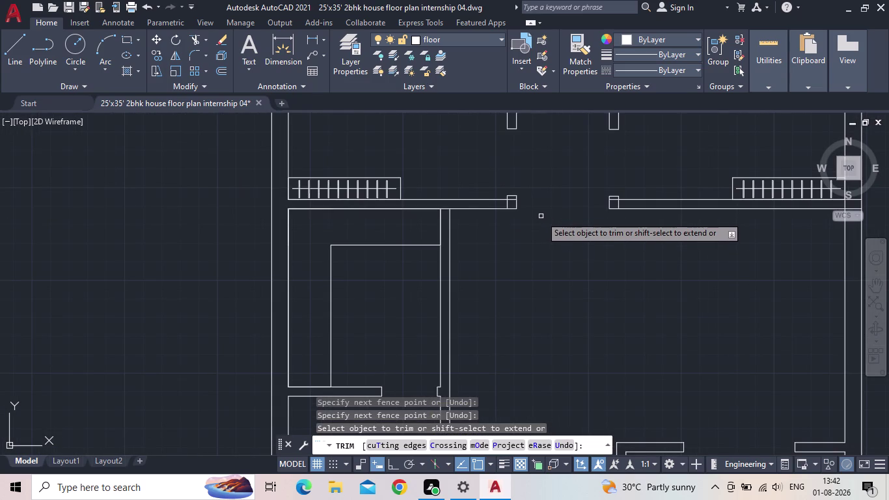
scroll(down, 3)
middle_drag(540, 214, 540, 218)
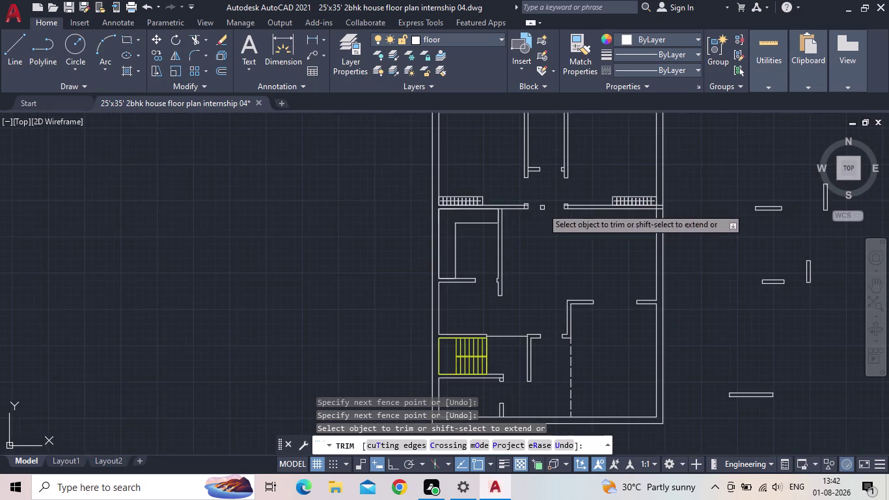
middle_drag(540, 217, 537, 286)
middle_drag(535, 281, 473, 159)
scroll(up, 3)
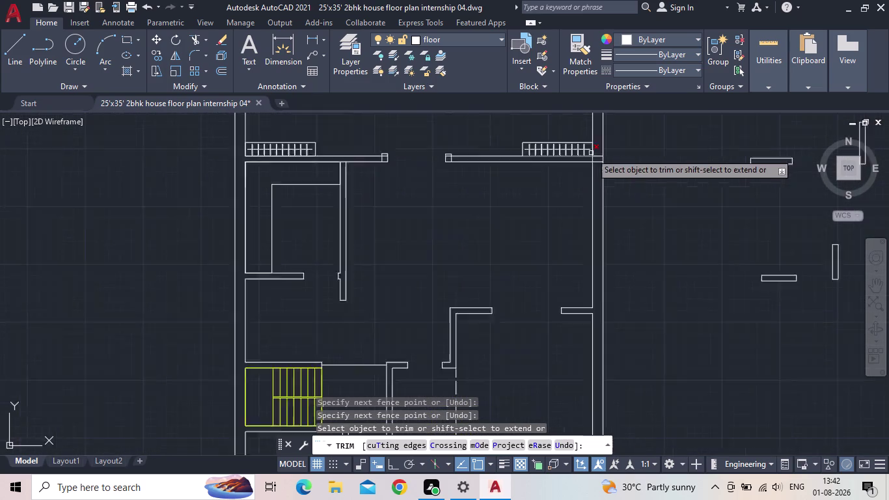
scroll(up, 3)
scroll(up, 3)
click(612, 192)
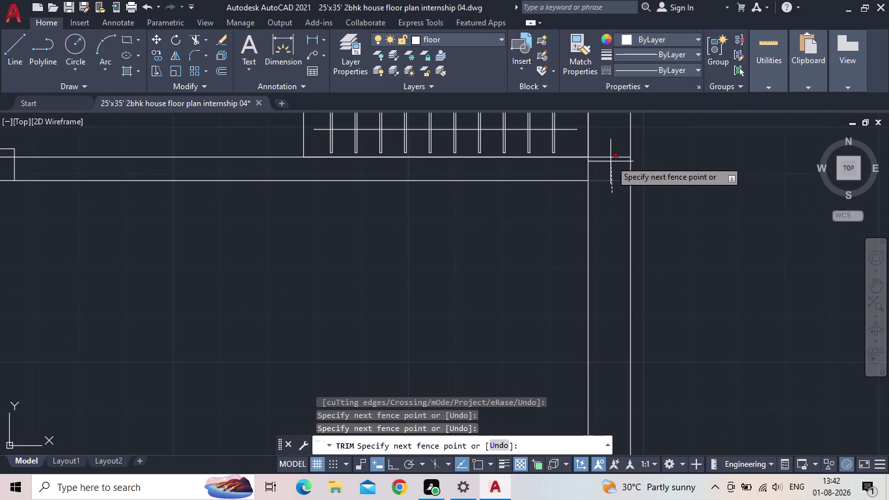
click(612, 151)
click(596, 165)
click(577, 170)
Review the central rooms and staircase area, then end the trim command.
scroll(down, 3)
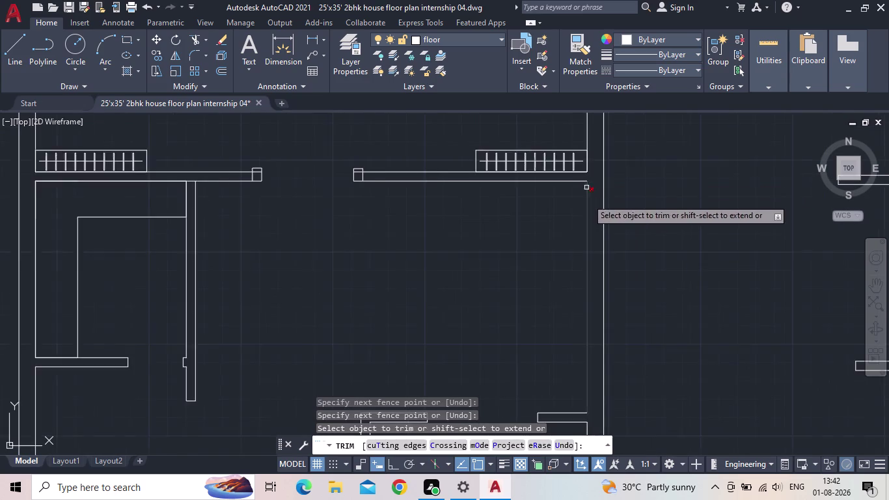
middle_drag(633, 313, 661, 196)
middle_drag(651, 307, 660, 278)
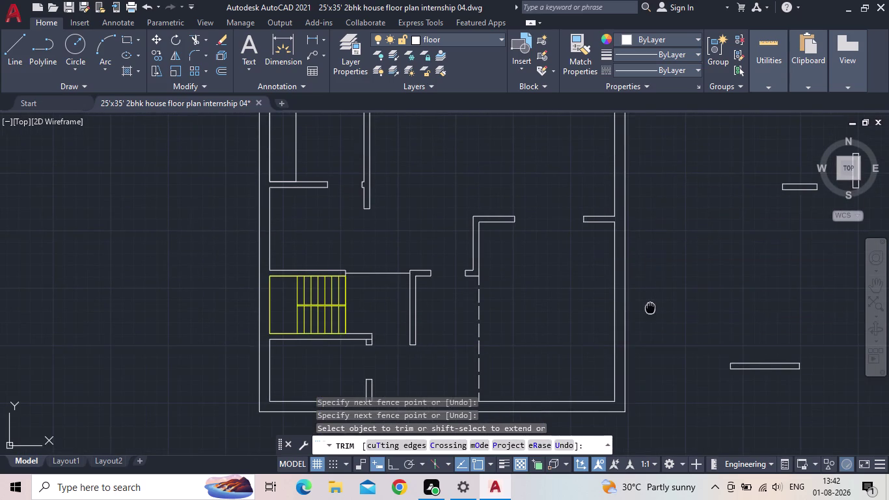
middle_drag(659, 278, 677, 236)
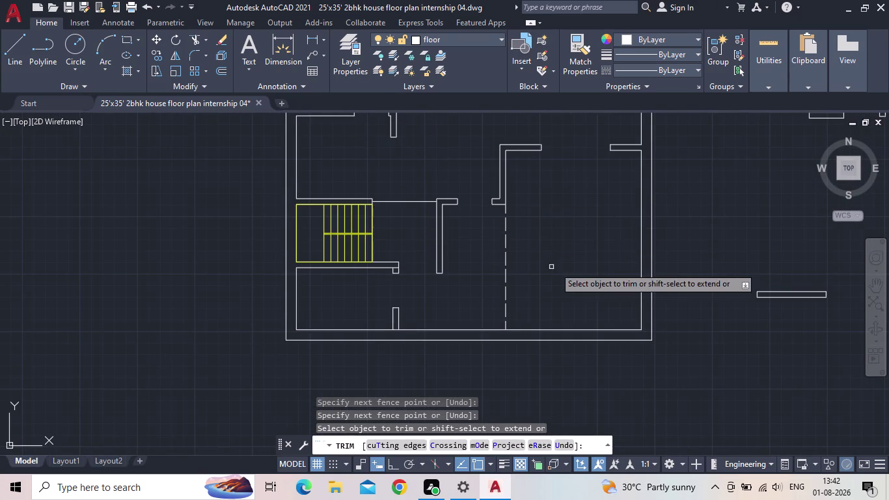
middle_drag(569, 239, 648, 303)
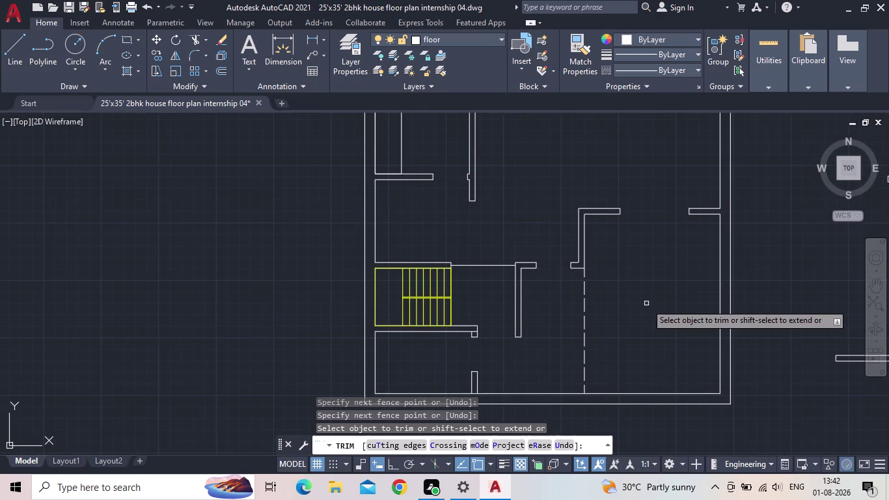
middle_drag(560, 309, 566, 322)
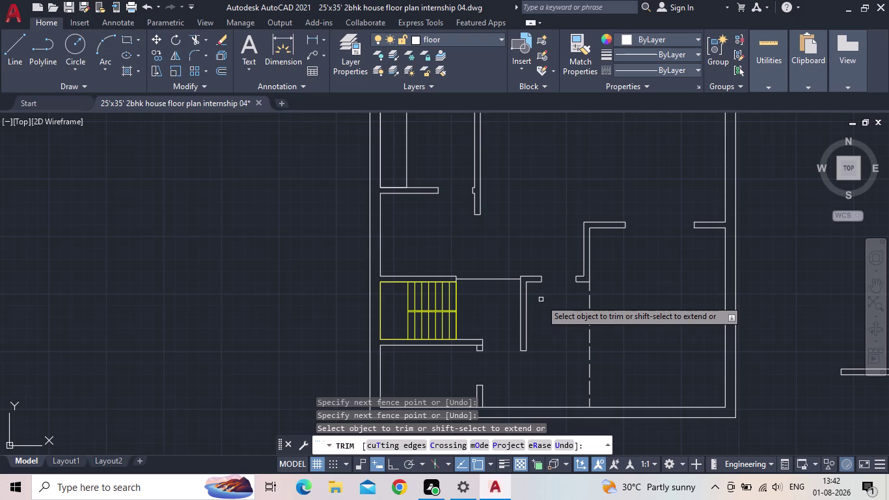
scroll(up, 3)
scroll(up, 3)
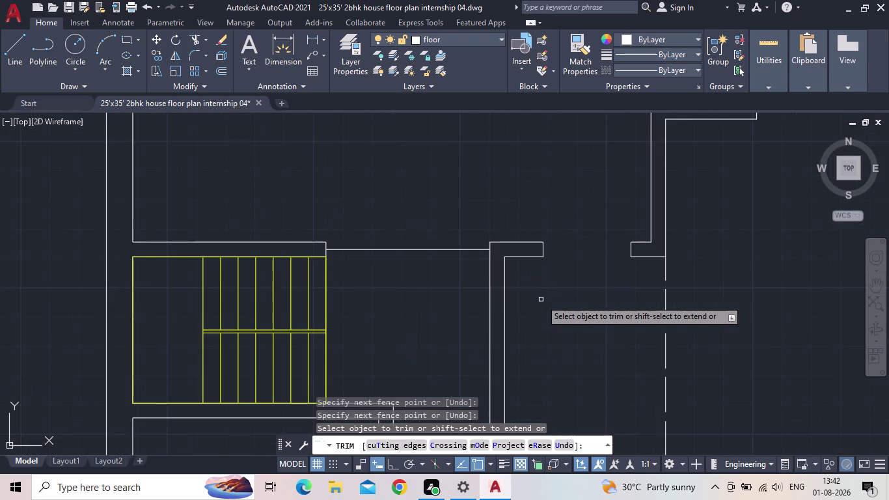
key(Escape)
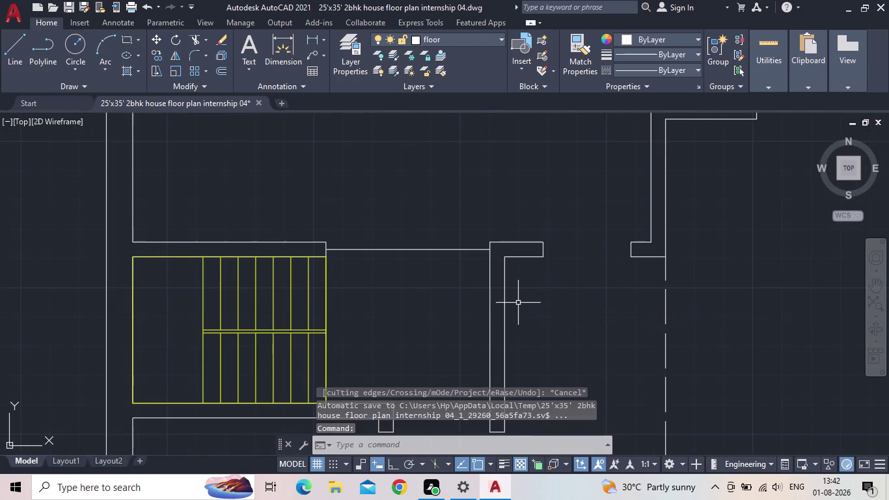
Run EXTEND with EX on the short inner wall line beside the staircase room, then cancel.
key(e)
key(x)
key(Return)
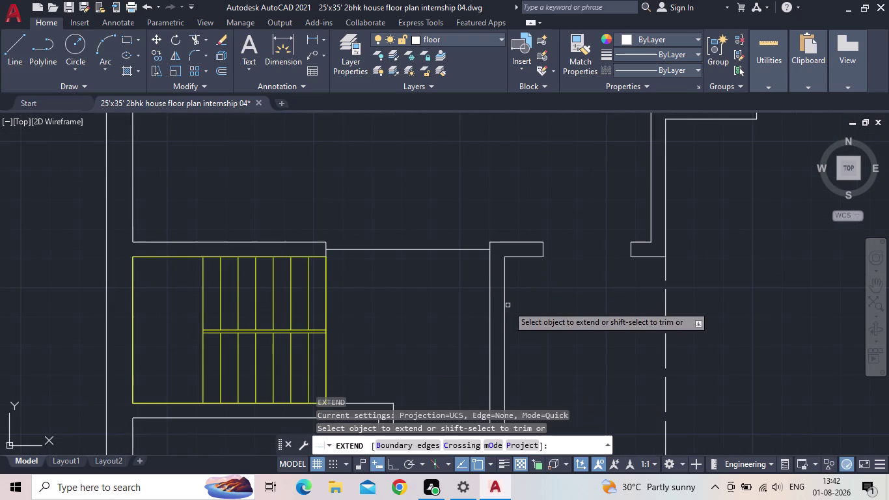
click(504, 278)
key(Escape)
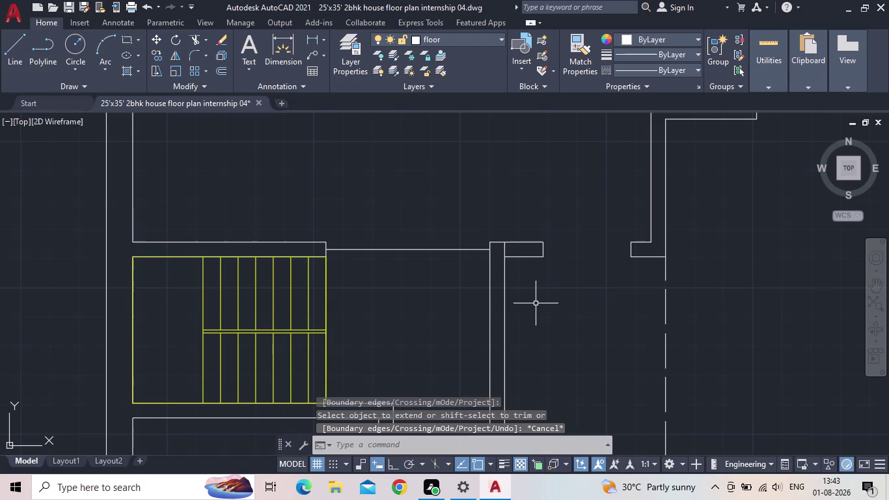
scroll(up, 3)
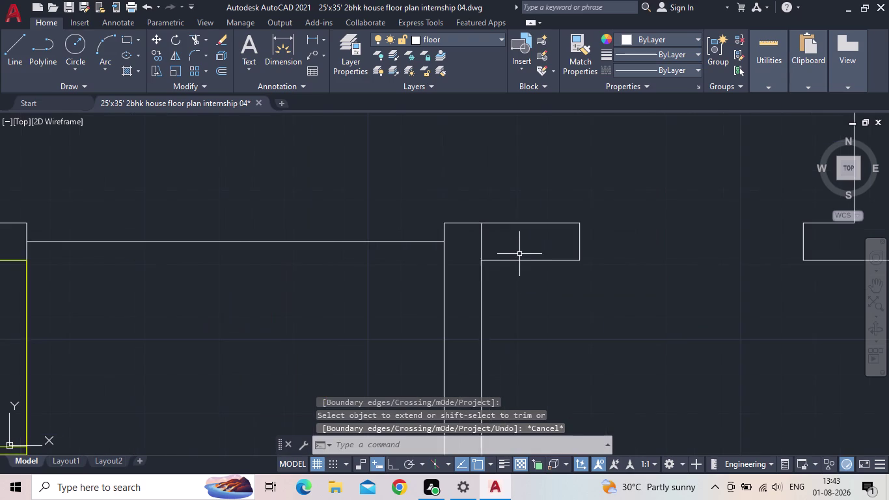
scroll(down, 3)
scroll(down, 3)
middle_drag(558, 331, 560, 306)
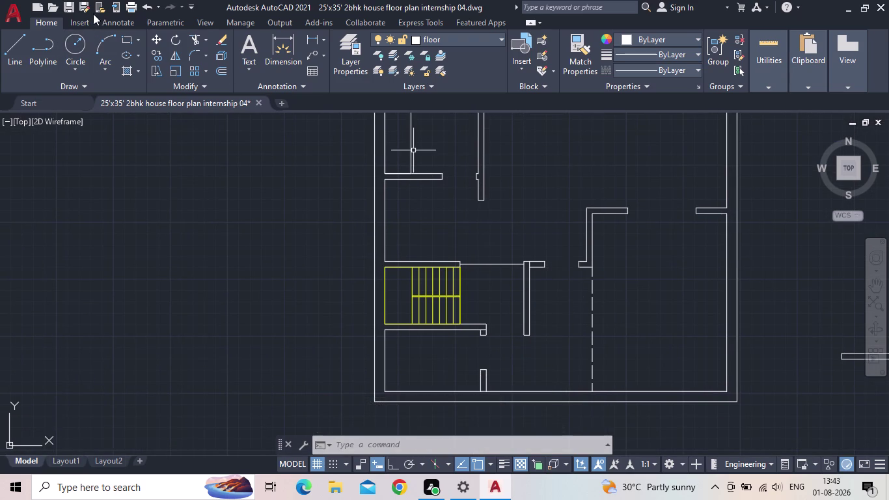
Save the drawing and bring the whole plan into view.
click(70, 8)
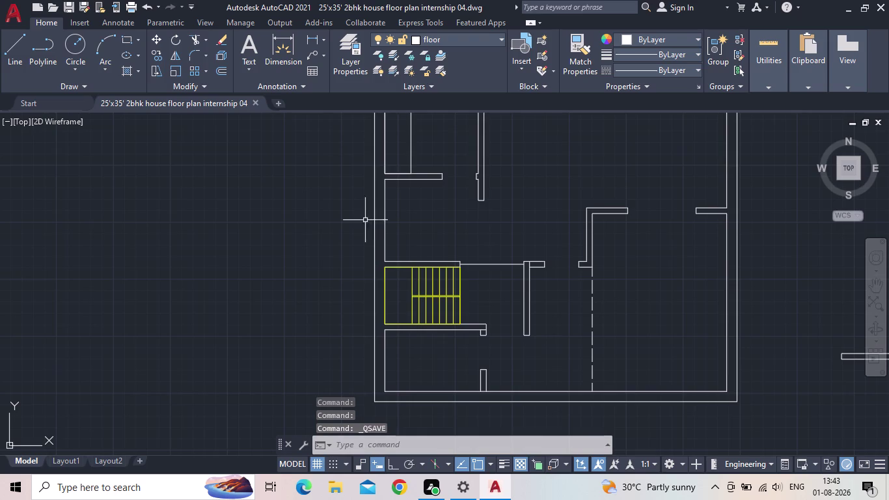
scroll(down, 3)
middle_drag(355, 244, 344, 327)
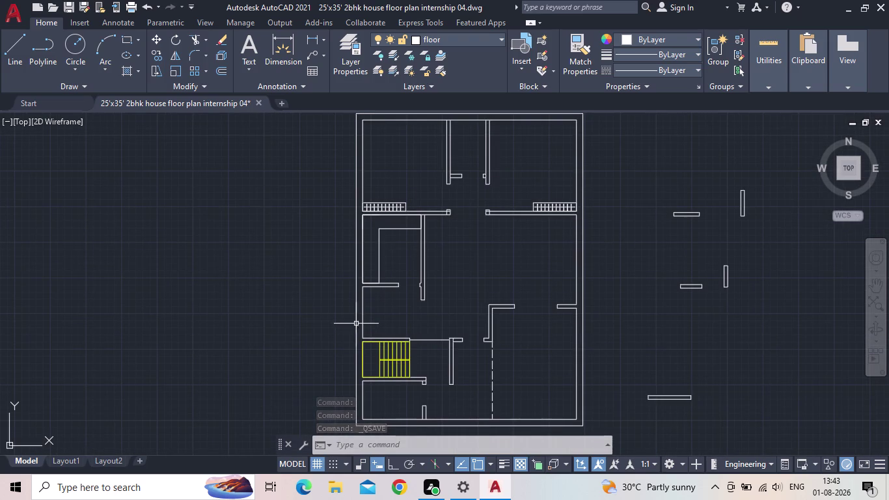
scroll(down, 3)
Erase the five stray rectangles right of the plan and save again.
click(626, 402)
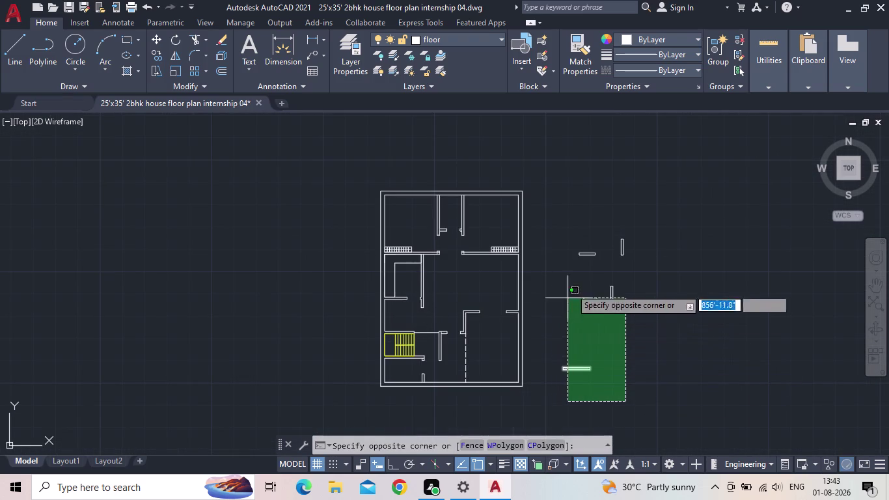
click(556, 211)
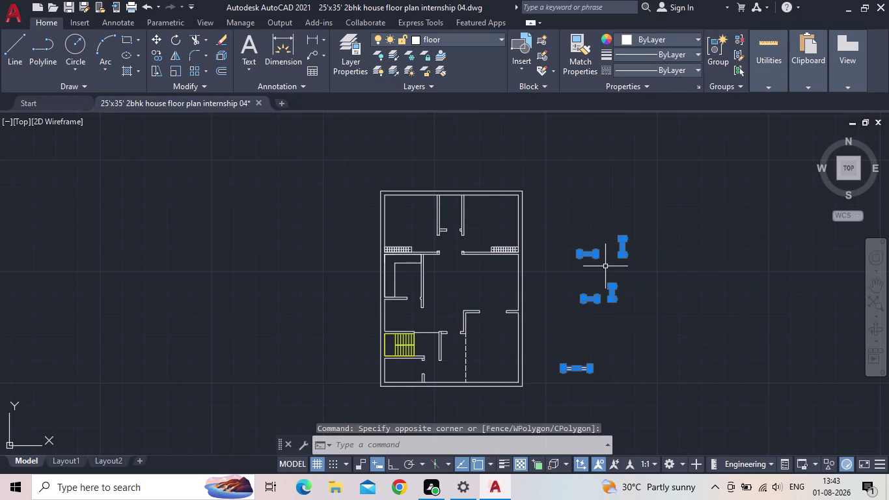
key(Delete)
click(64, 0)
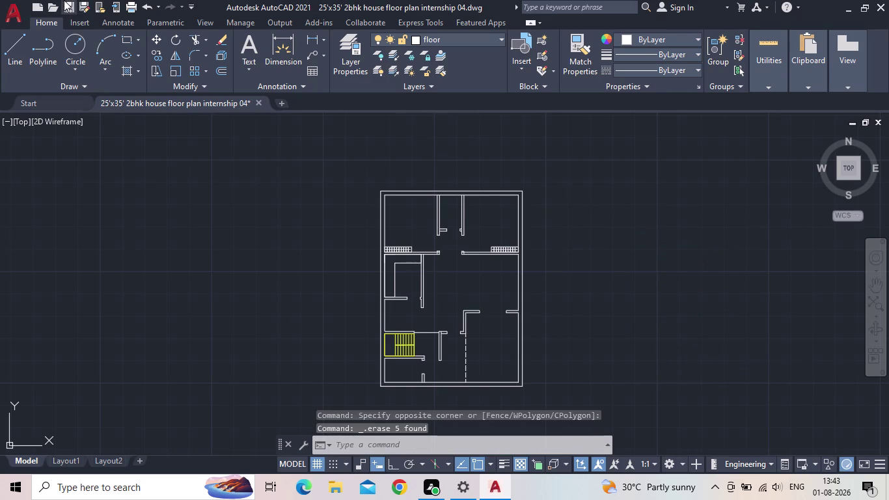
scroll(up, 3)
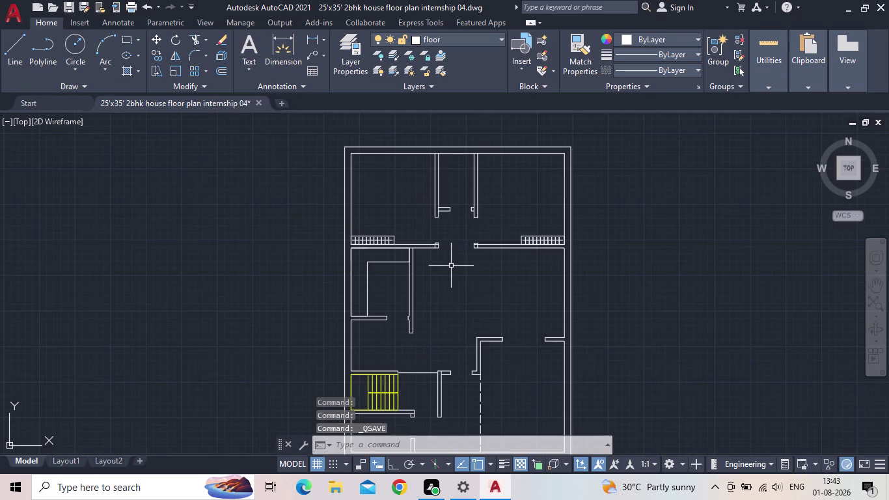
middle_drag(453, 271, 449, 218)
scroll(up, 3)
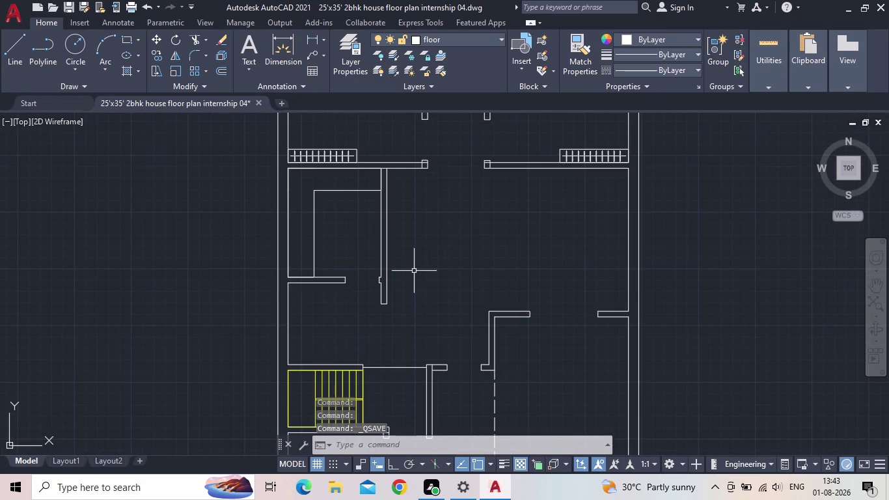